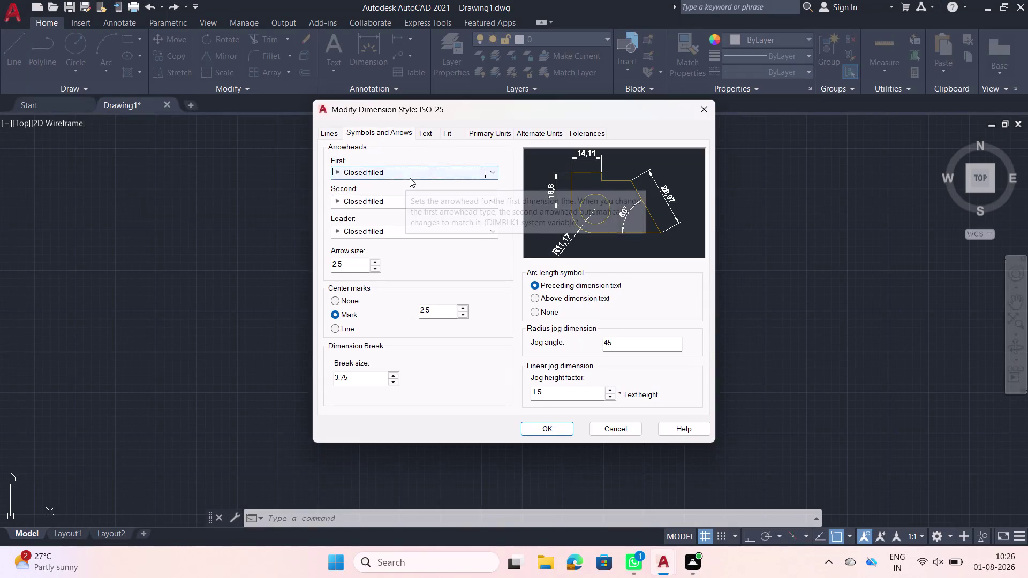
Set the ISO-25 linear unit format to Engineering and review its precision options.
click(475, 132)
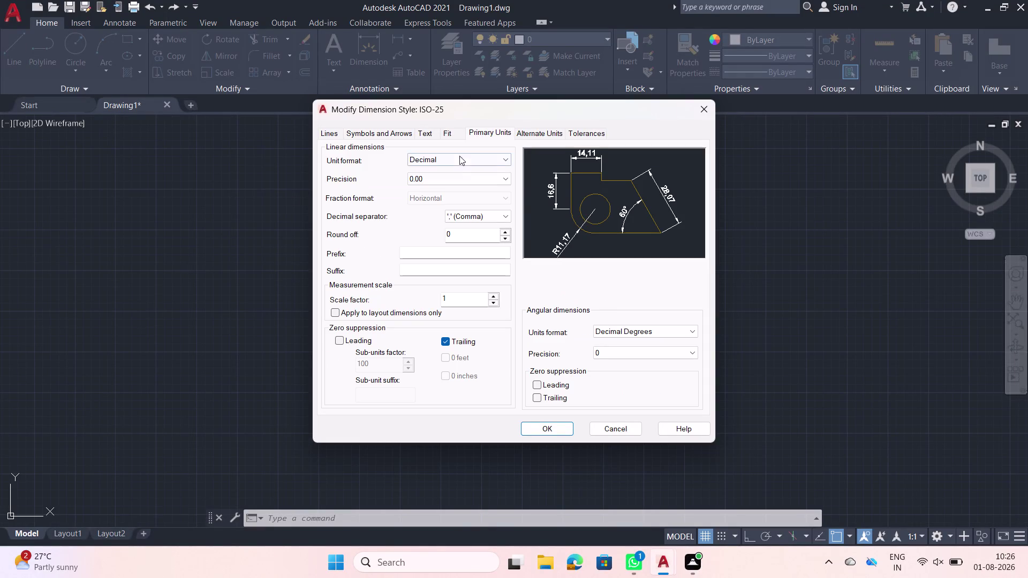
click(463, 159)
click(440, 189)
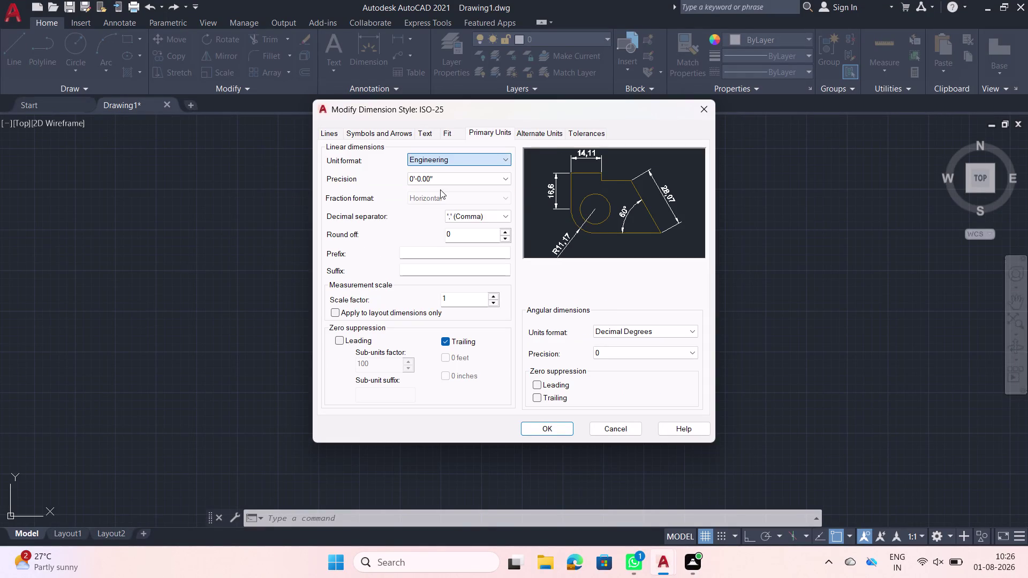
click(458, 180)
click(429, 210)
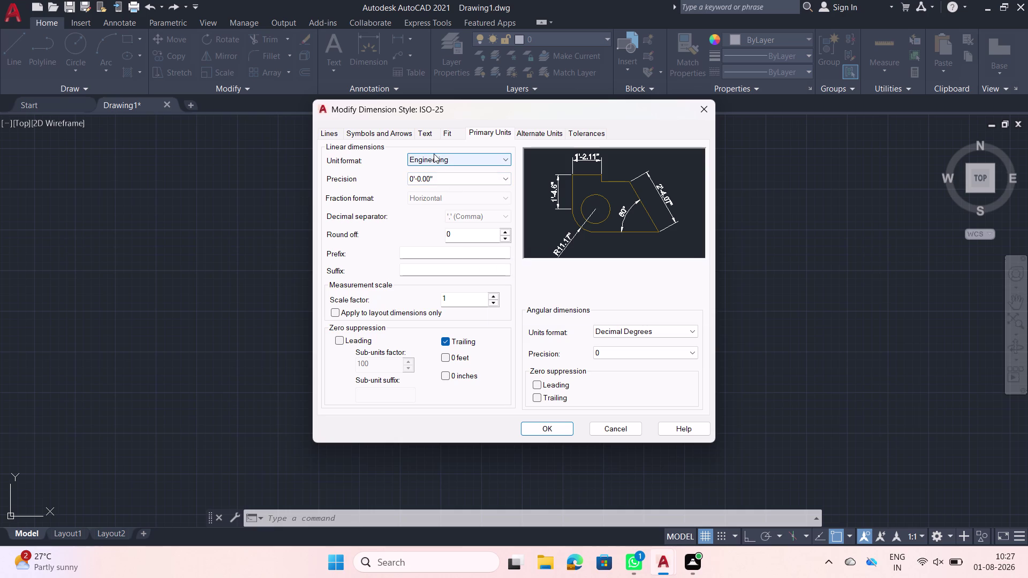
click(419, 133)
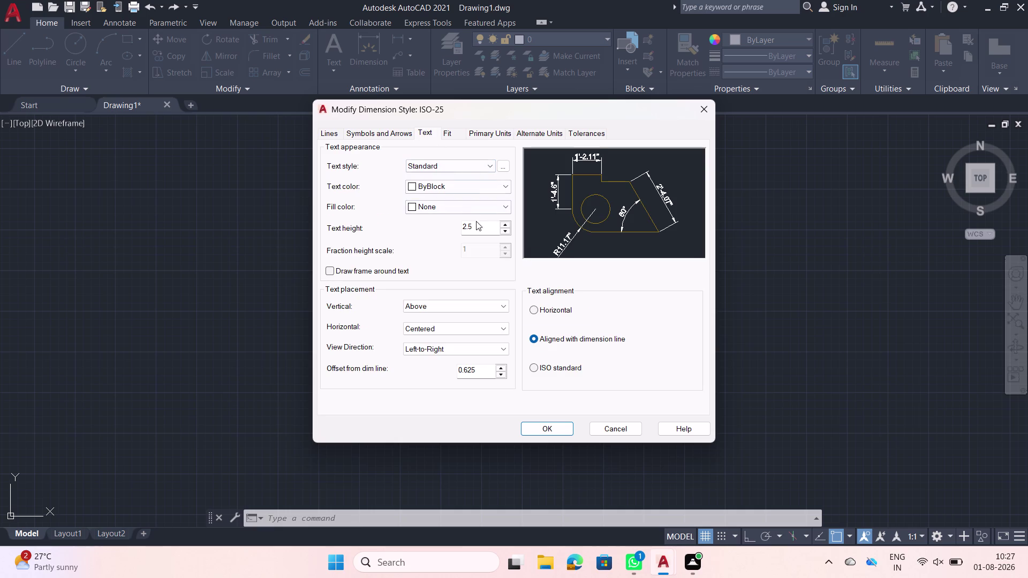
Replace the ISO-25 dimension text height with 5.
click(477, 227)
key(BackSpace)
key(BackSpace)
key(BackSpace)
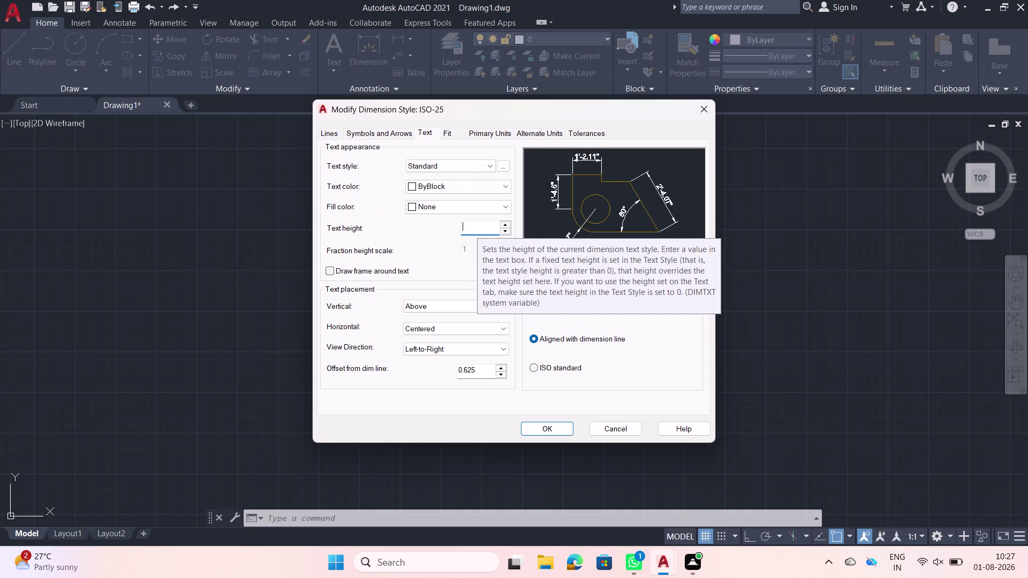
key(5)
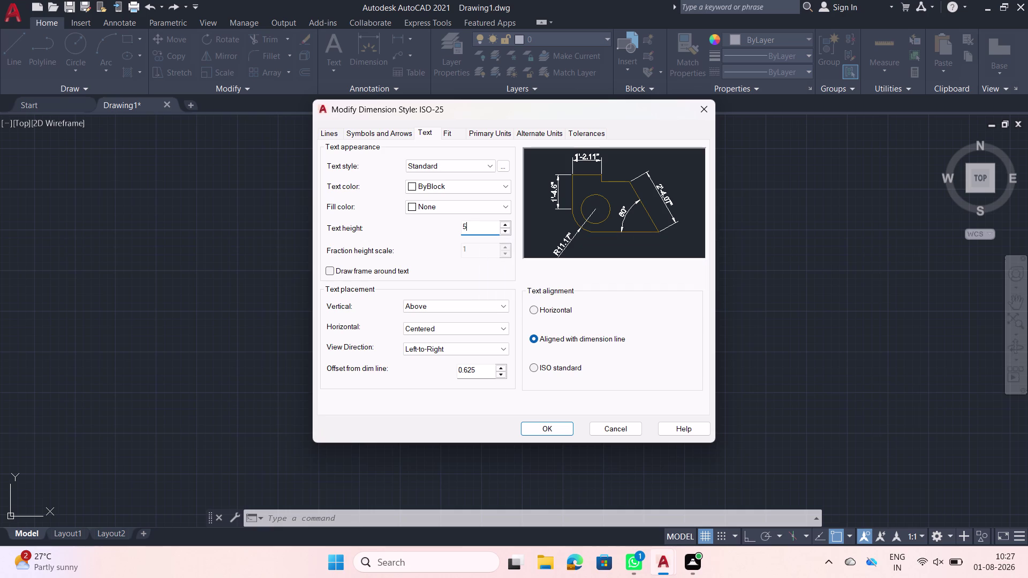
key(apostrophe)
key(BackSpace)
key(shift+quotedbl)
Move between the dimension style tabs and try to confirm the changes with OK.
click(380, 128)
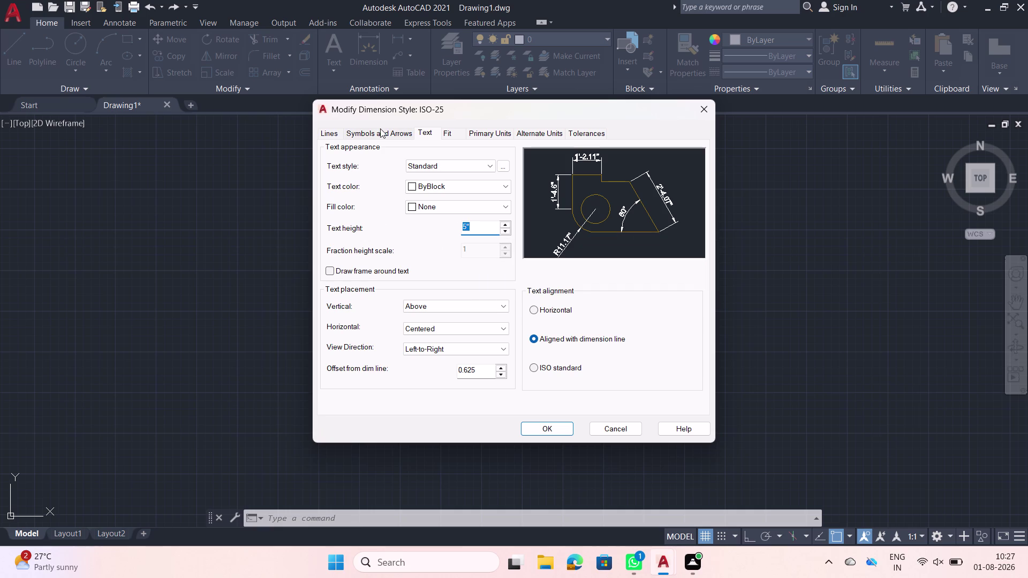
click(375, 130)
click(368, 136)
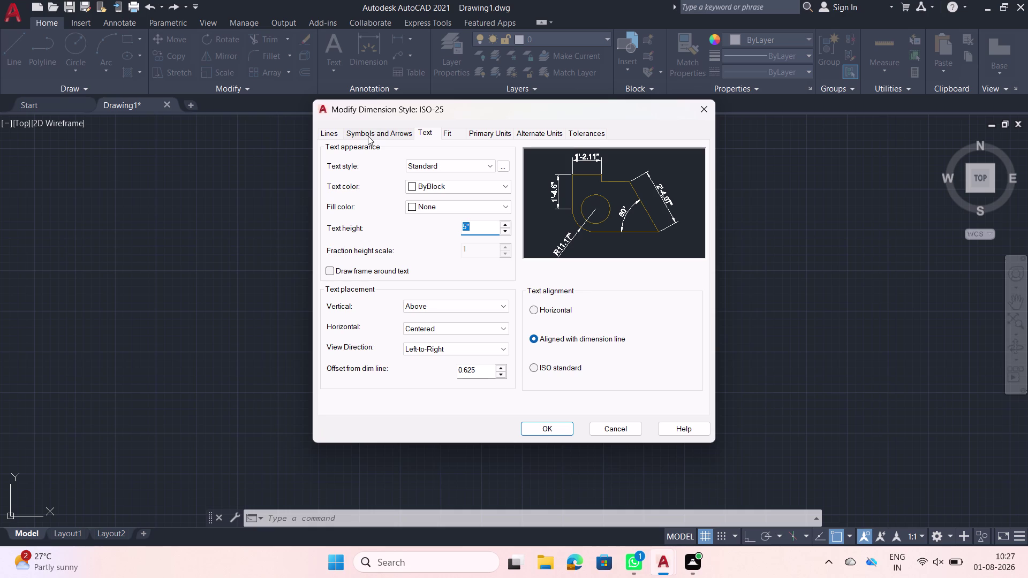
click(363, 133)
click(362, 132)
click(540, 424)
click(539, 425)
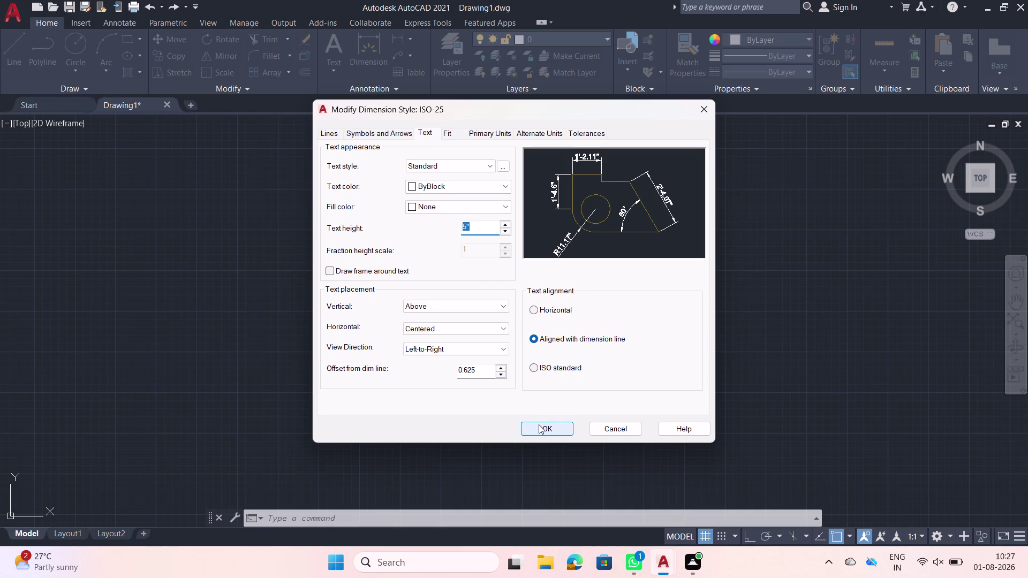
click(545, 425)
click(563, 430)
click(544, 432)
click(542, 424)
double_click(542, 425)
drag(542, 424, 510, 340)
Touch up the text height value and save the ISO-25 style changes.
click(475, 223)
key(BackSpace)
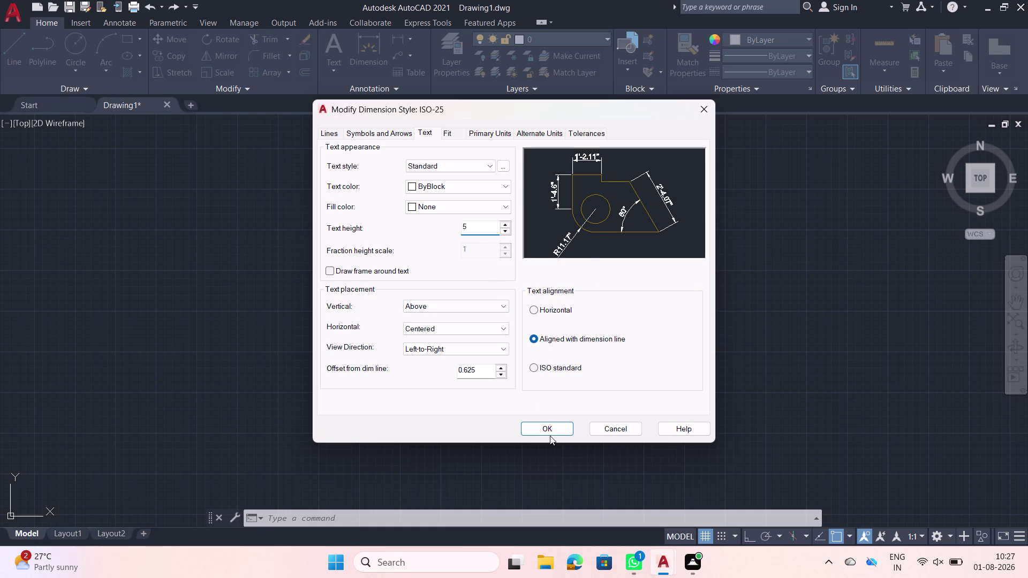
click(551, 430)
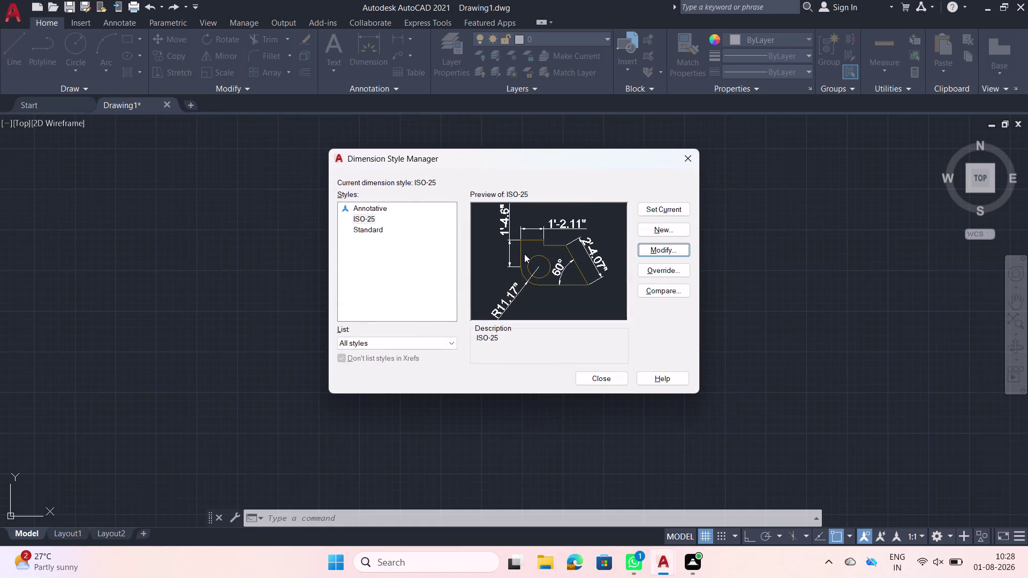
Reopen ISO-25 for editing and set its arrow size to 5.
click(642, 250)
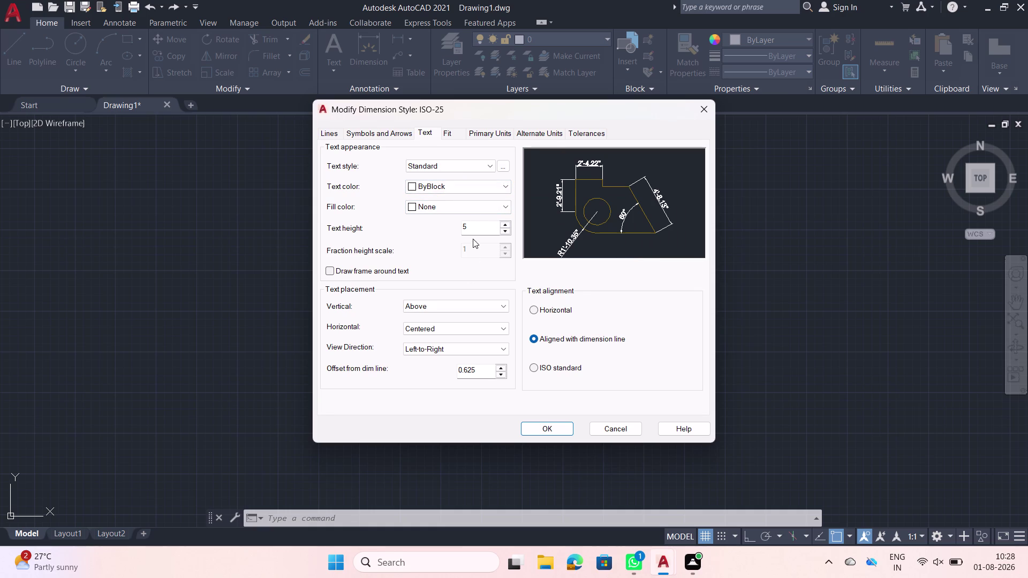
click(393, 132)
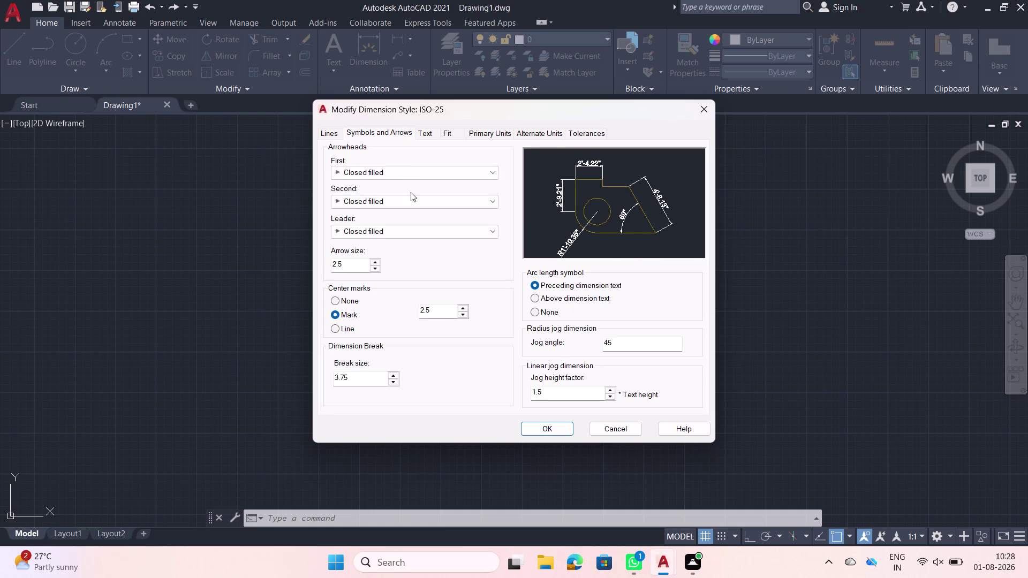
click(343, 264)
key(BackSpace)
key(BackSpace)
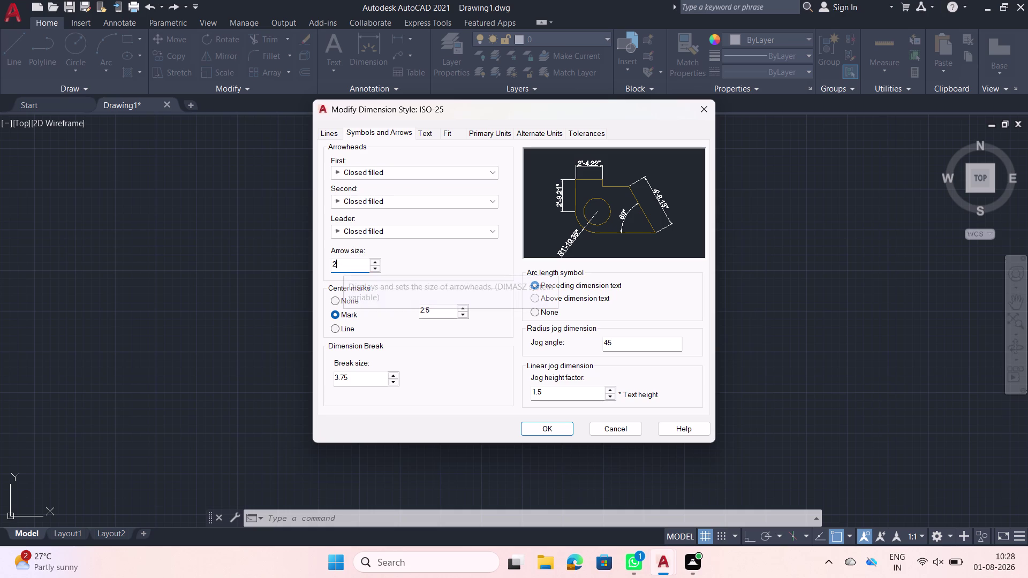
key(BackSpace)
key(5)
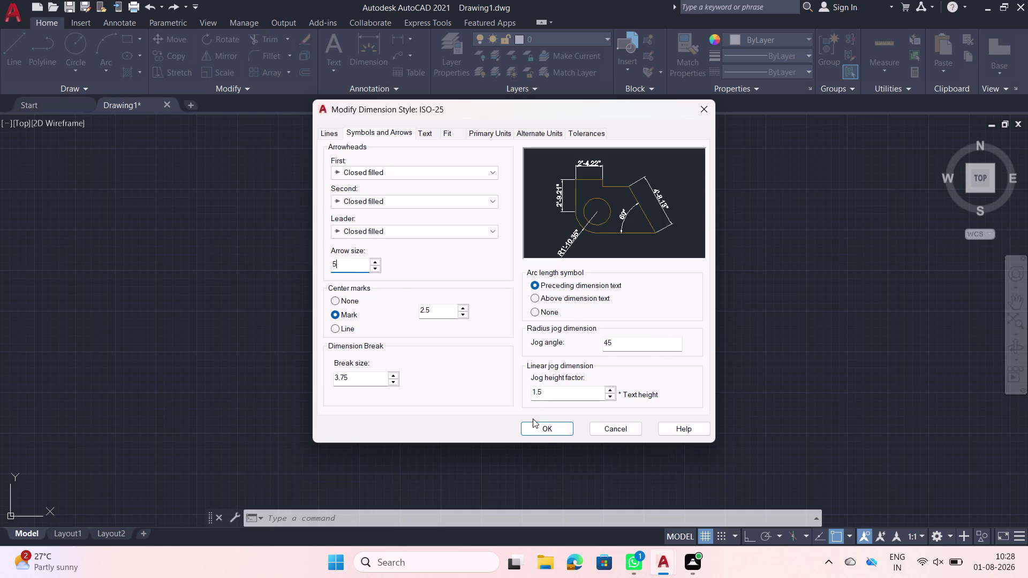
Save the arrow change, make ISO-25 current, and close the style manager.
click(546, 430)
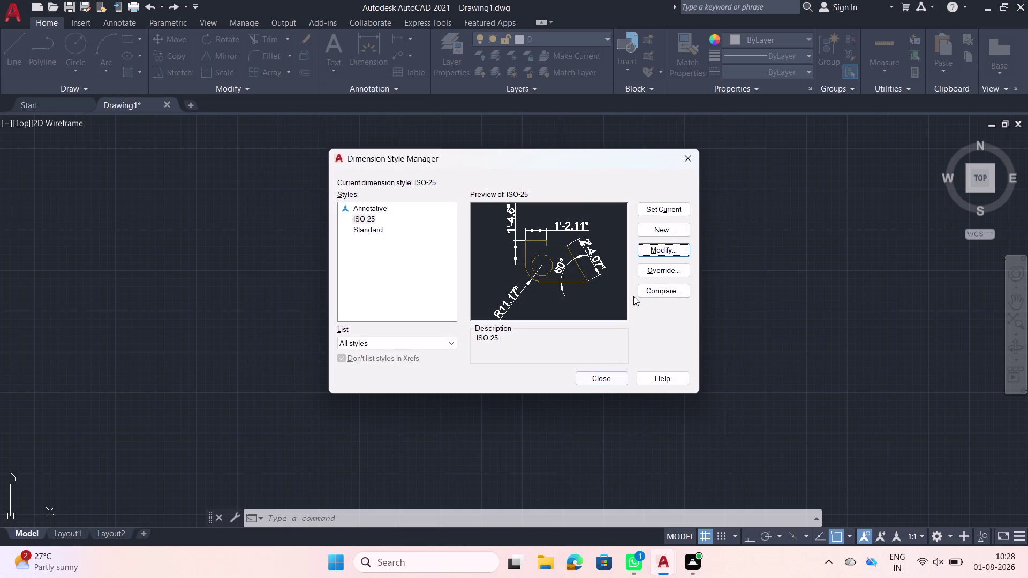
click(659, 210)
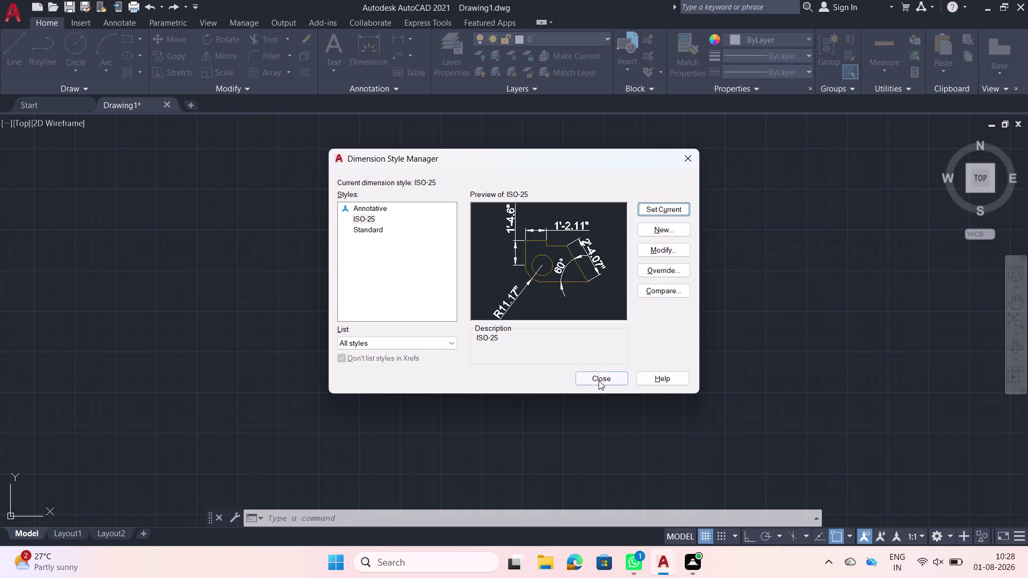
click(598, 381)
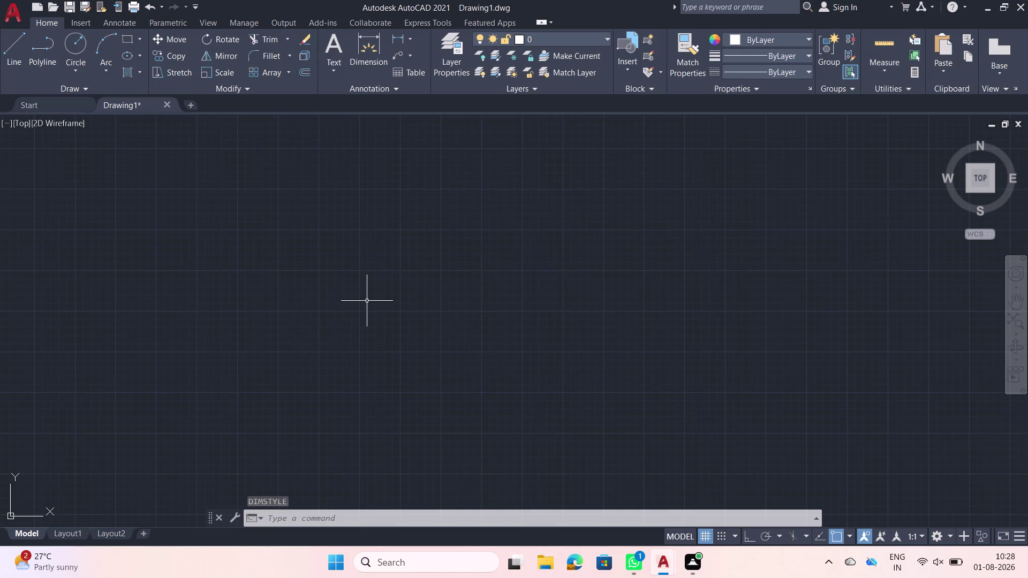
Start a rectangle from a picked corner and try 30' and 40' as its dimensions.
text(rec)
key(space)
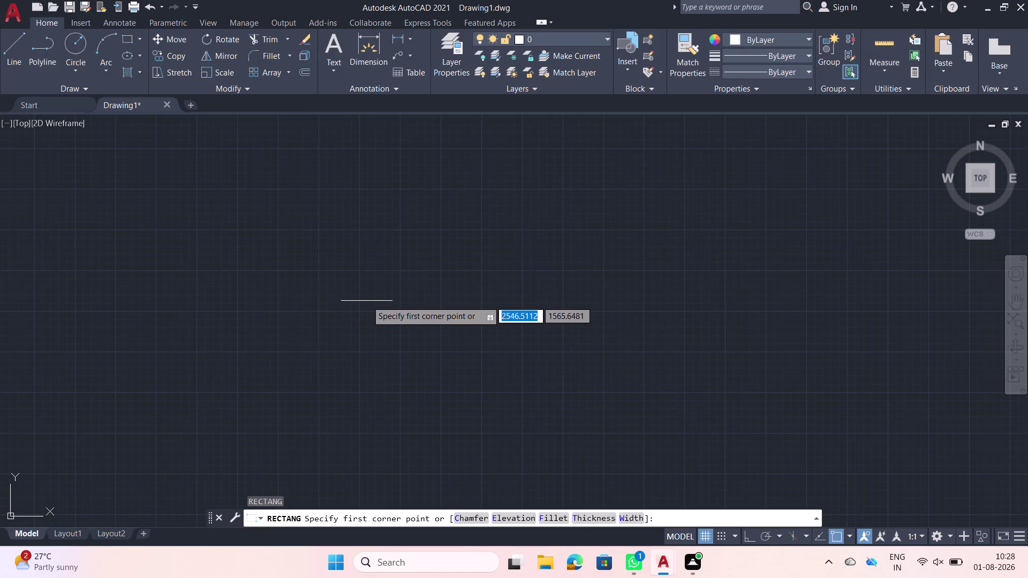
click(356, 214)
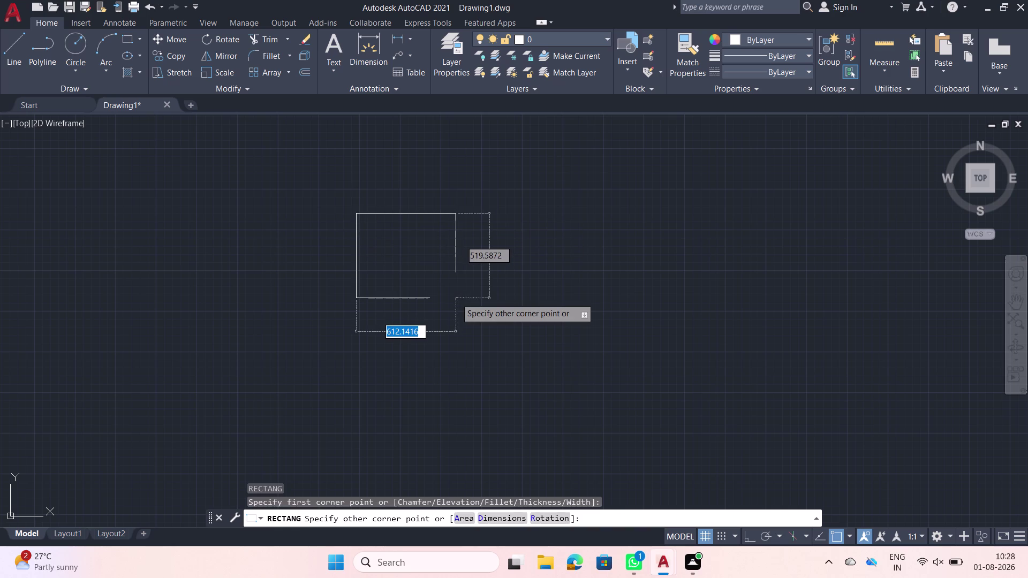
text(d)
key(space)
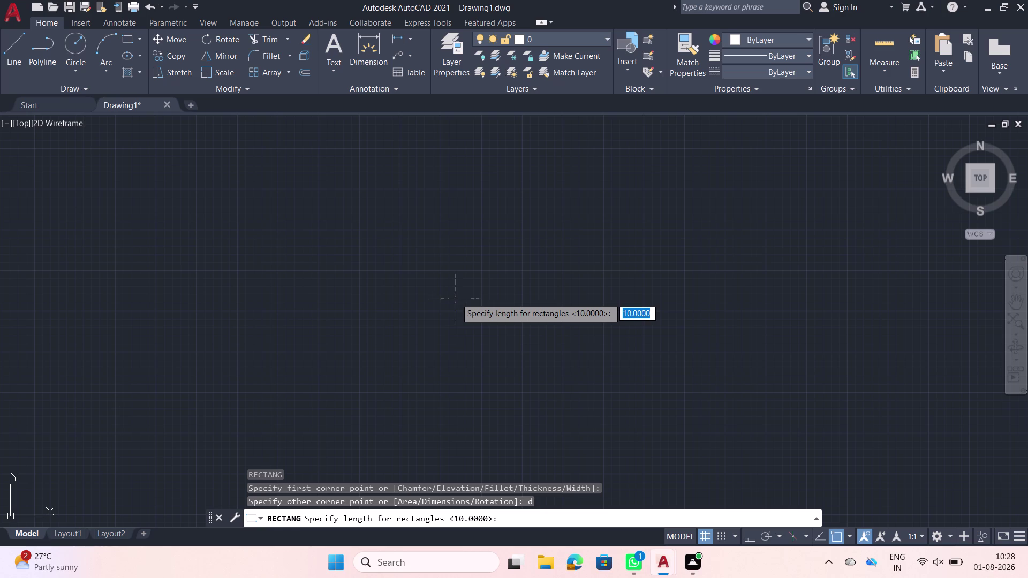
text(30')
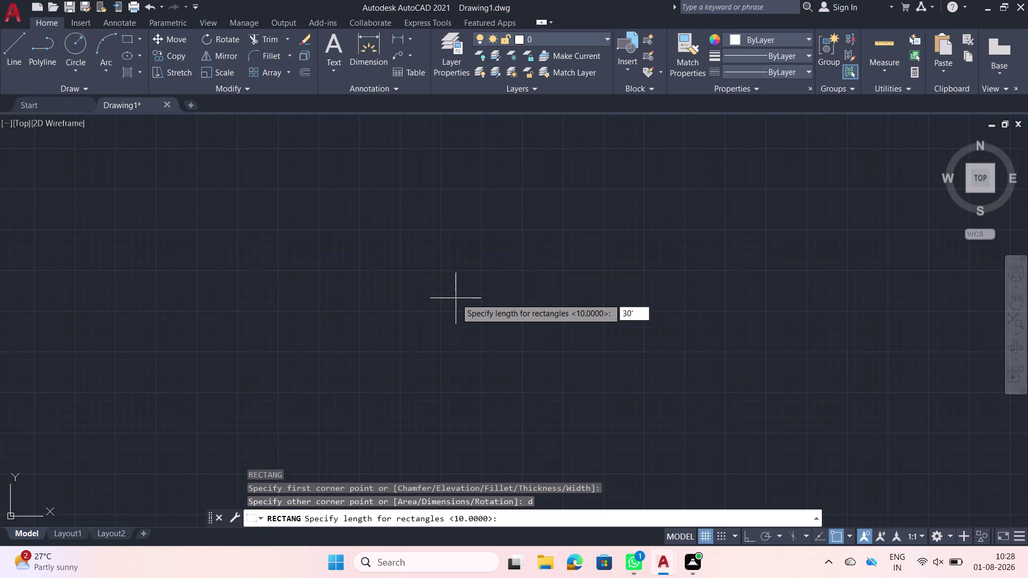
key(Return)
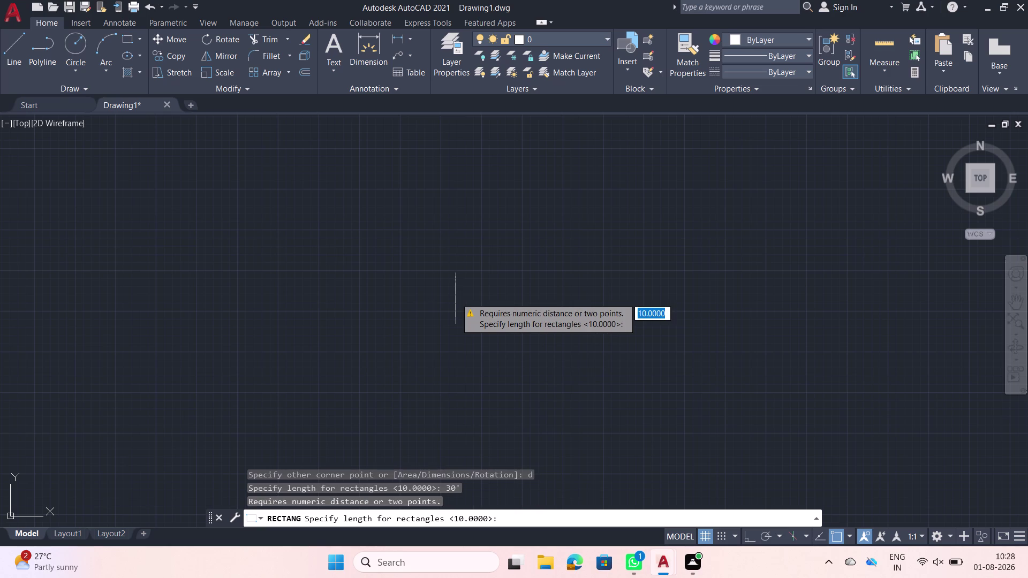
text(40')
key(Return)
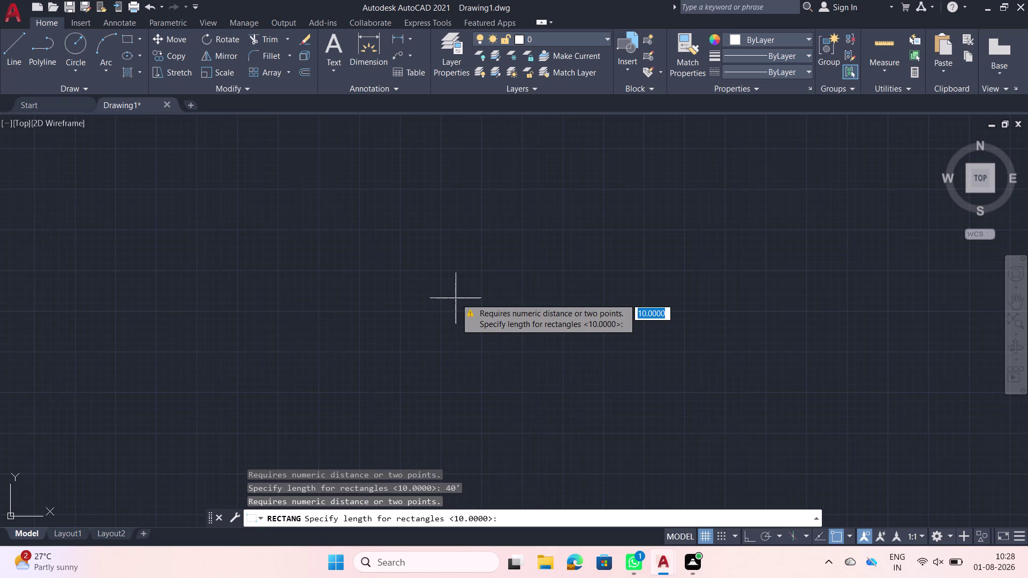
Retry 30' and 40' as distances from a picked point, then cancel the rectangle.
click(392, 223)
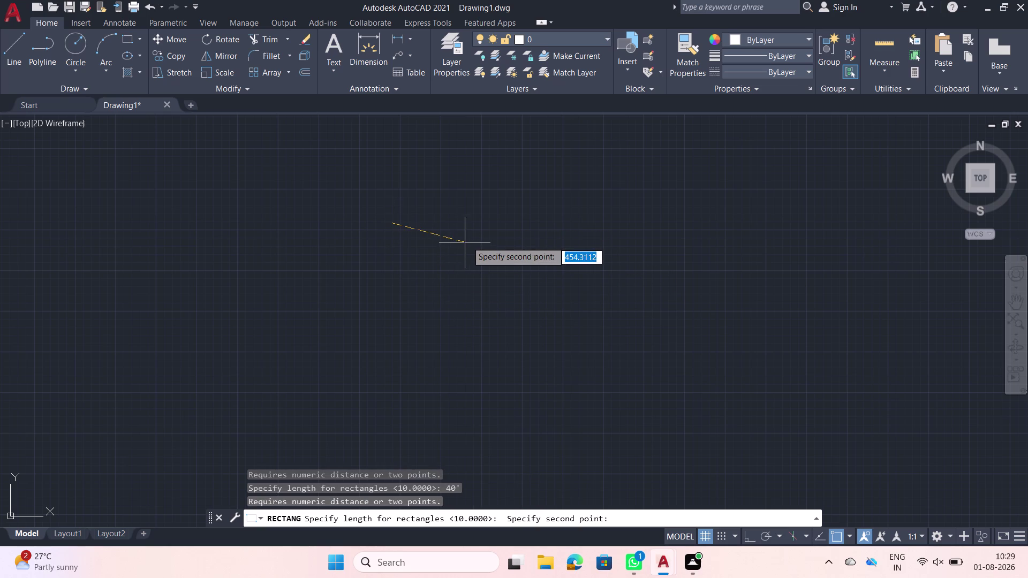
text(30')
key(Return)
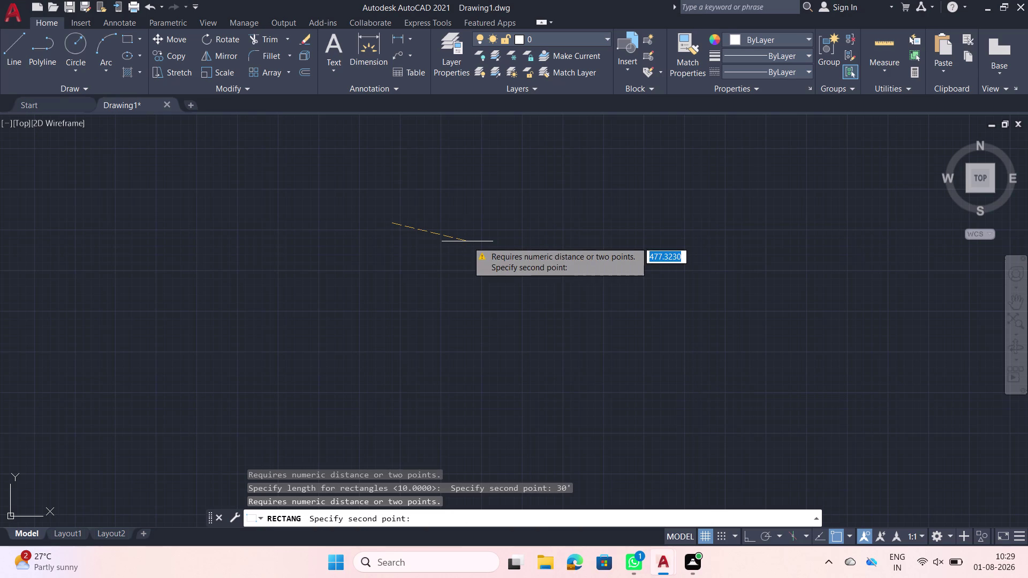
text(40')
key(Return)
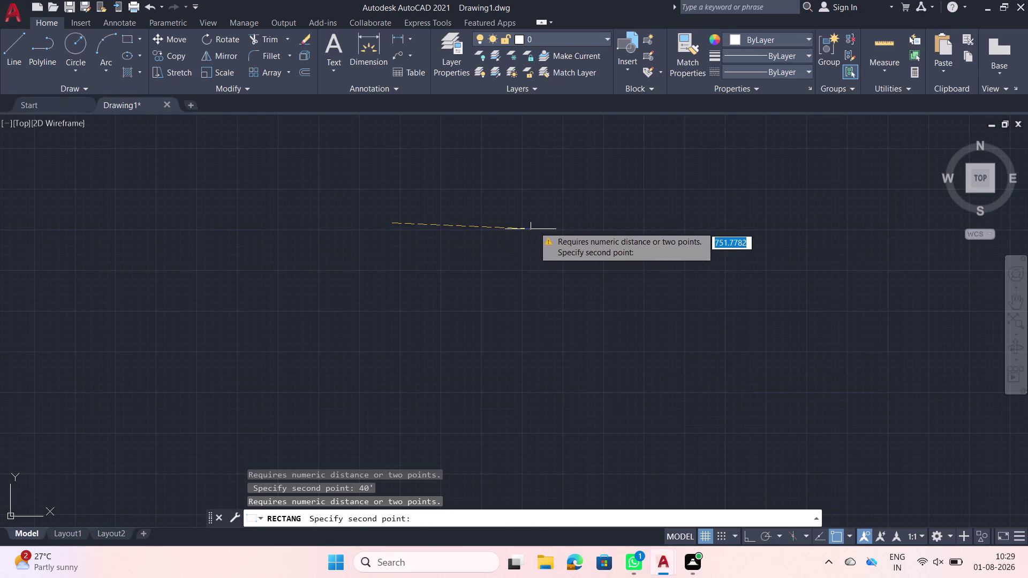
key(Escape)
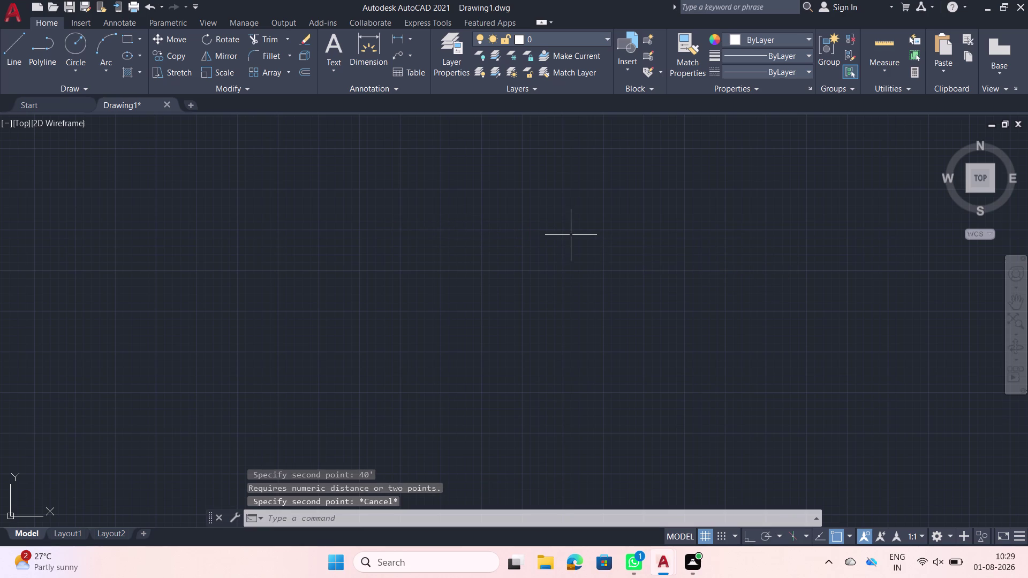
Restart the rectangle (REC) and place a new first corner.
text(rec)
key(space)
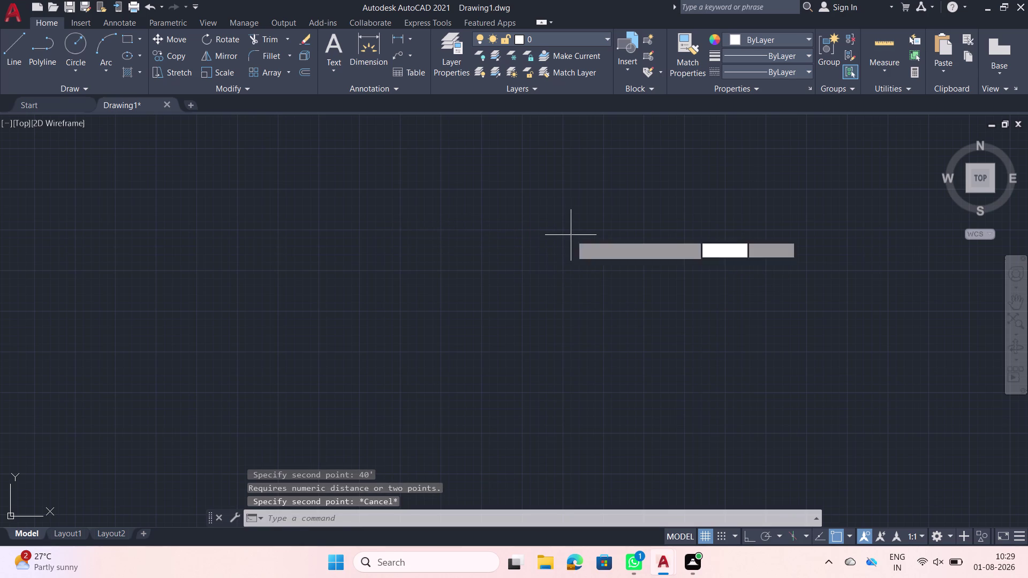
click(373, 187)
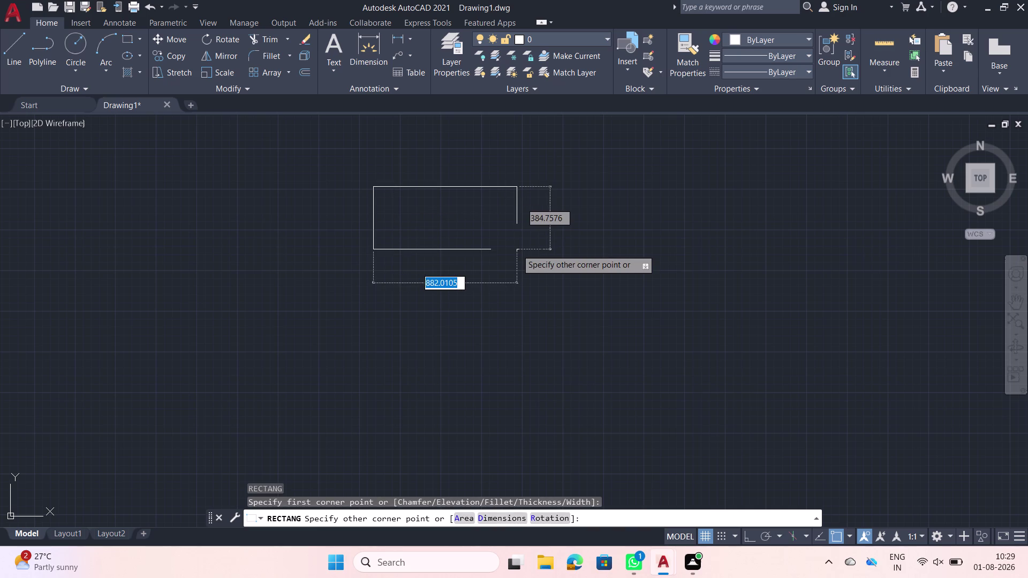
text(d)
key(space)
text(3)
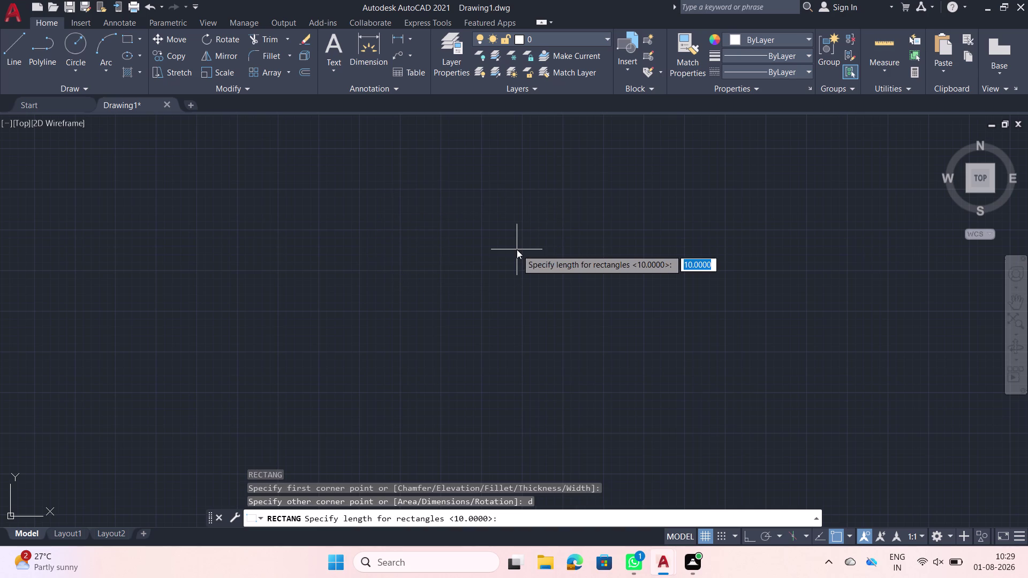
text(0')
key(Return)
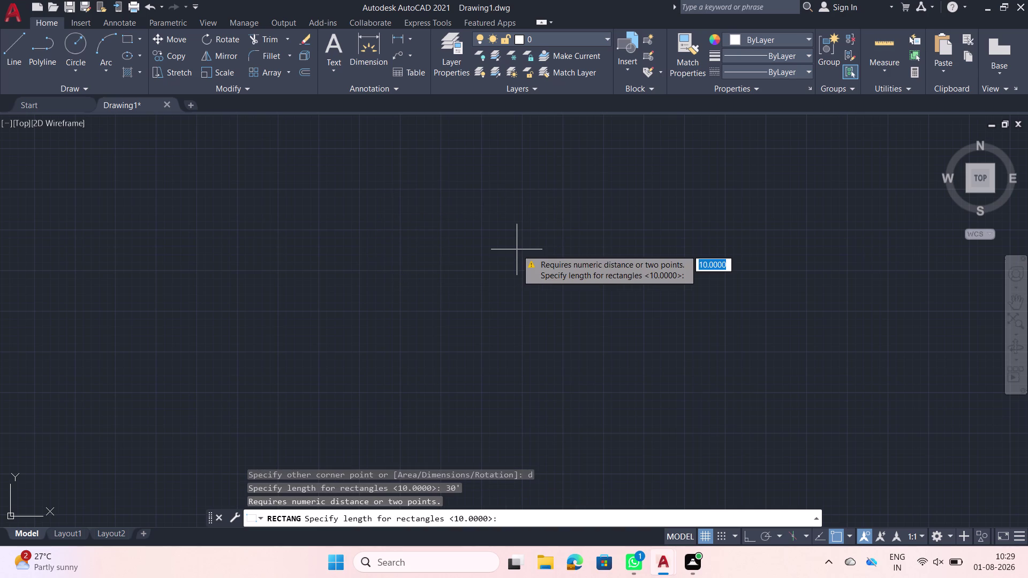
text(40')
key(Return)
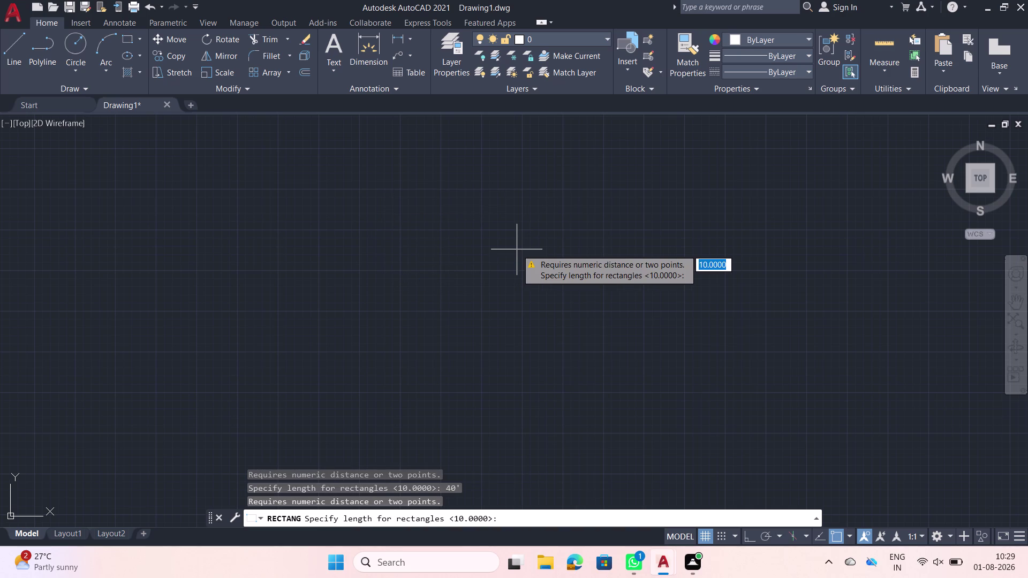
click(457, 226)
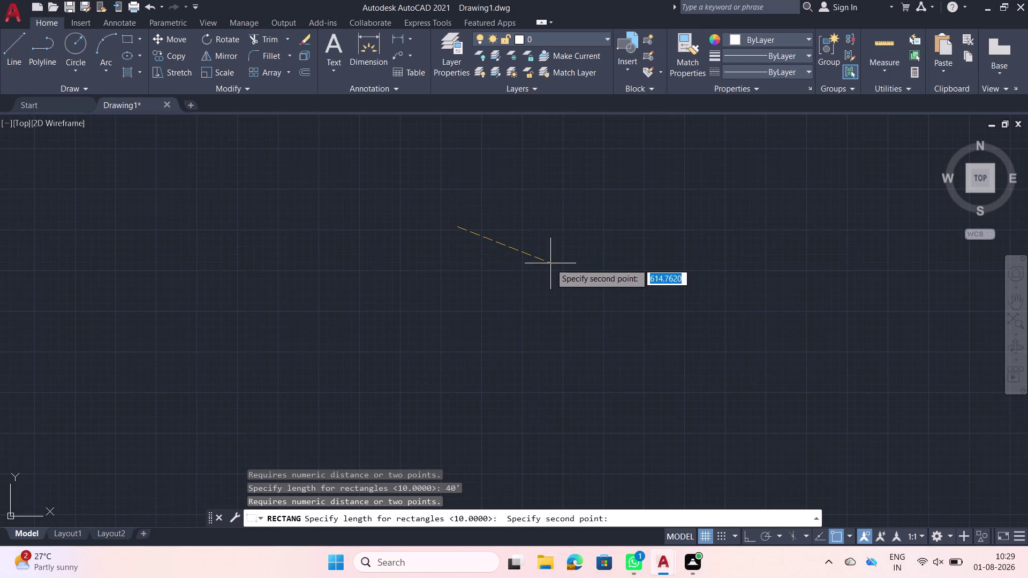
click(525, 323)
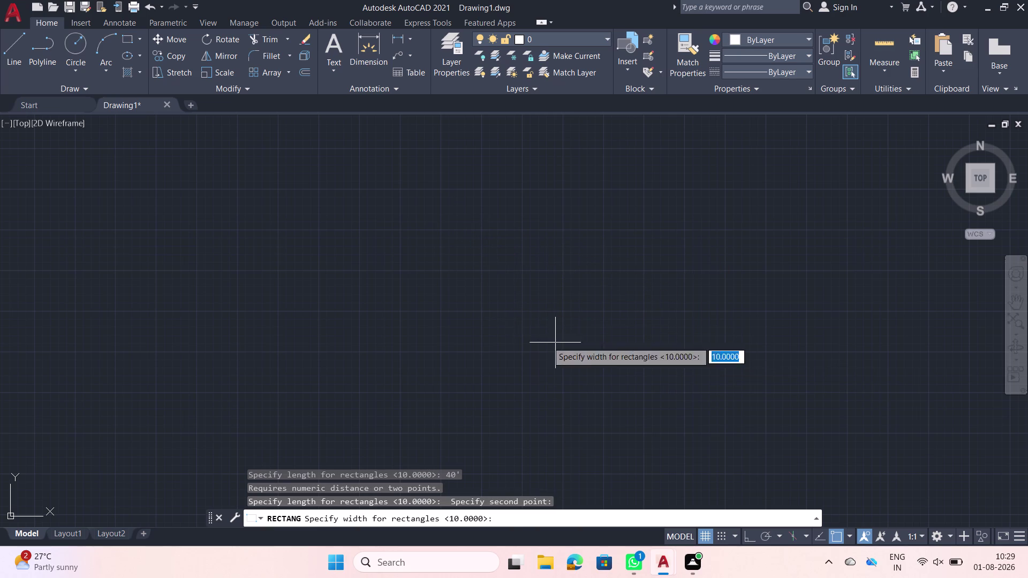
key(Escape)
text(re)
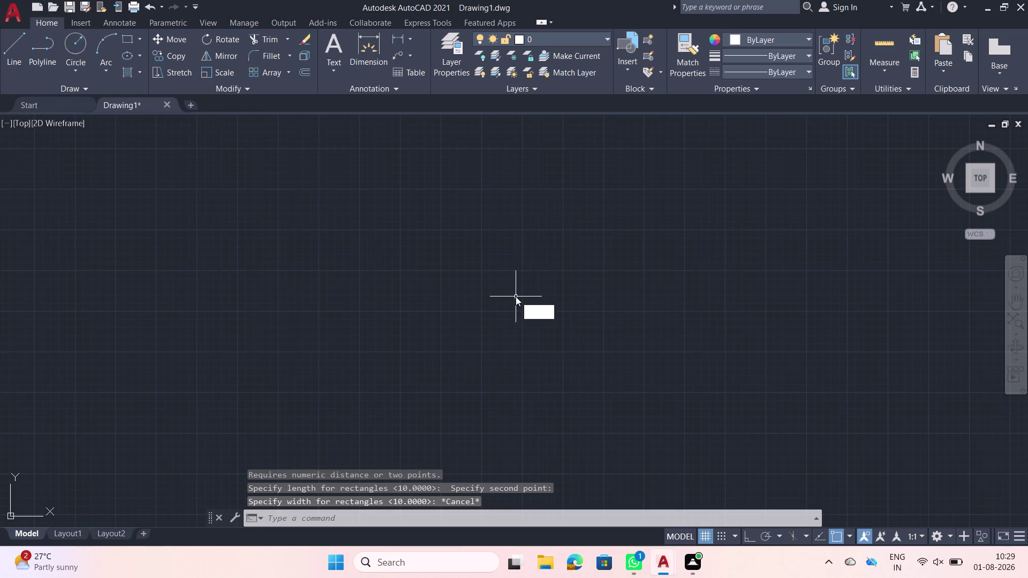
text(c)
Start a rectangle from a picked corner and enter a 30' length with the Dimensions option.
key(space)
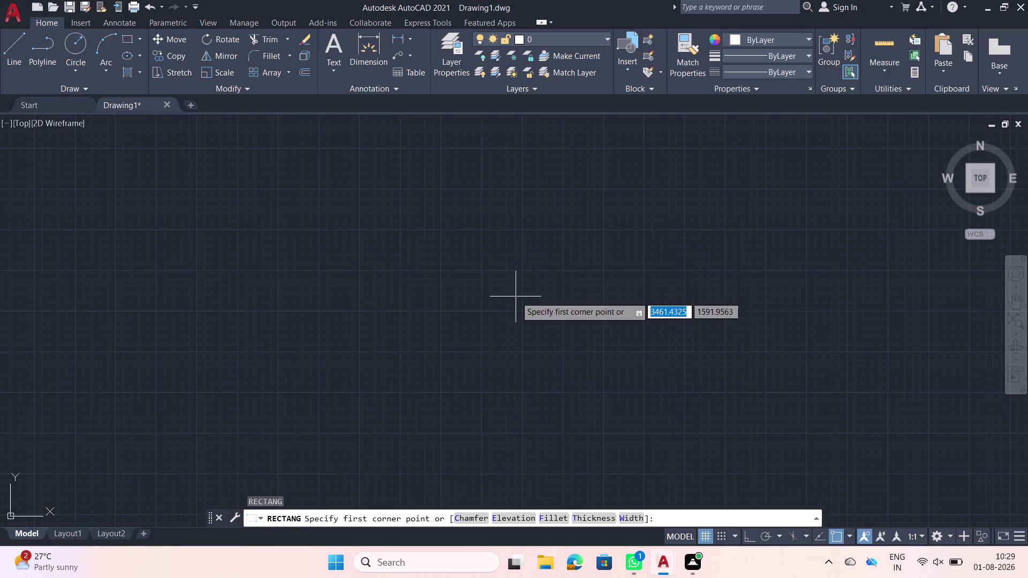
click(397, 218)
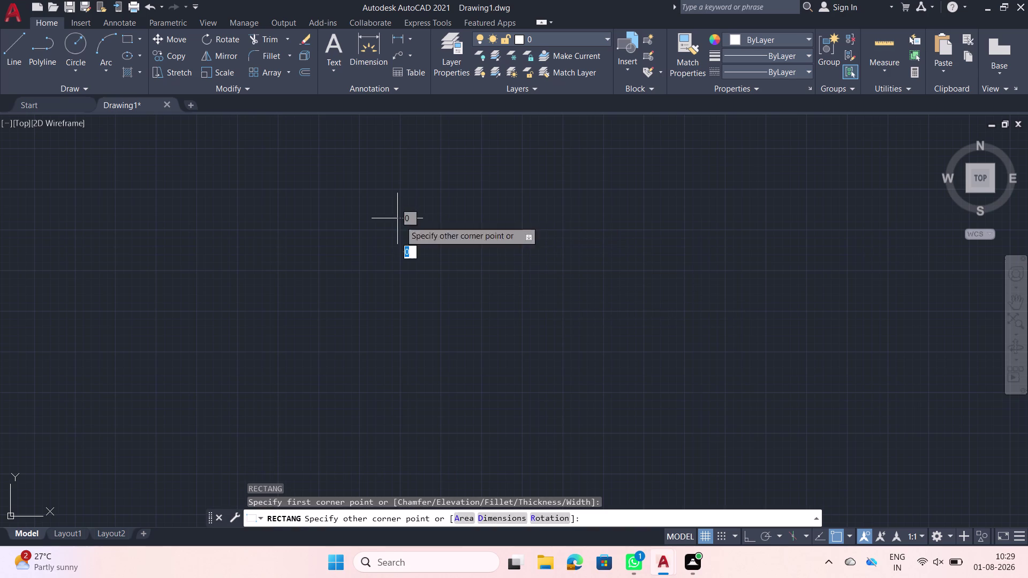
text(d)
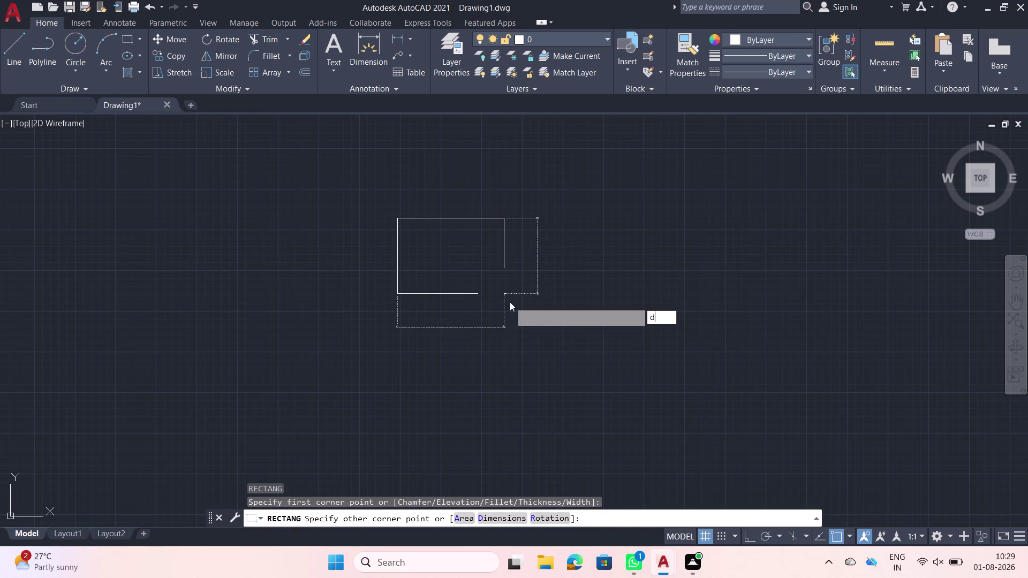
key(space)
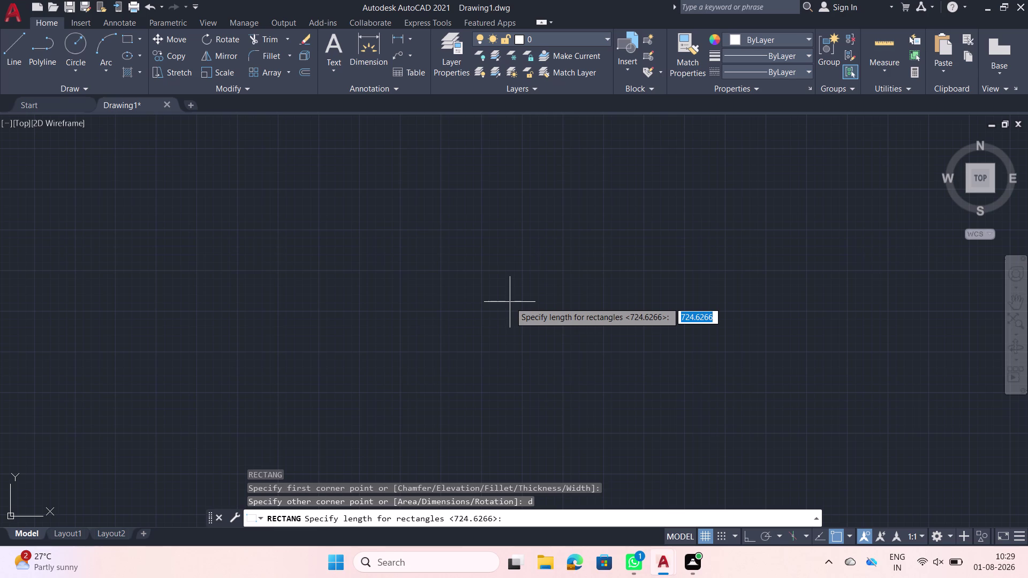
text(30')
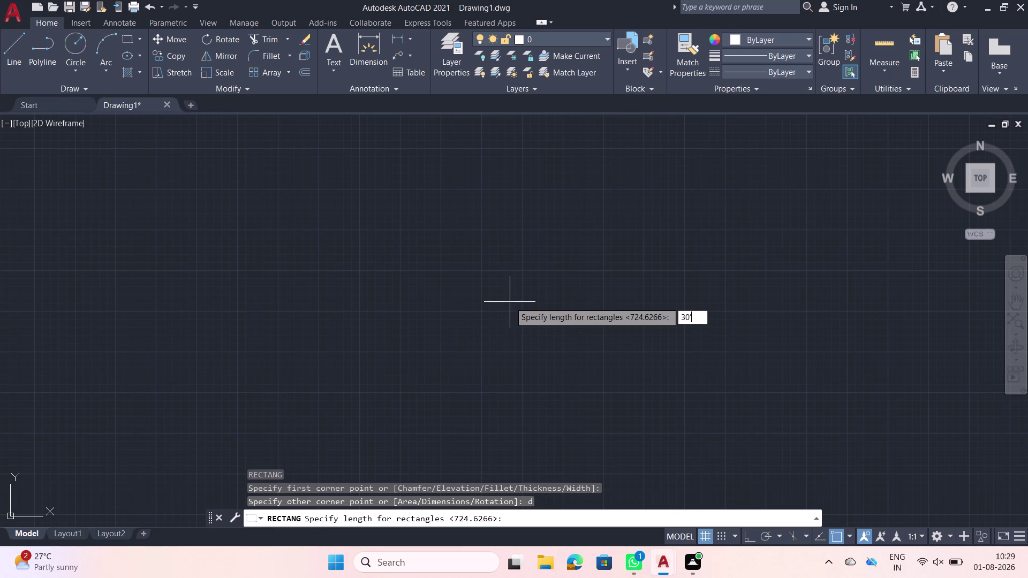
key(Return)
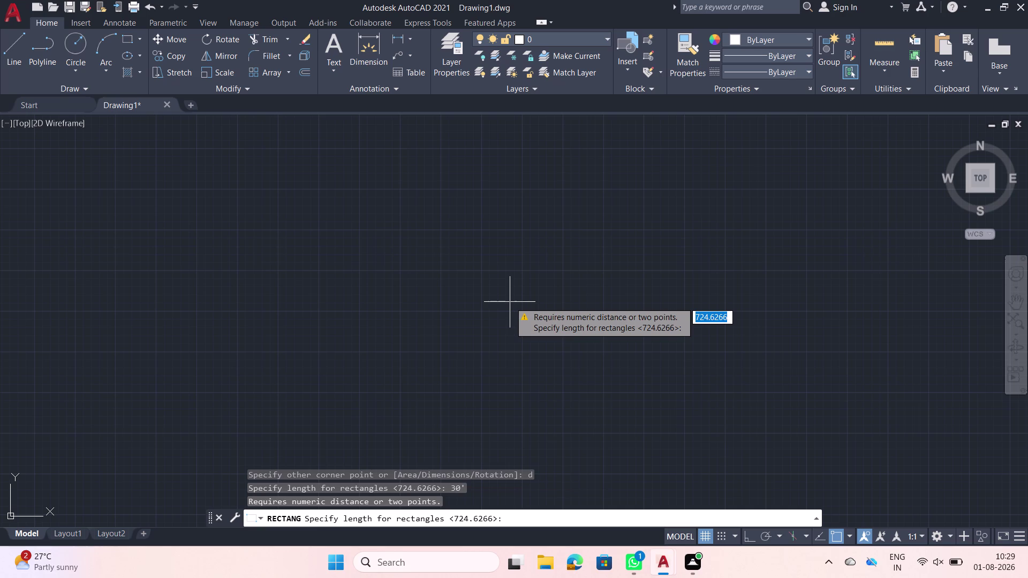
Cancel the rectangle and open the Dimension Style Manager with D.
key(Escape)
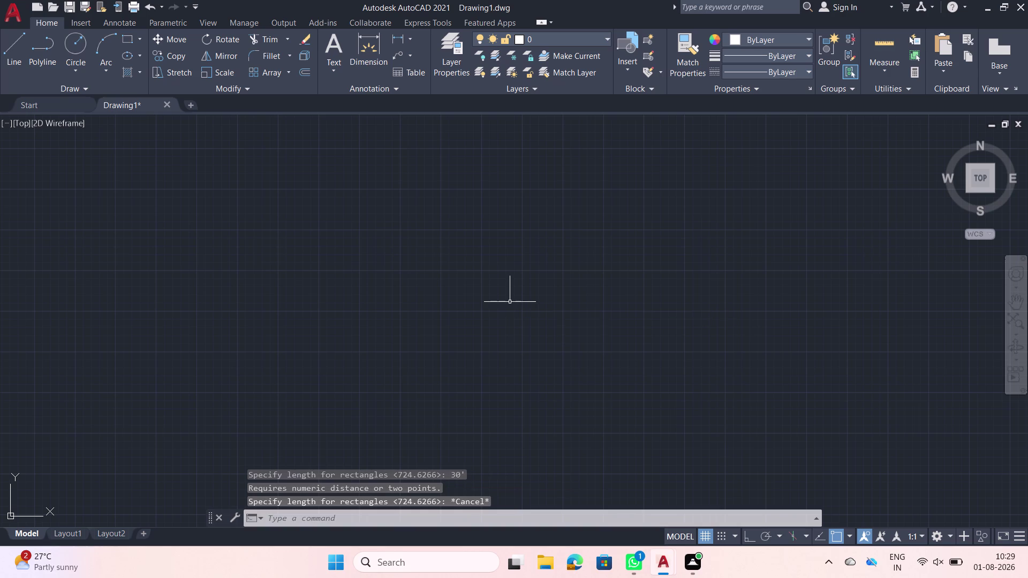
text(d)
key(space)
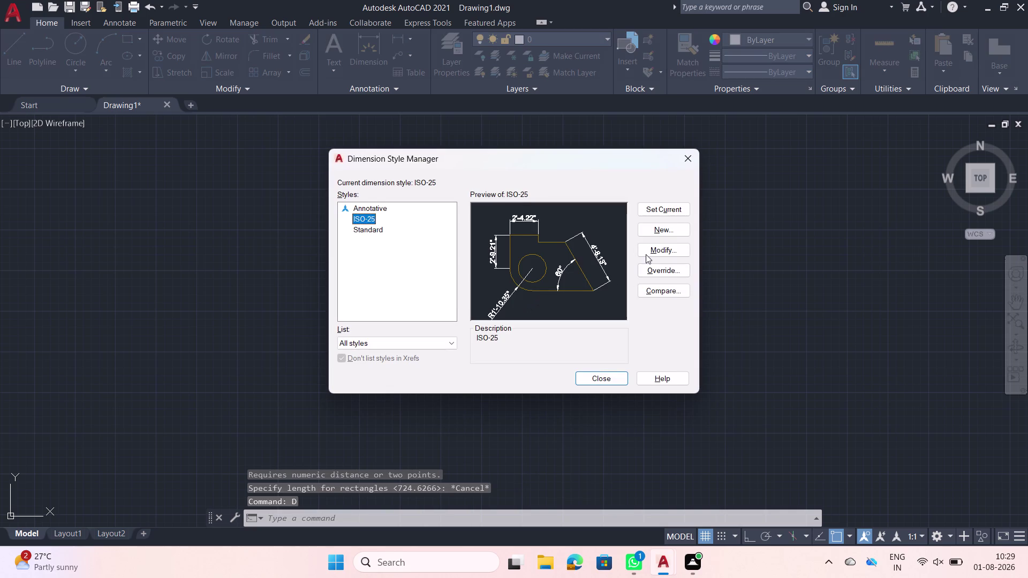
Review ISO-25's Primary Units, Alternate Units and Symbols and Arrows settings, set it current, and close.
click(648, 252)
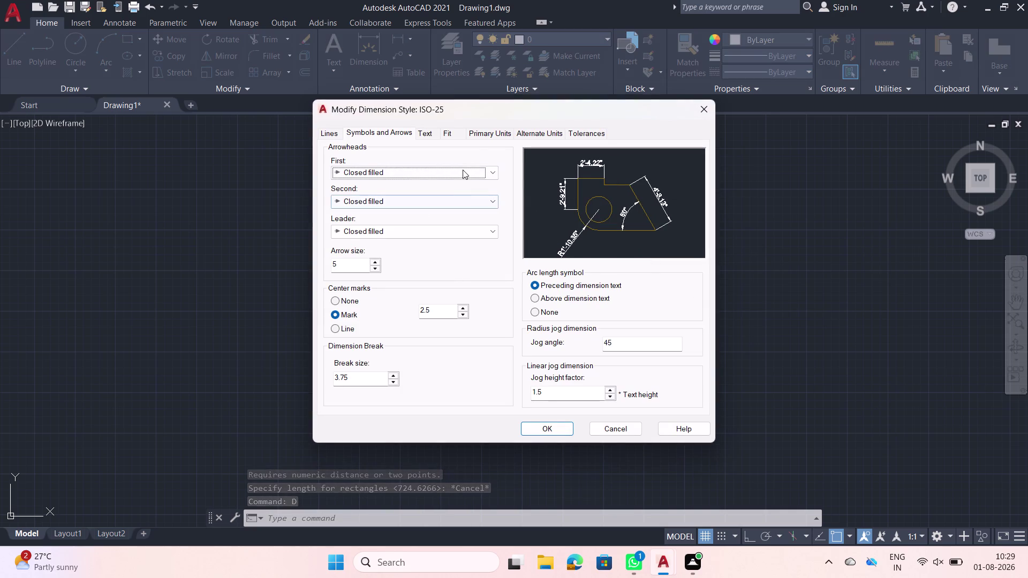
click(495, 132)
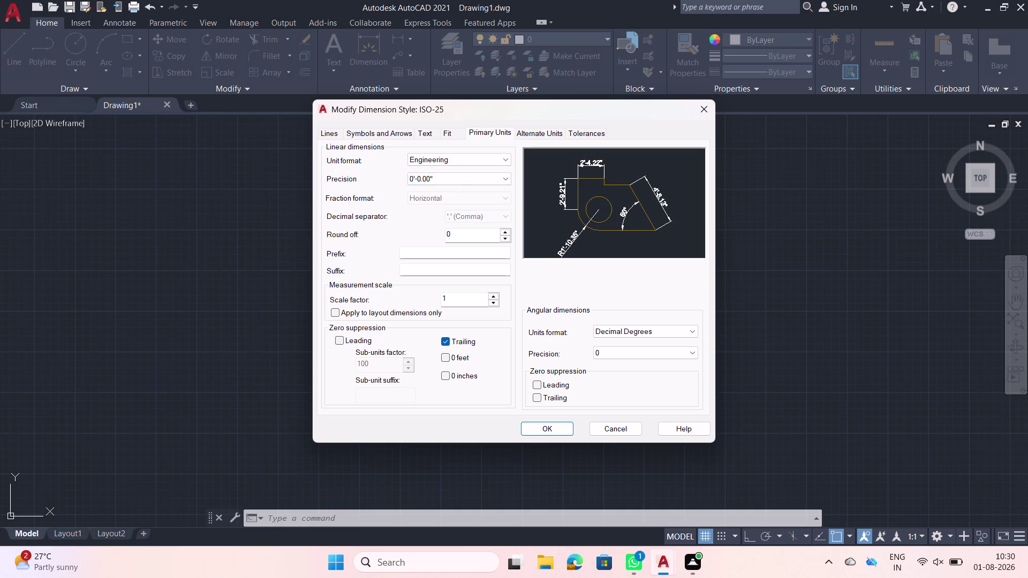
click(530, 133)
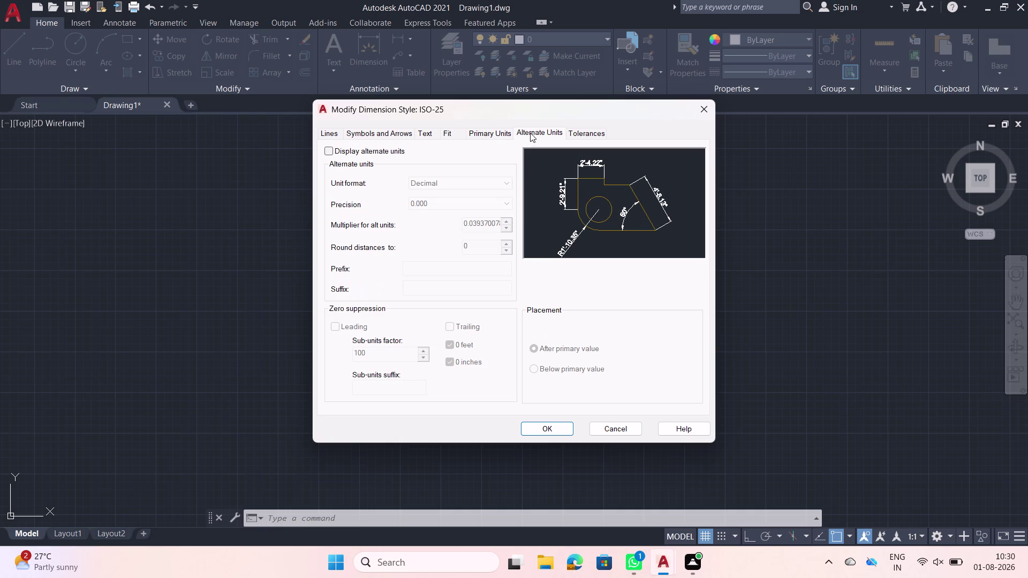
click(379, 135)
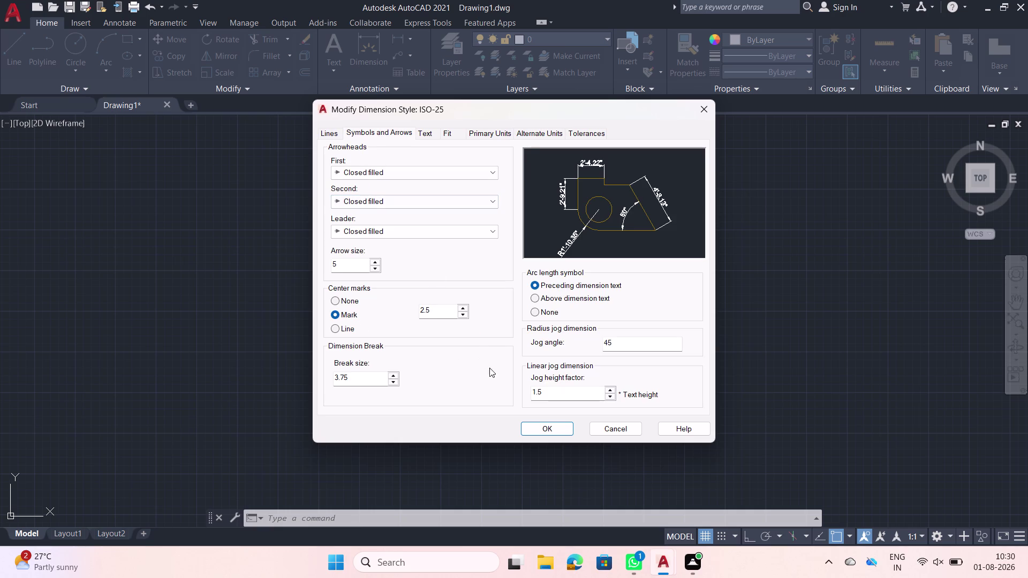
click(538, 423)
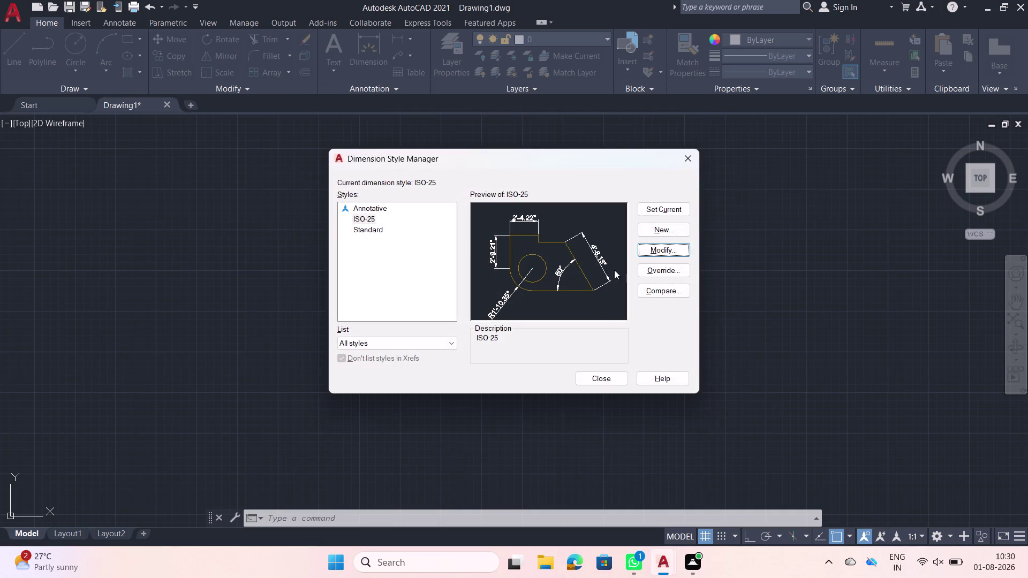
click(656, 209)
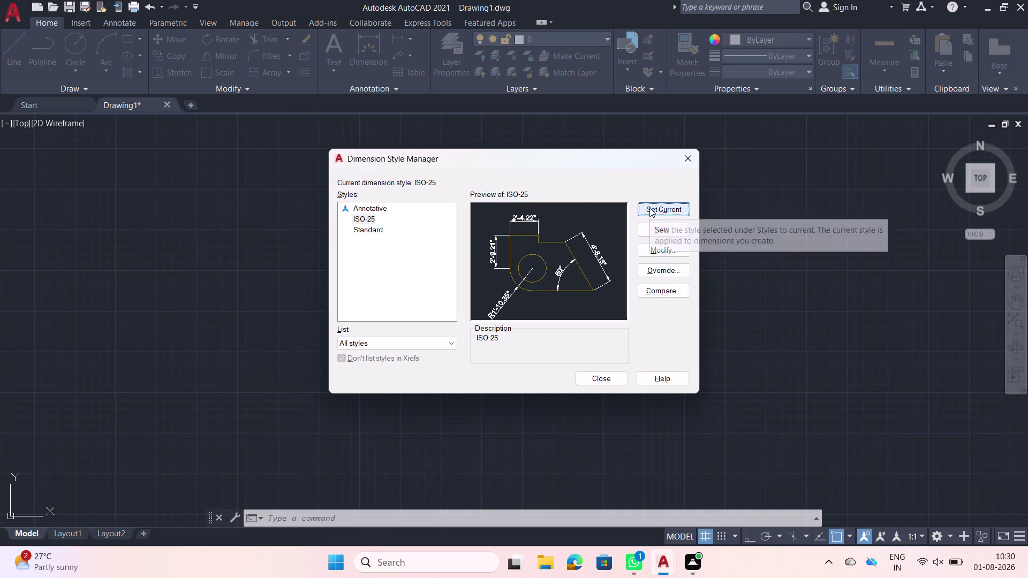
click(649, 208)
click(607, 381)
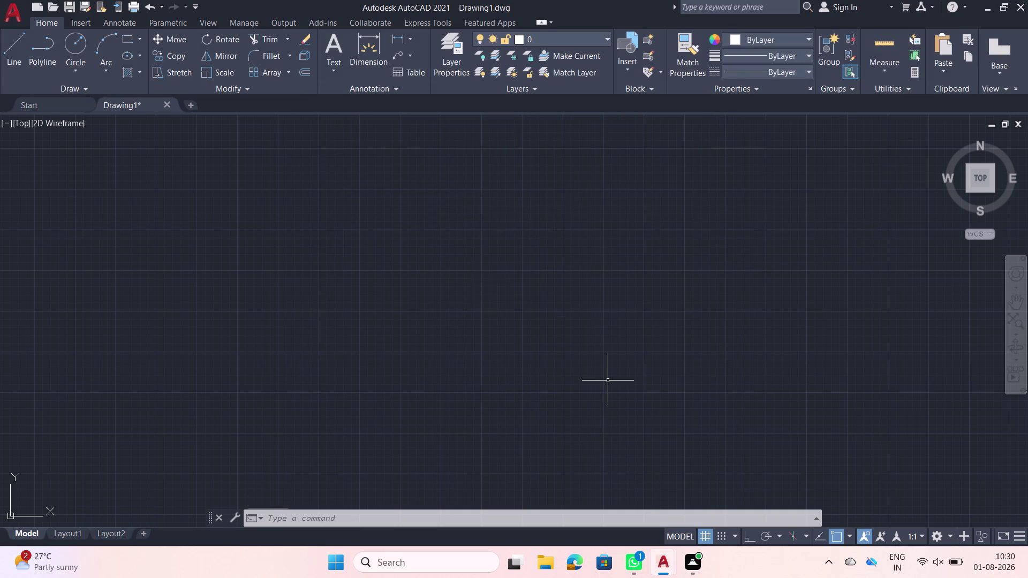
Set the drawing units (UN) to Engineering length with 0'-0.00" precision.
text(un)
key(space)
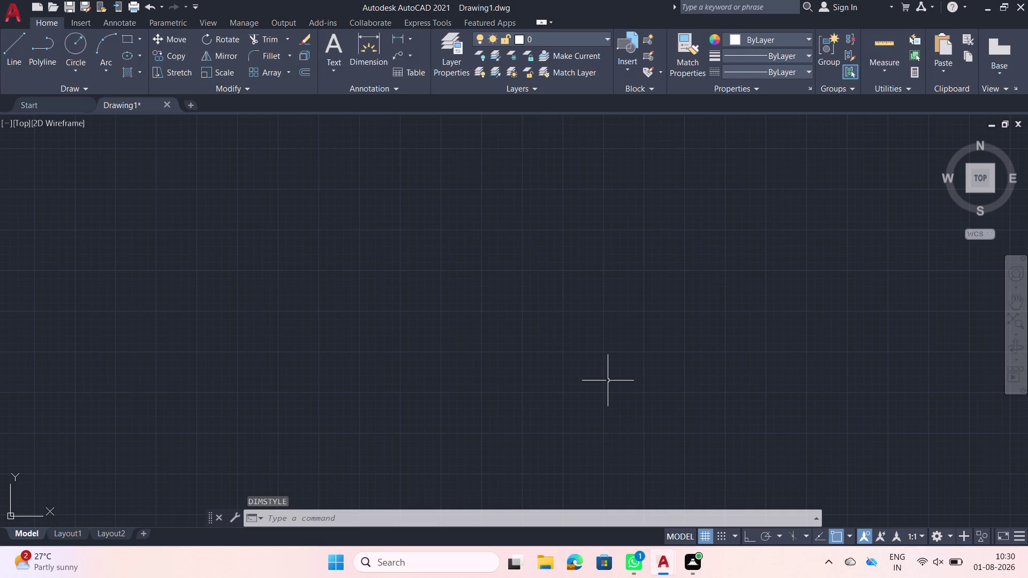
click(477, 188)
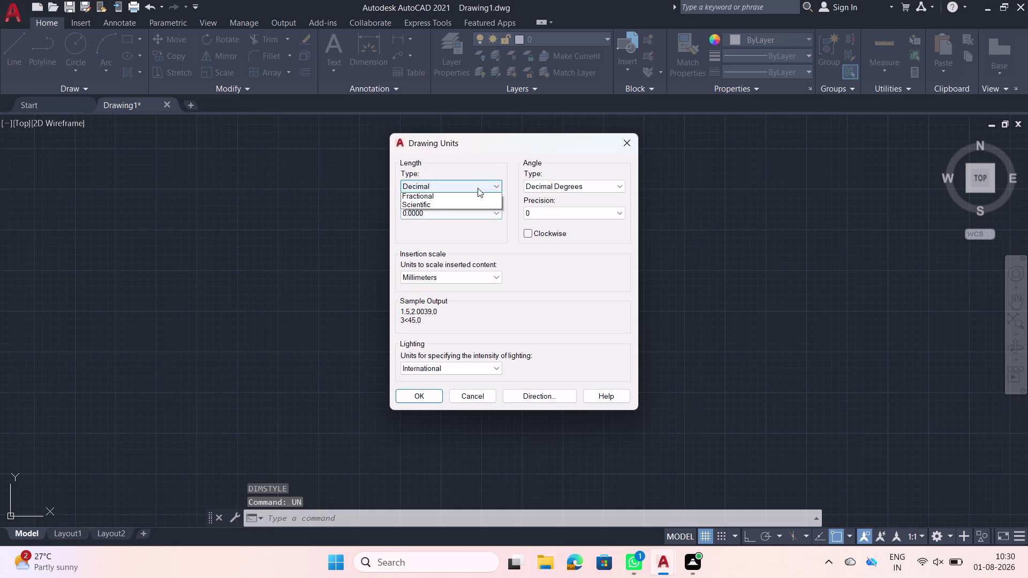
click(439, 216)
click(439, 216)
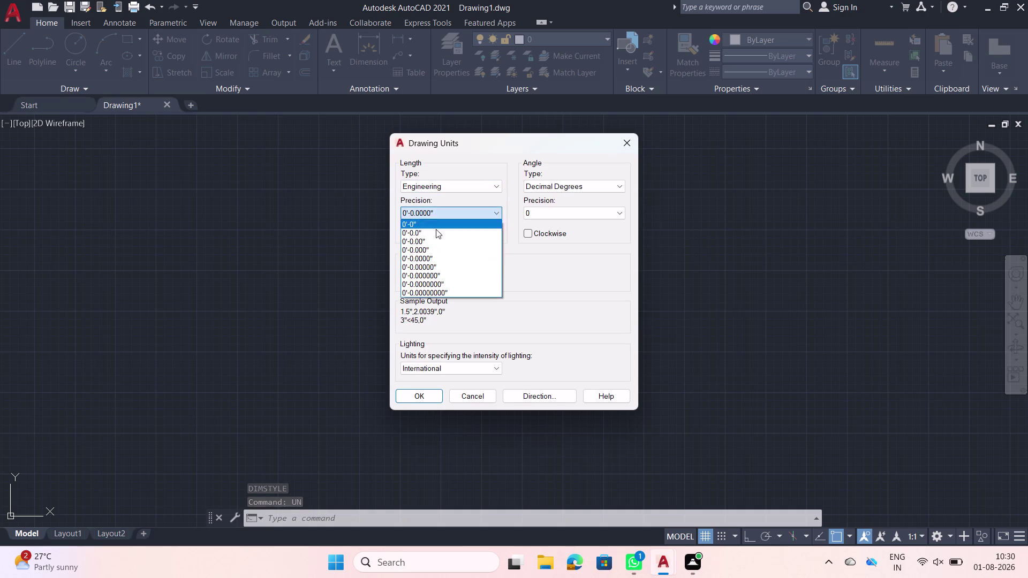
click(425, 243)
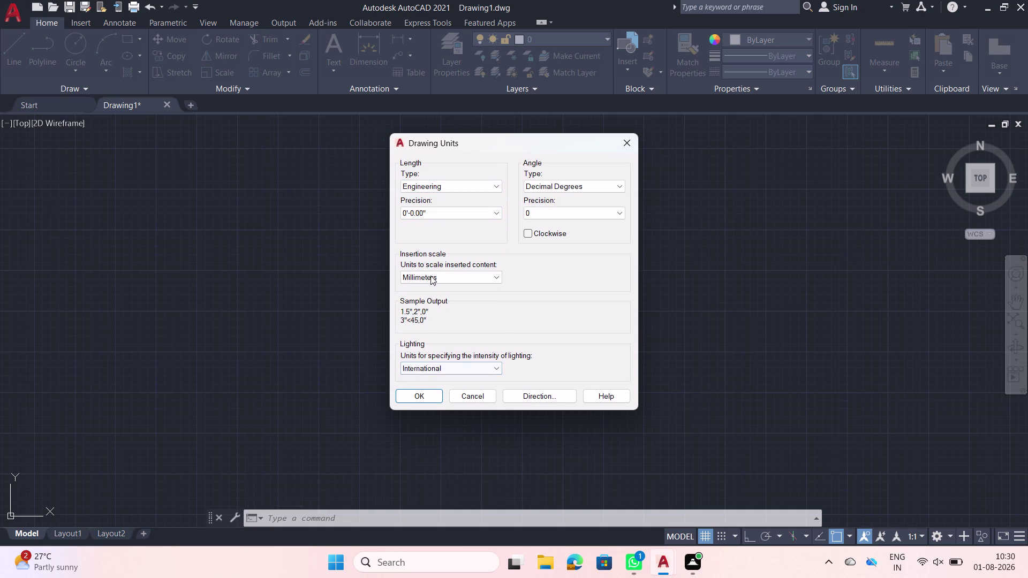
click(433, 271)
click(415, 295)
click(409, 398)
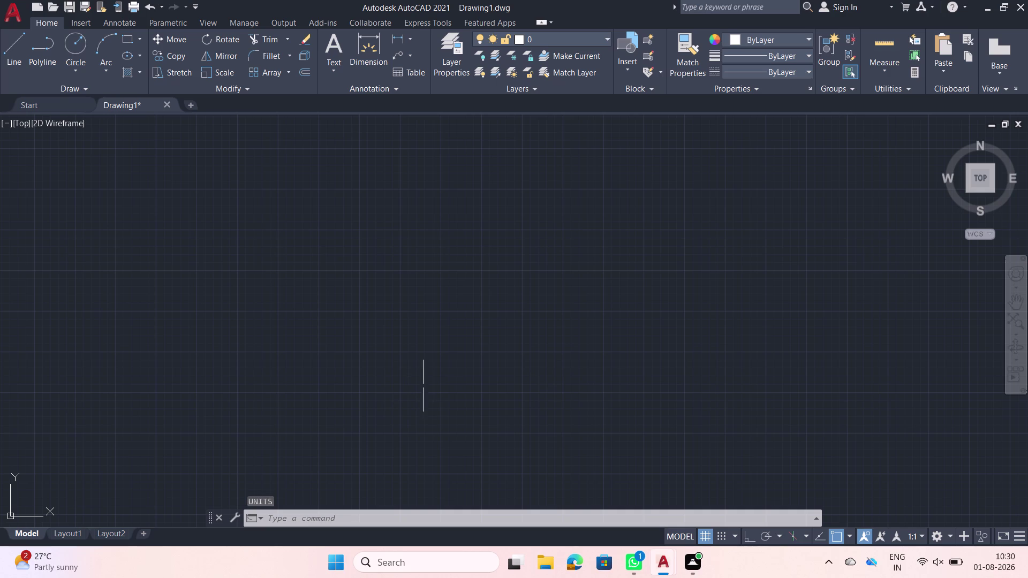
Start a rectangle from a picked first corner using the Dimensions option.
key(r)
key(e)
text(c)
key(space)
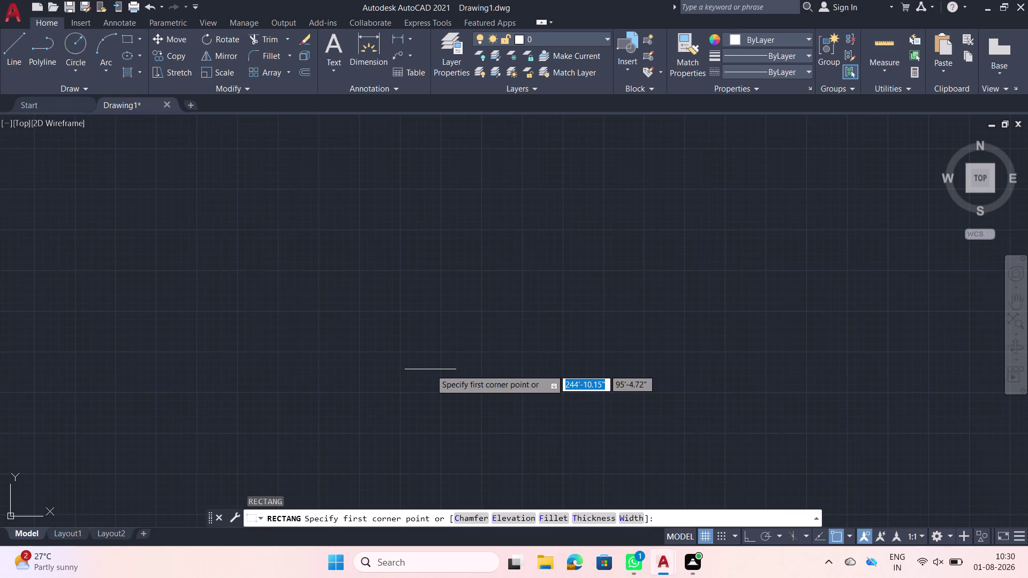
click(353, 249)
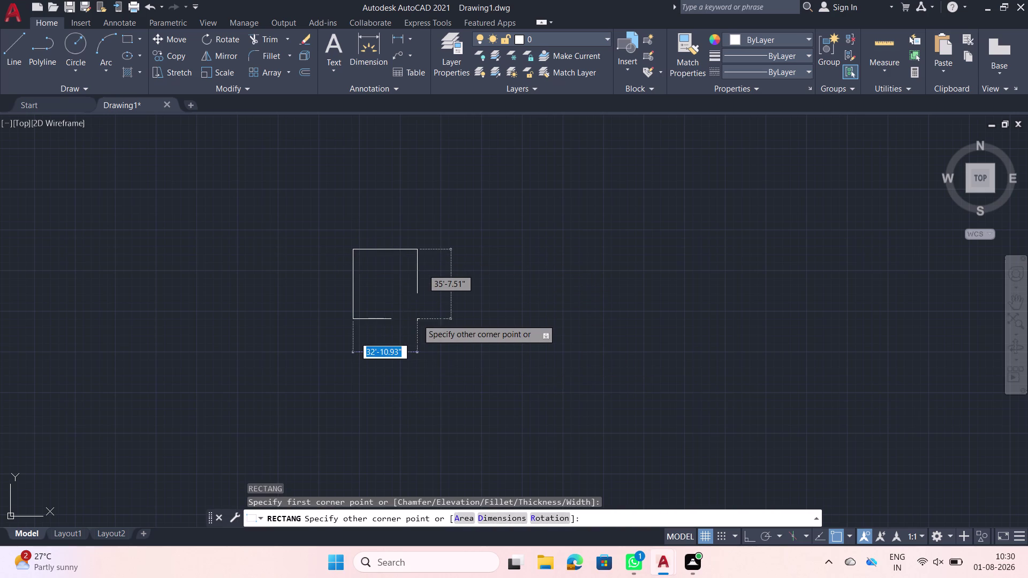
text(d)
key(space)
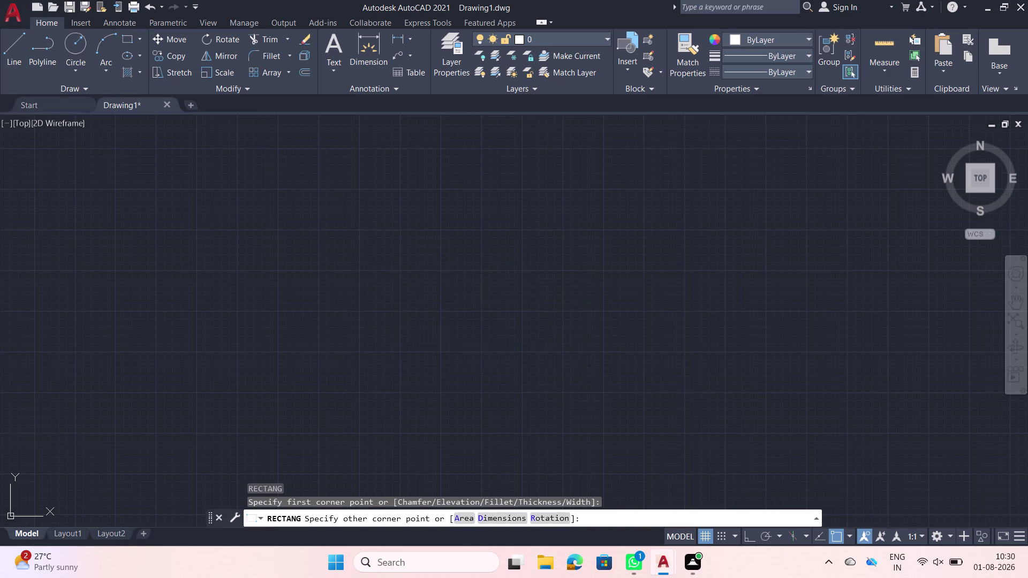
Make the rectangle 30' long and 40' wide, place it, and frame it in view.
text(30')
key(Return)
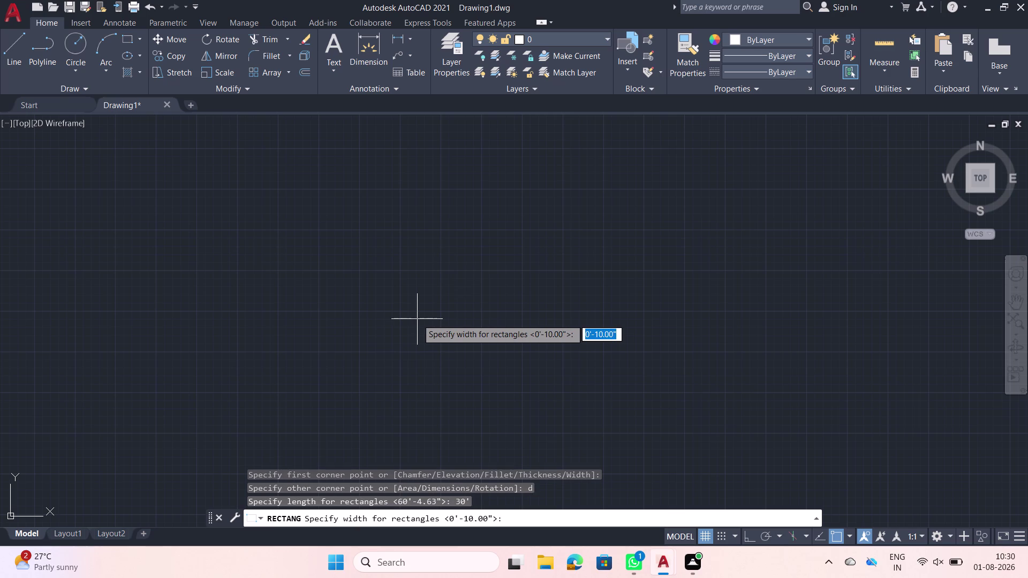
text(40')
key(Return)
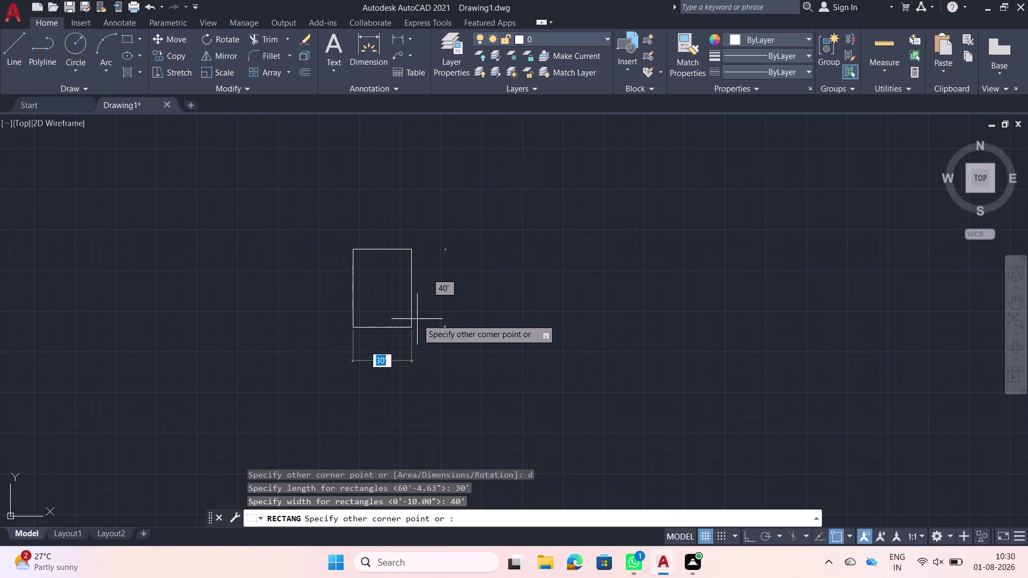
click(465, 382)
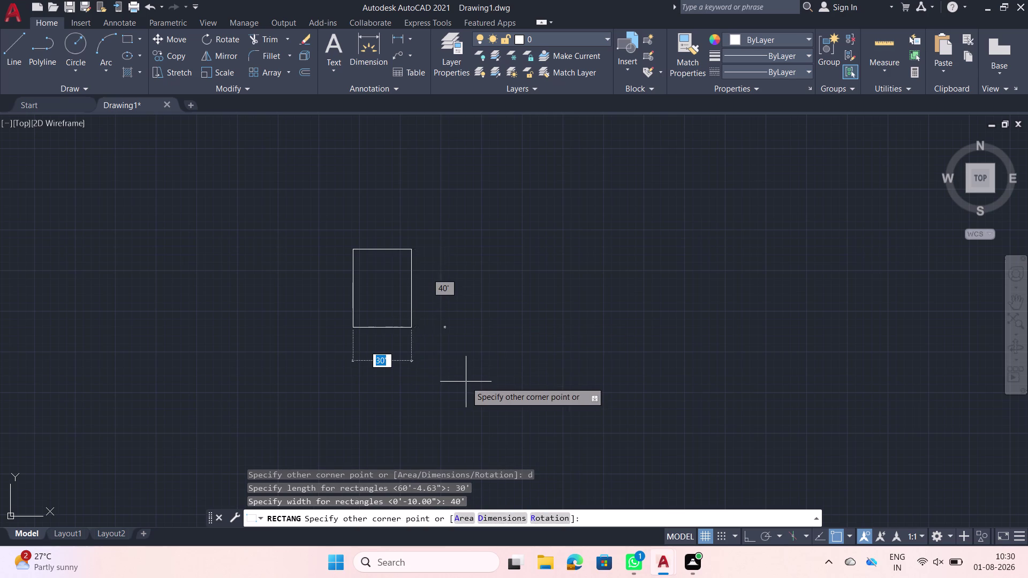
scroll(up, 3)
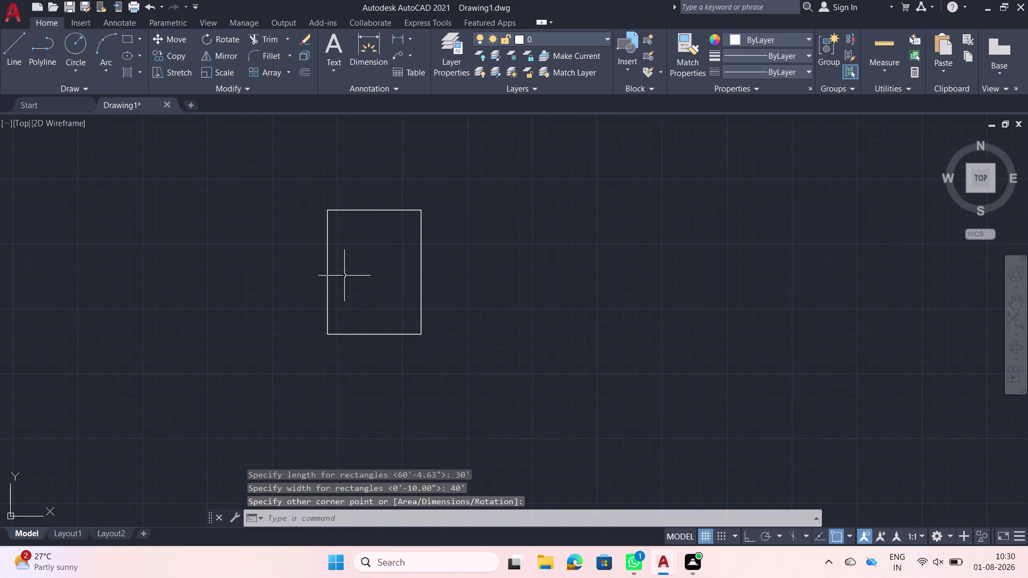
middle_drag(349, 275, 397, 320)
scroll(up, 3)
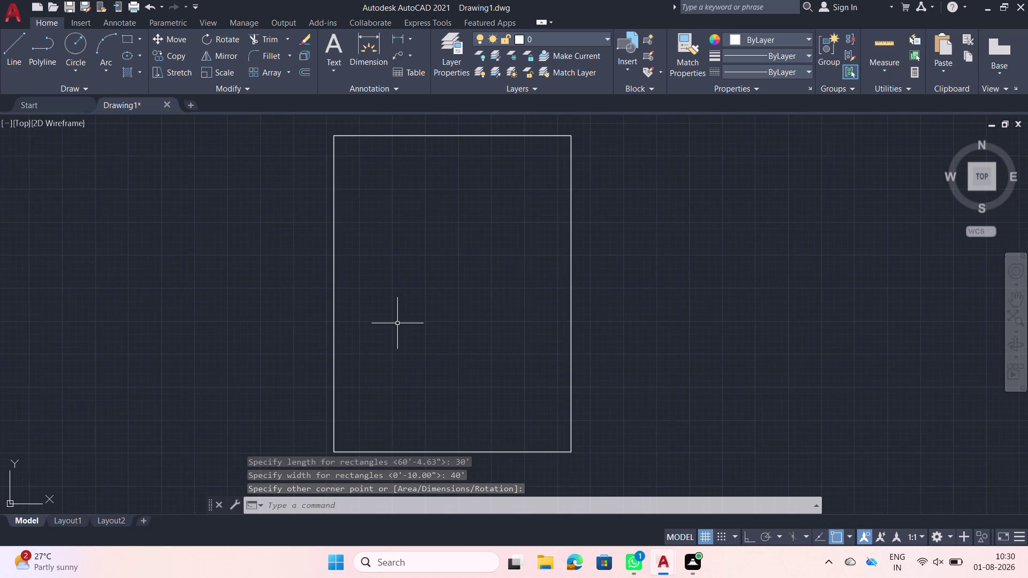
scroll(up, 3)
scroll(down, 3)
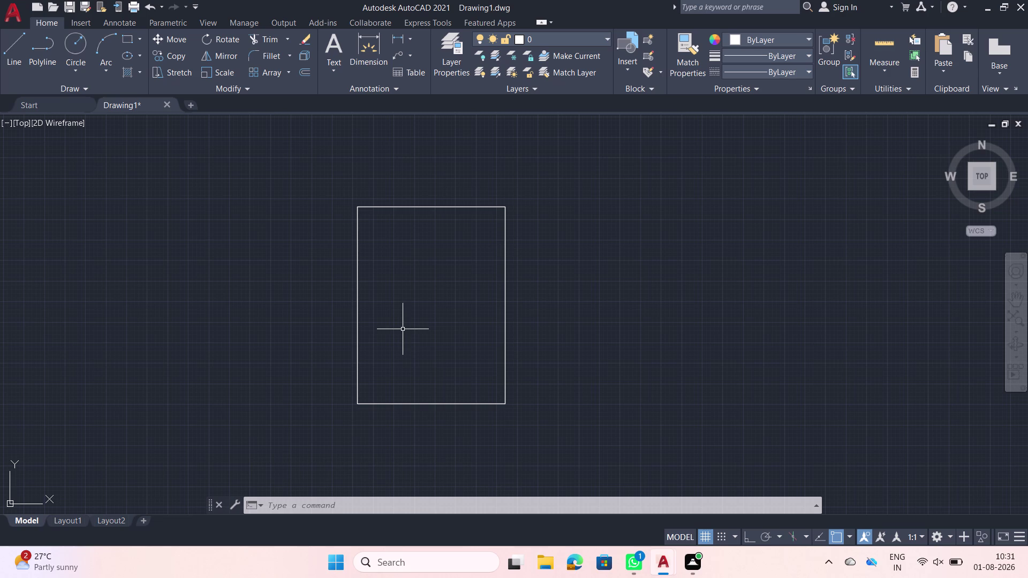
Select the rectangle and explode it into separate lines.
click(415, 330)
click(328, 290)
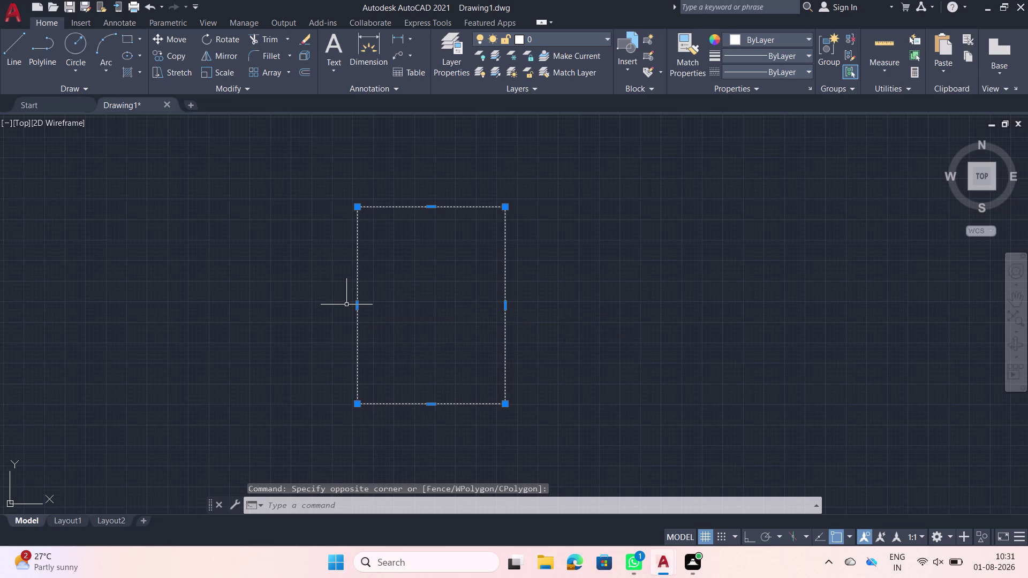
text(ex)
text(pl)
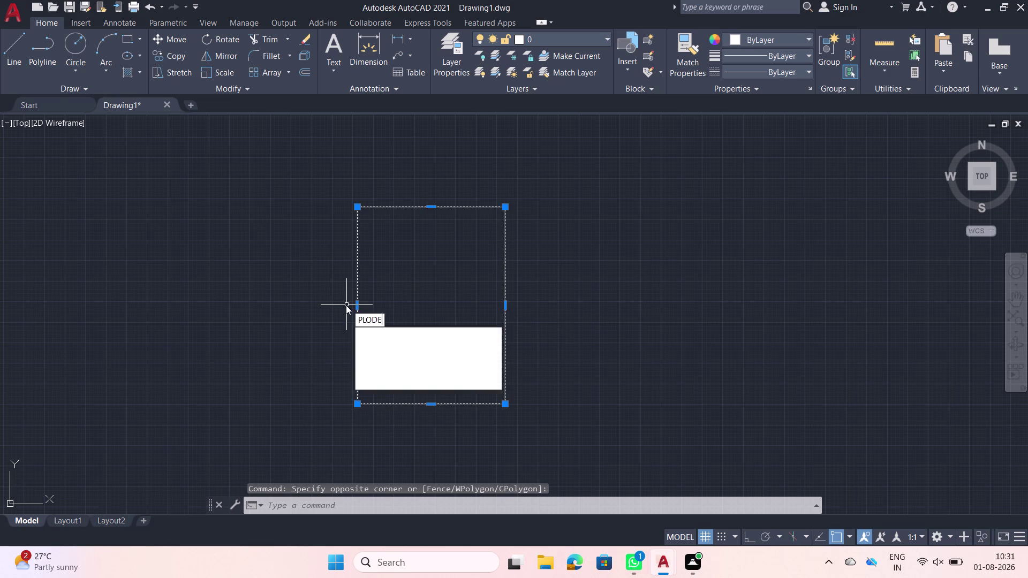
click(381, 334)
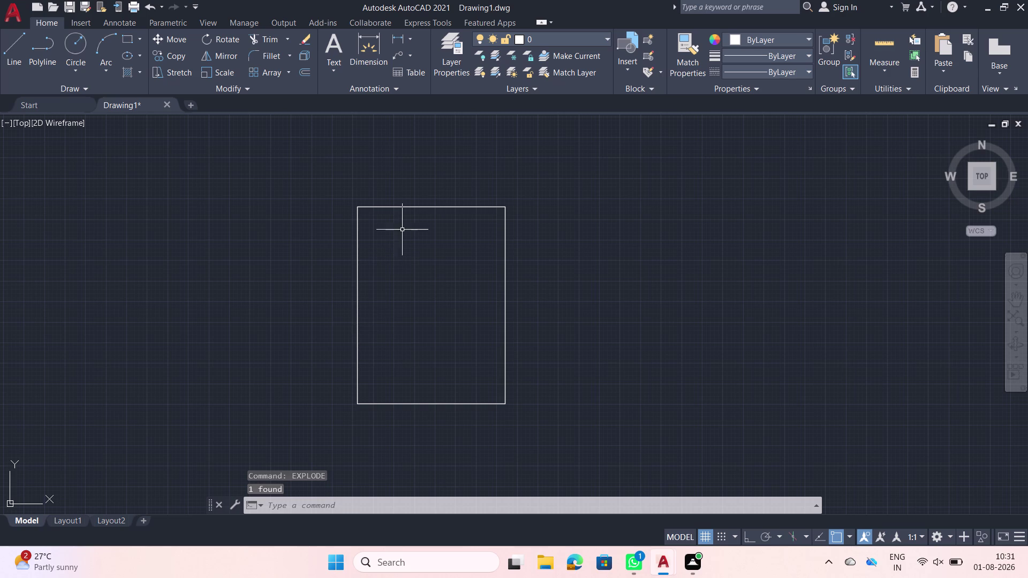
Select the rectangle's top edge line for offsetting.
click(402, 229)
click(386, 204)
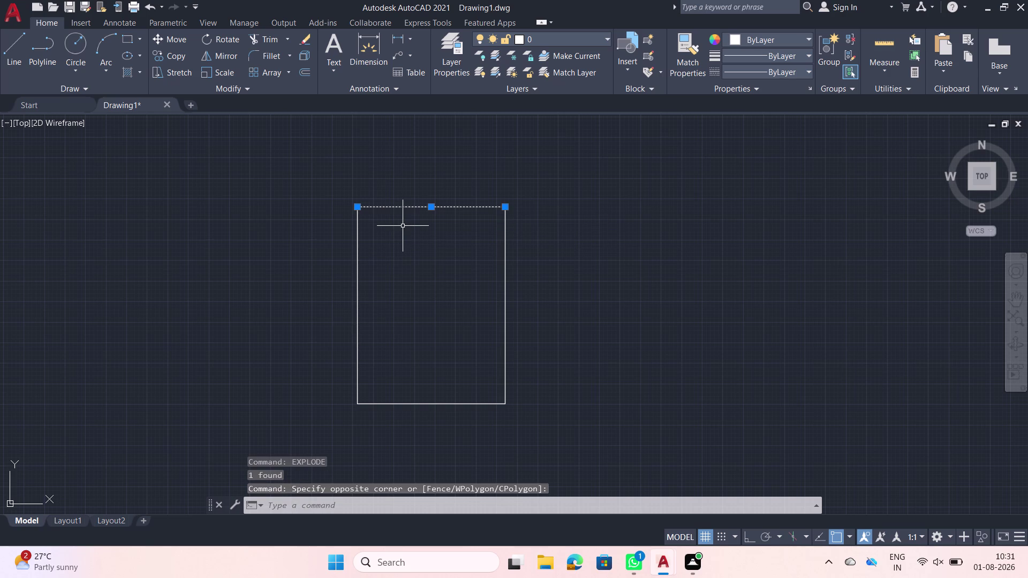
key(o)
text(ff)
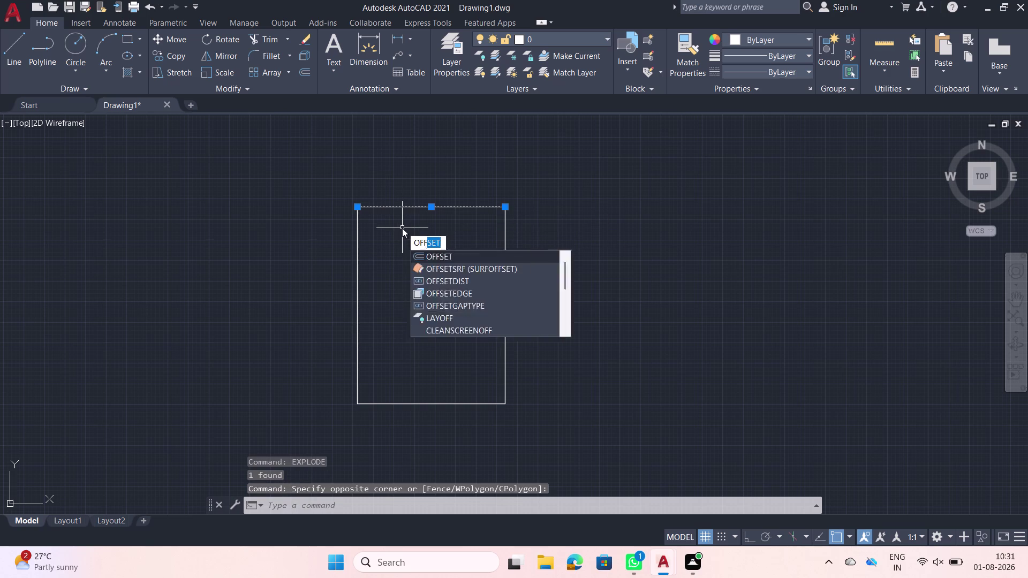
key(space)
Enter 2'8" as the offset distance, correcting the mistyped 2.8 value.
click(402, 208)
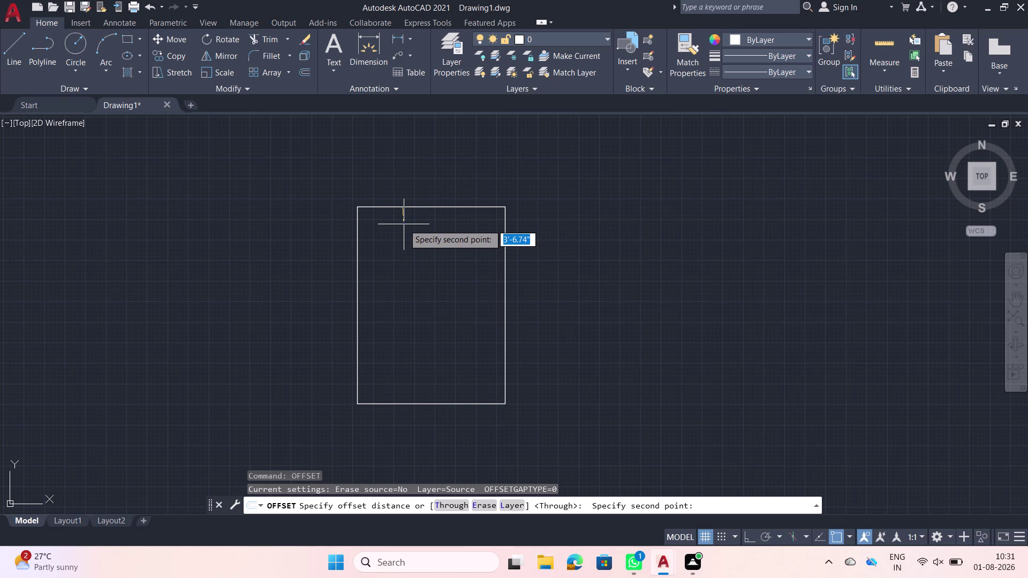
text(2.8)
key(apostrophe)
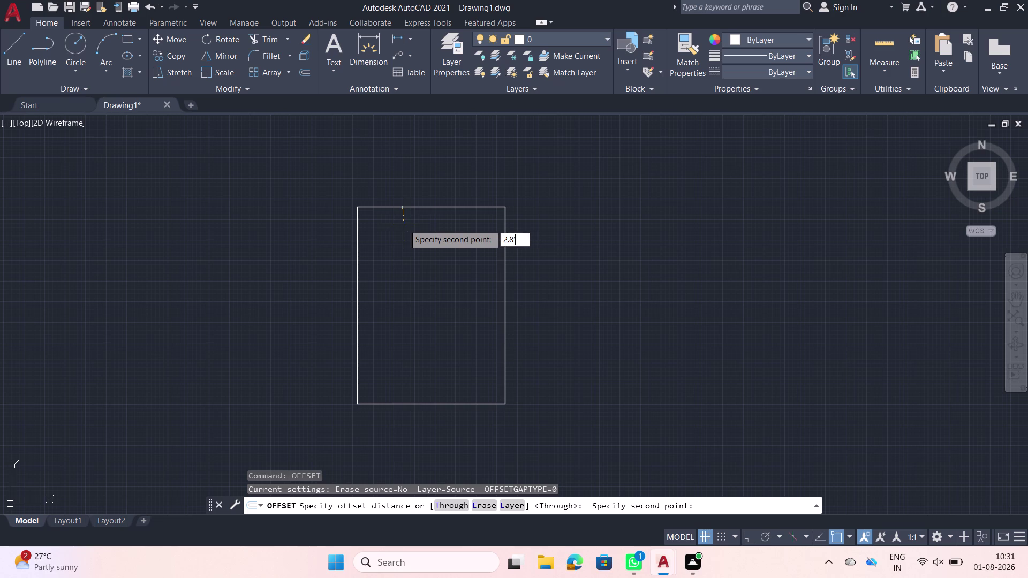
key(BackSpace)
key(BackSpace)
key(BackSpace)
text(')
text(8")
key(Return)
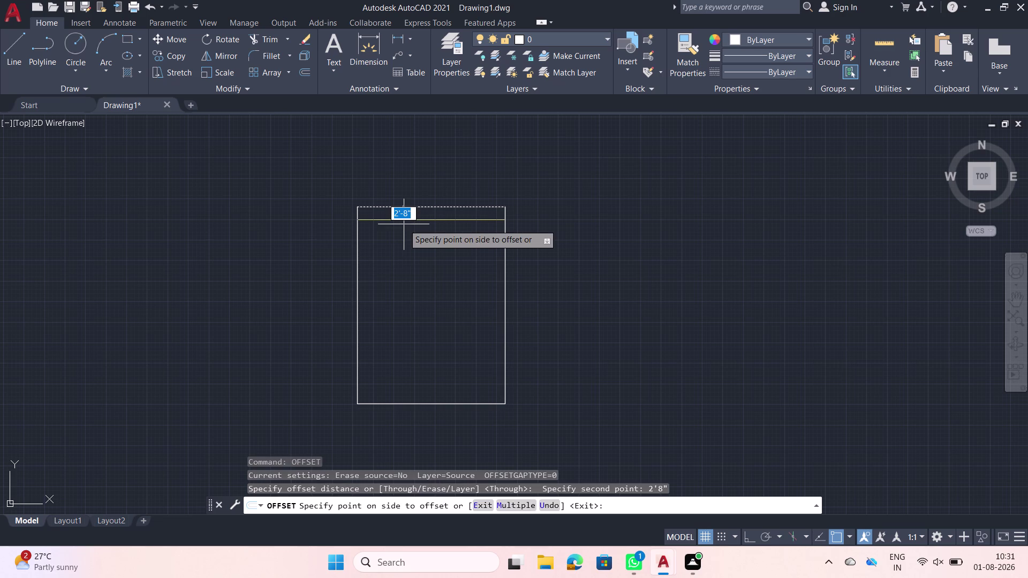
Place the 2'8" offset copy inside the top edge.
click(403, 224)
scroll(up, 3)
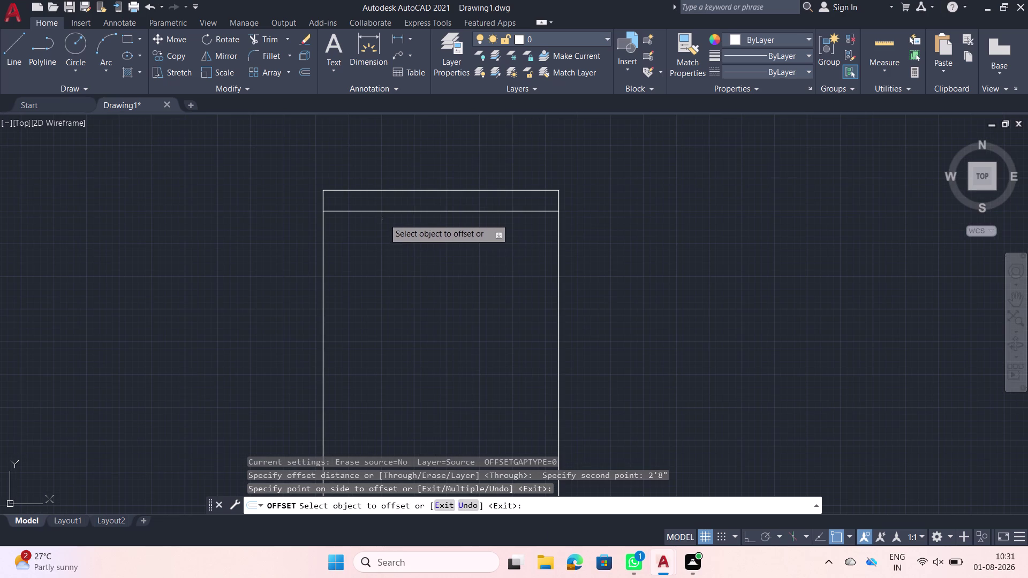
scroll(up, 3)
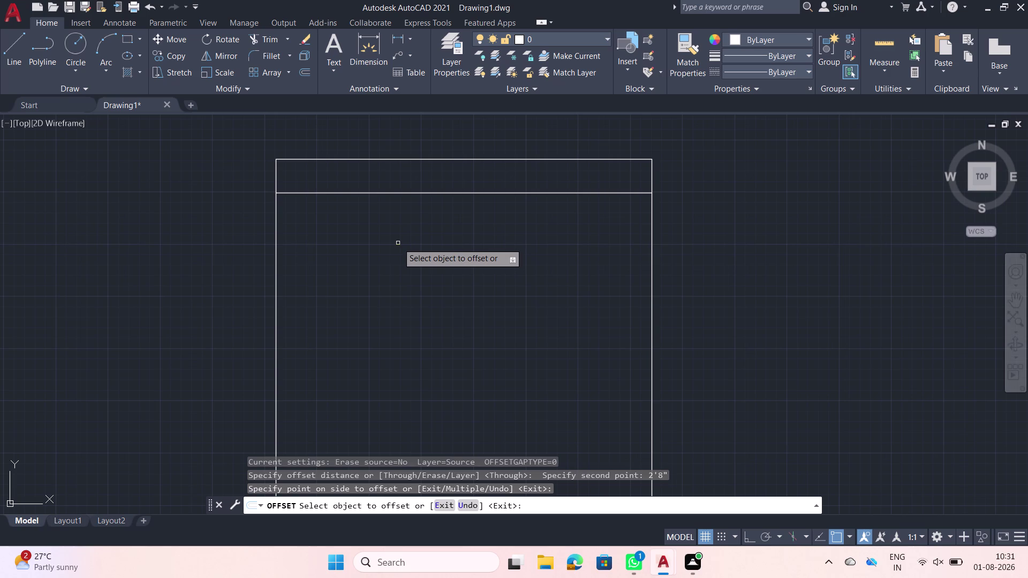
Offset the left outer edge 3'6" inward.
click(277, 296)
text(3')
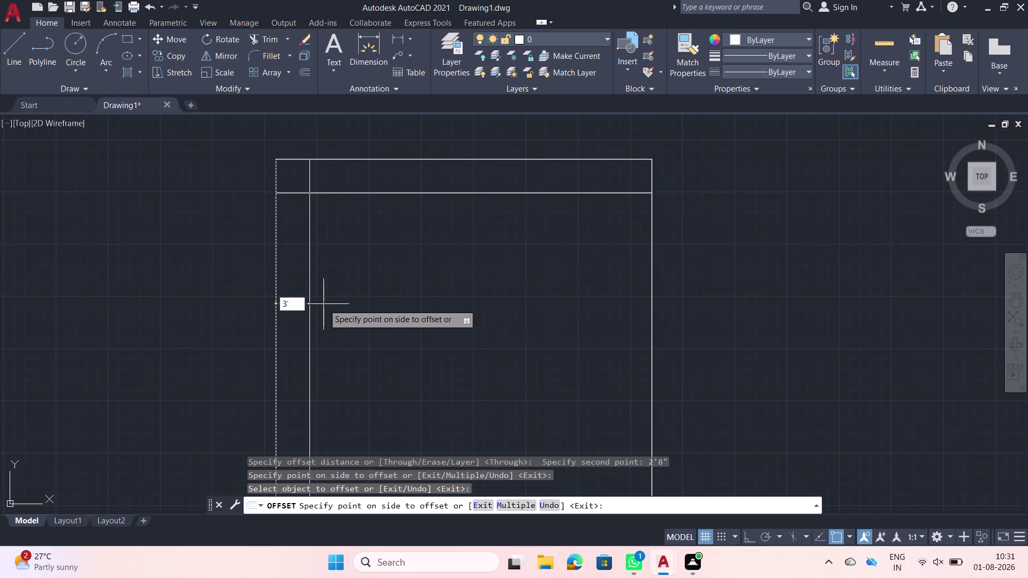
text(6")
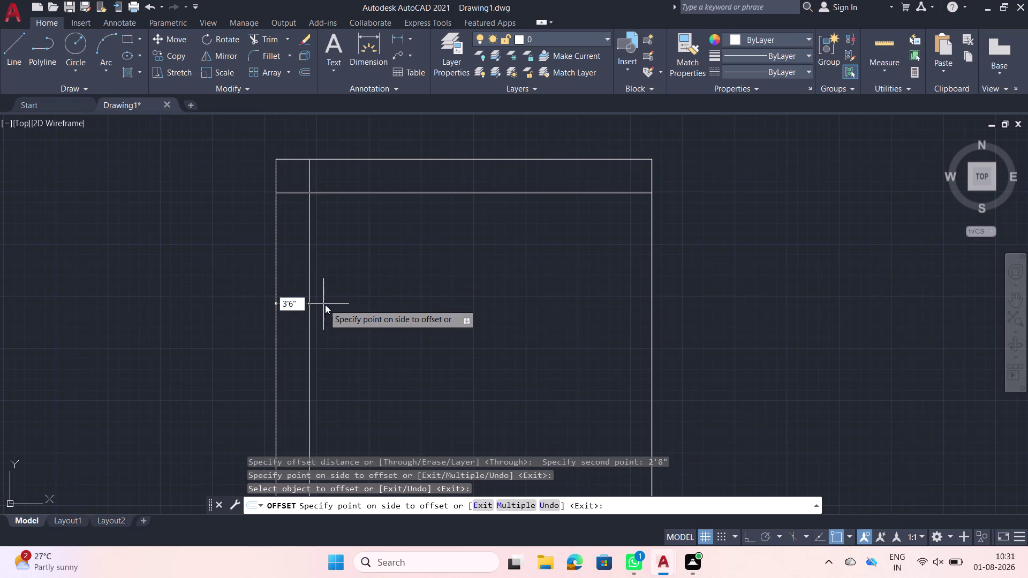
click(324, 304)
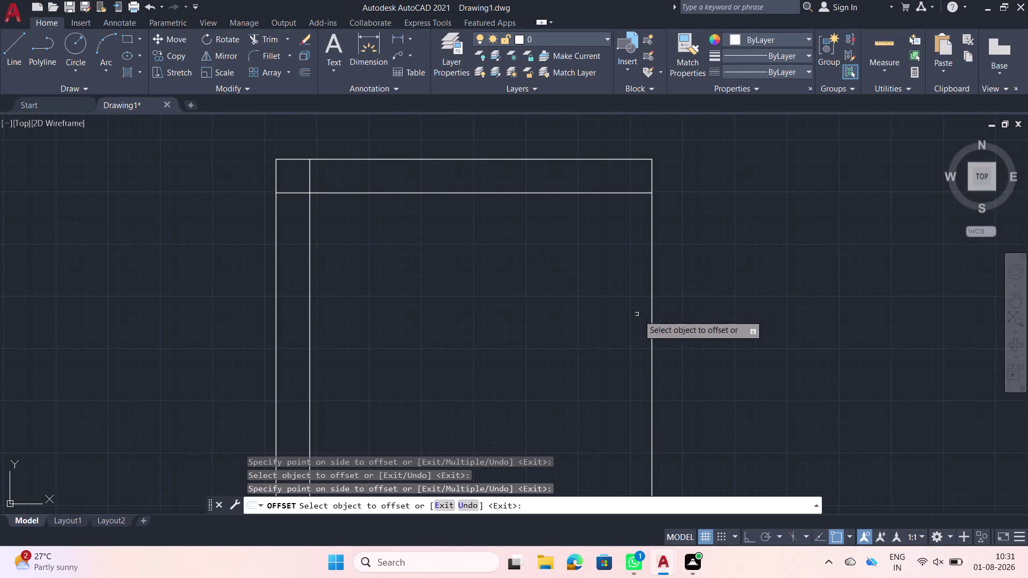
Offset the right outer edge 1'9" inward.
click(652, 318)
text(1)
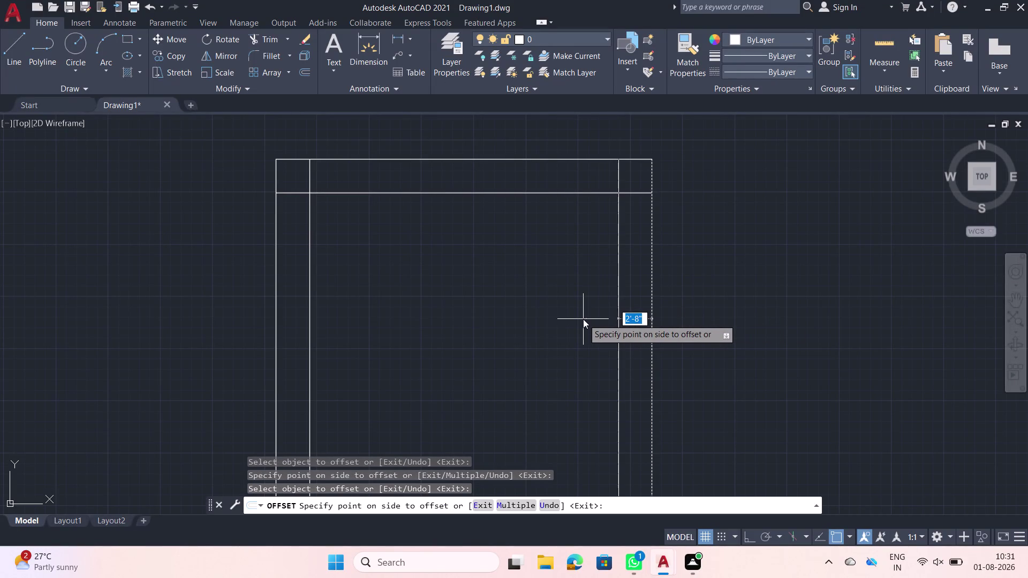
text('9")
key(Return)
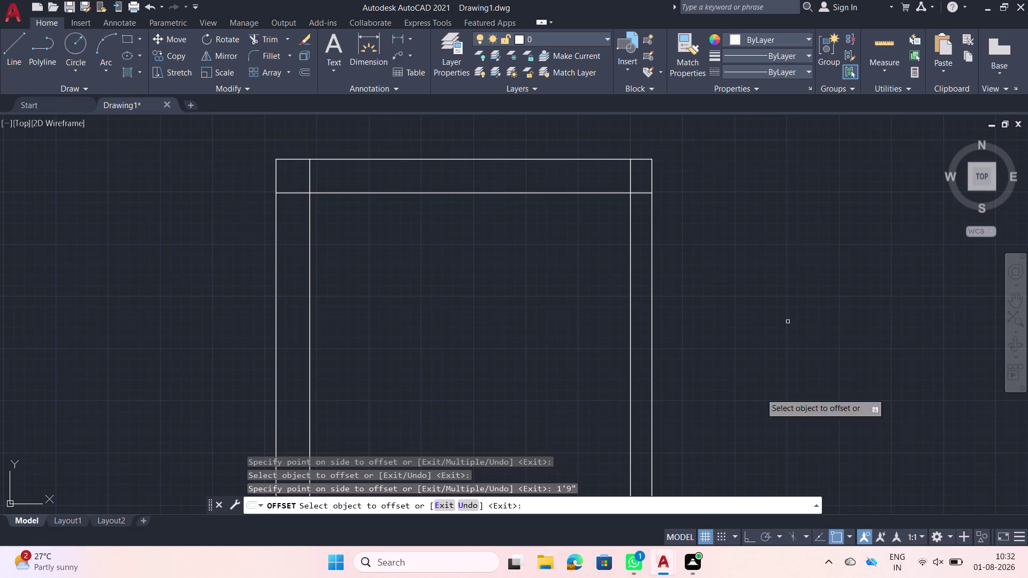
Offset the inner top wall line 2'2", then offset that new line 2 inches.
click(484, 193)
text(2')
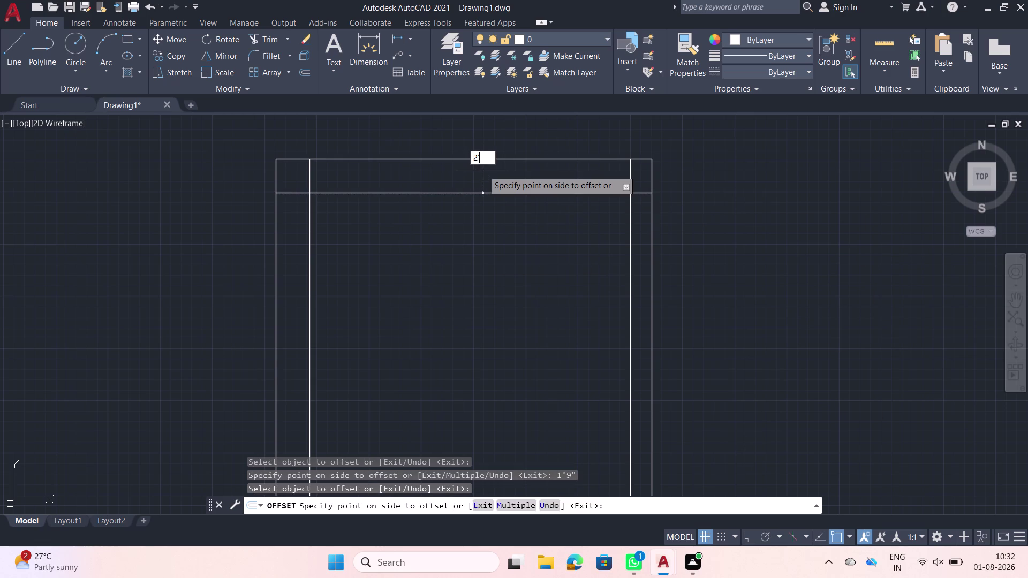
text(2")
key(Return)
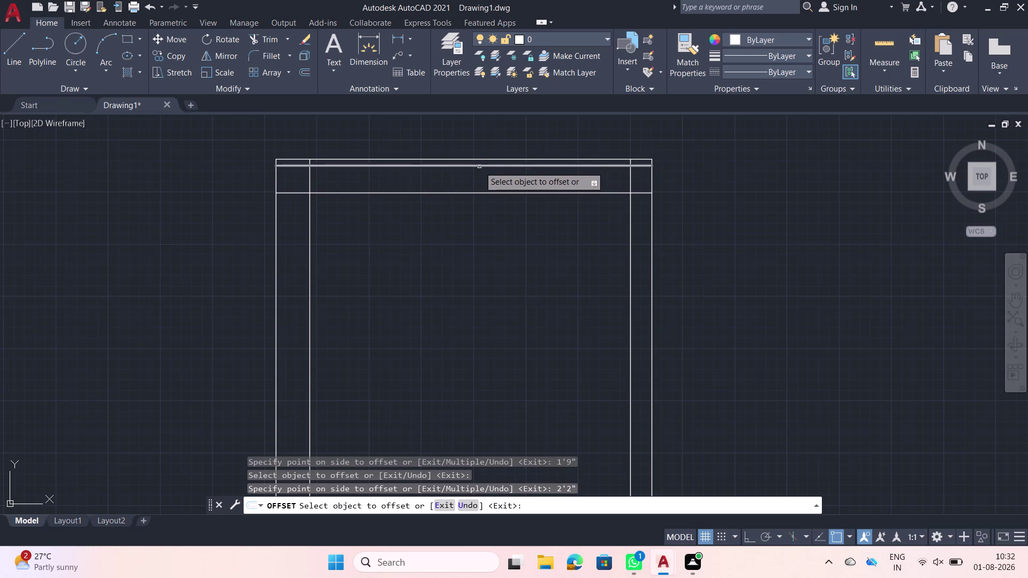
click(479, 167)
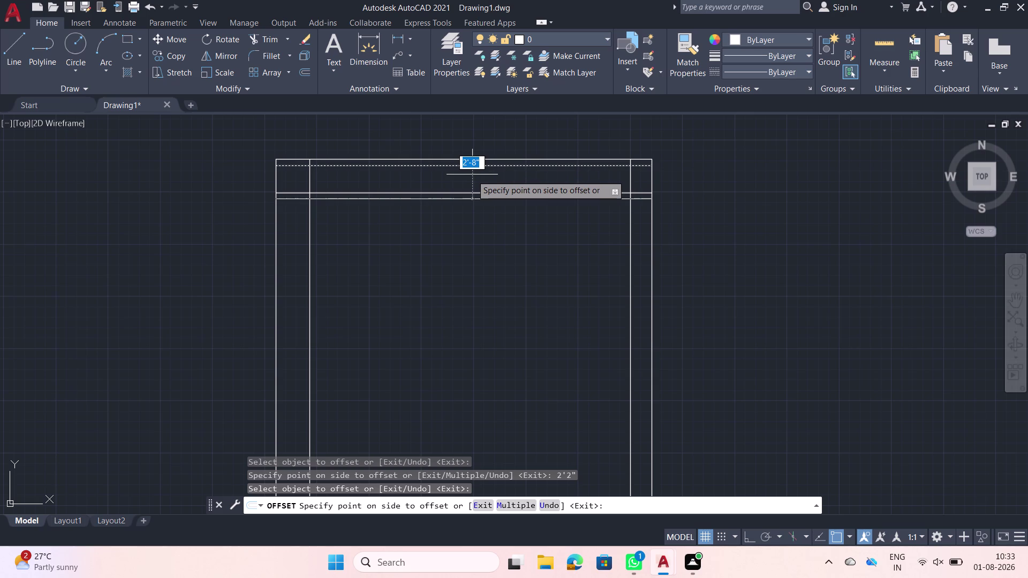
key(2)
key(Return)
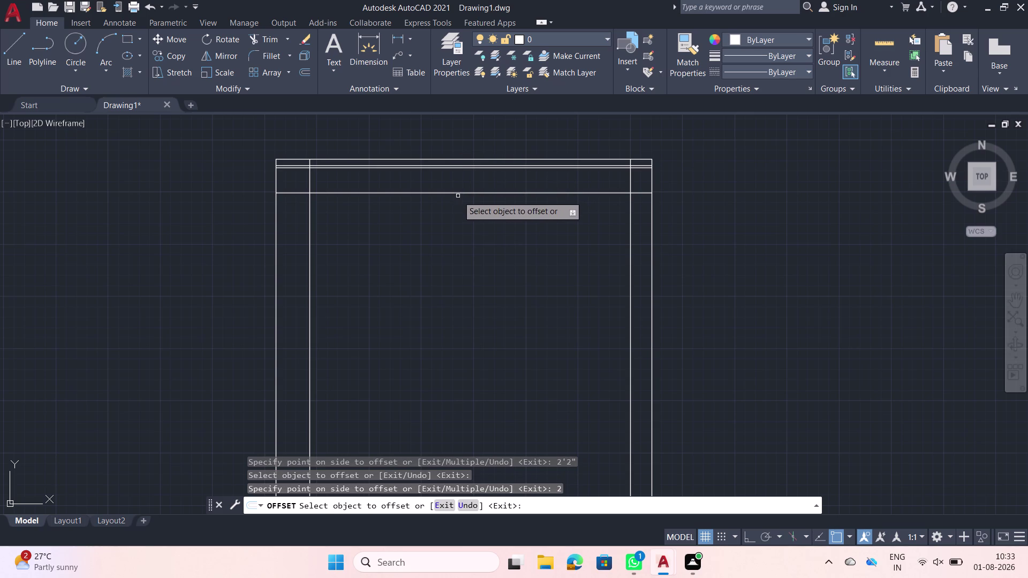
Offset the inner left line 3' and another left wall line 3'6".
click(309, 237)
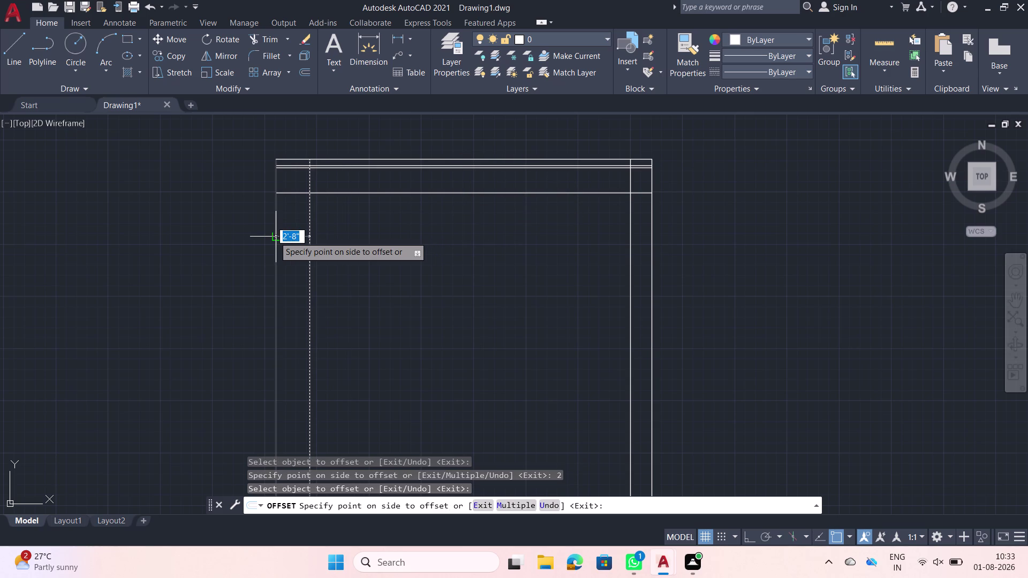
text(3')
key(Return)
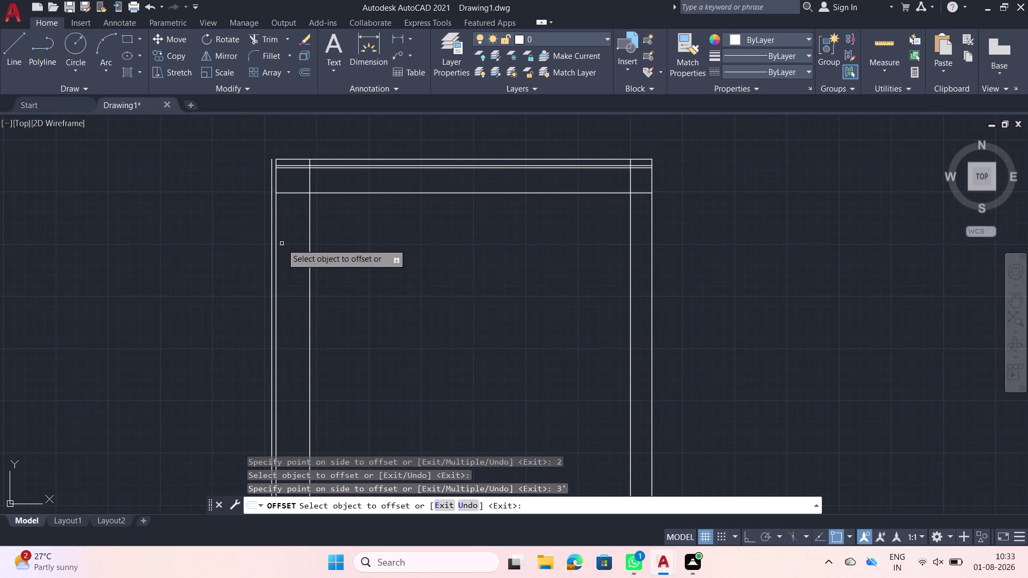
click(277, 281)
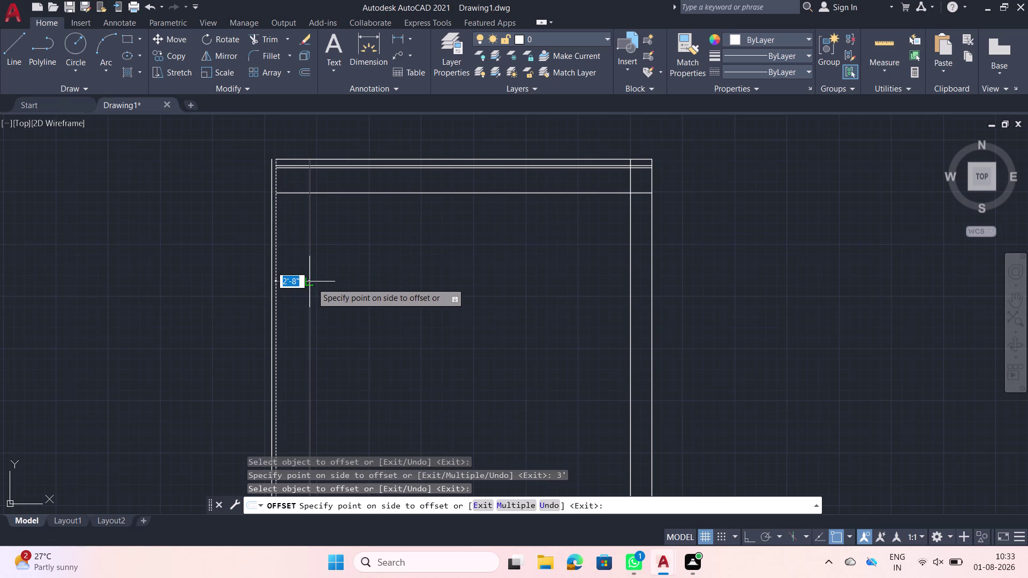
text(3'6")
key(Return)
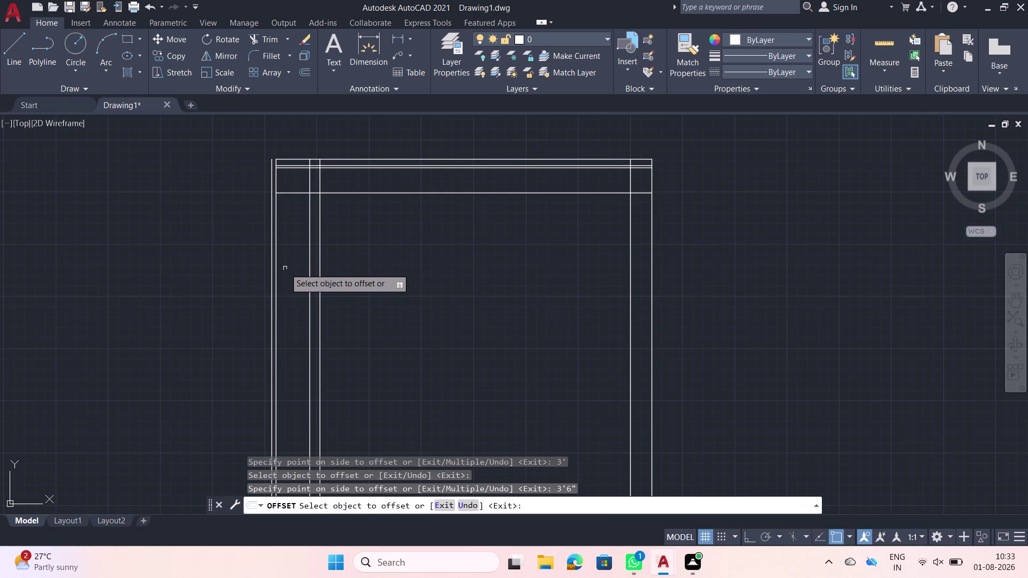
Offset the newest left line 3' and the outer left line 2 inches.
click(320, 281)
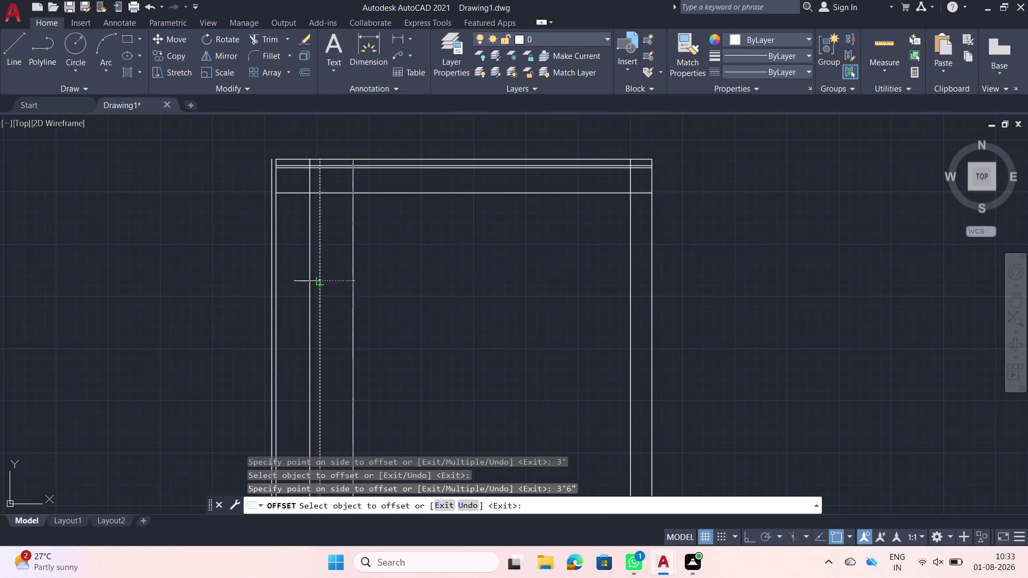
key(3)
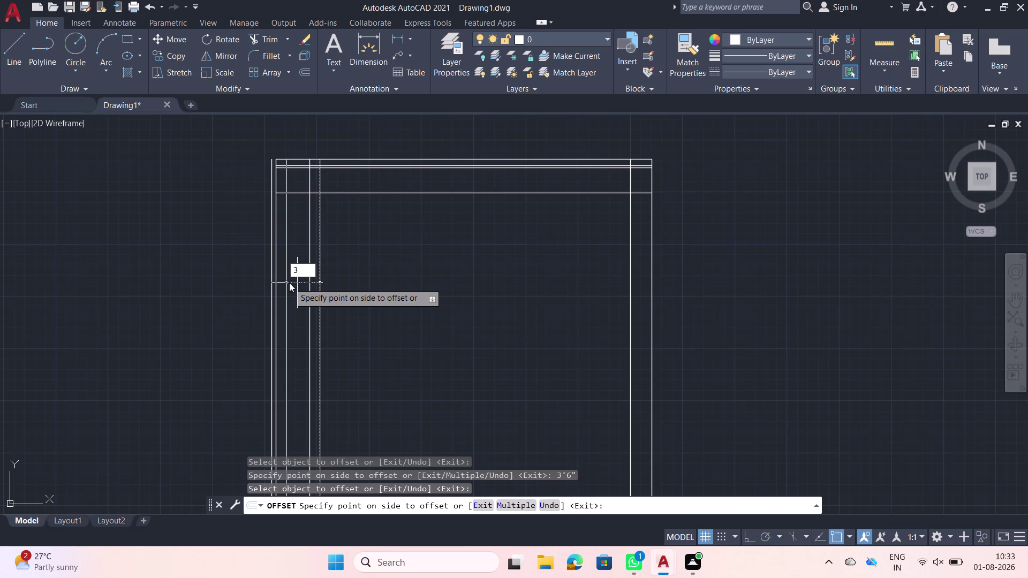
key(apostrophe)
key(Return)
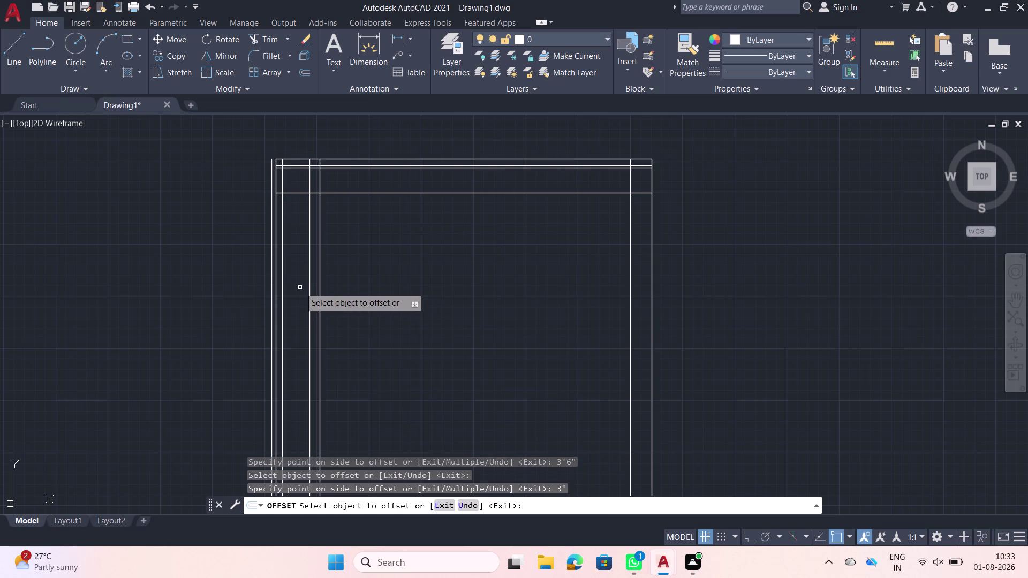
click(282, 300)
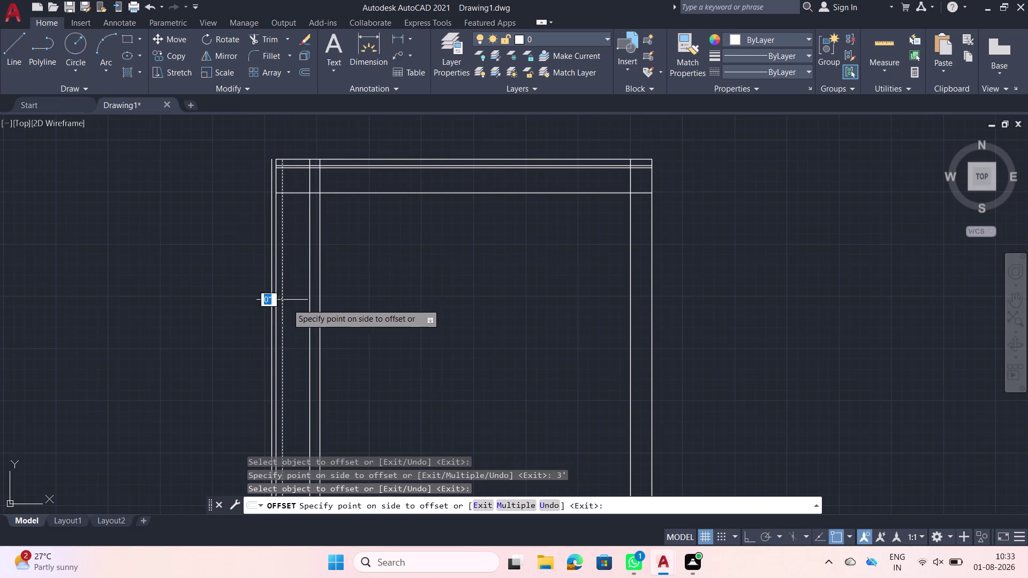
key(2)
key(Return)
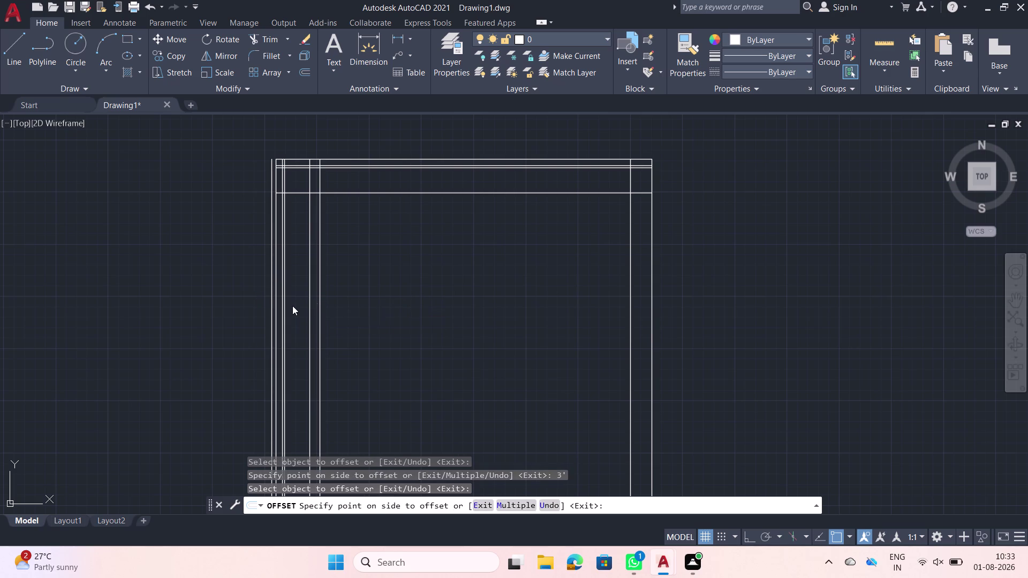
scroll(up, 3)
Cancel offsetting and erase the two stray offset lines beside the left wall.
key(Escape)
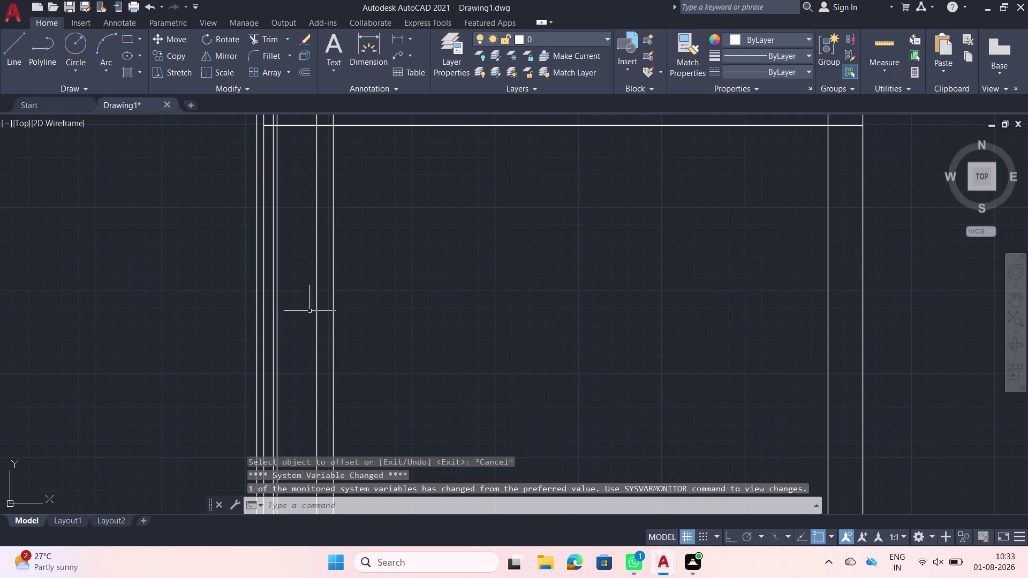
scroll(down, 3)
scroll(down, 3)
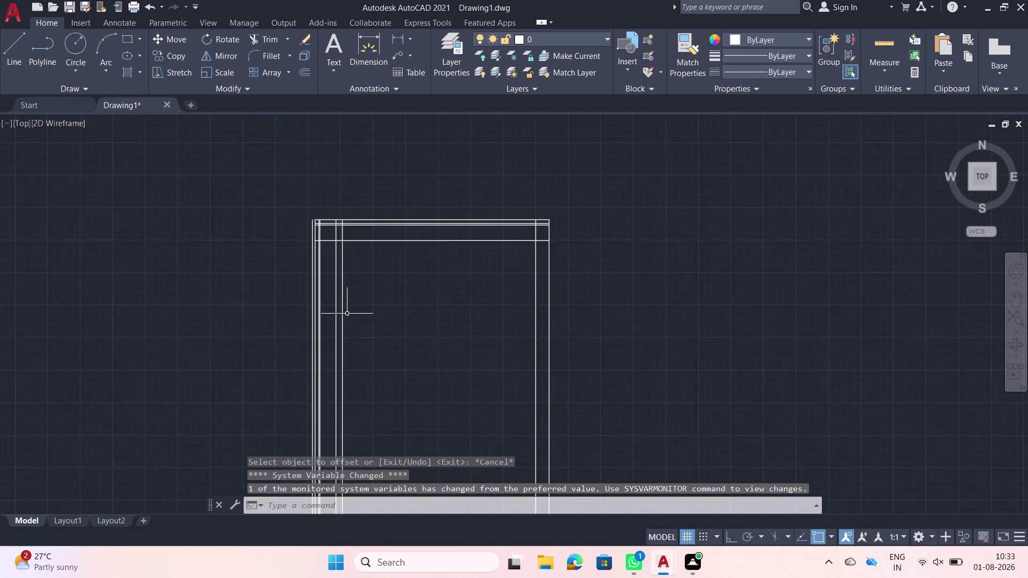
scroll(up, 3)
scroll(up, 3)
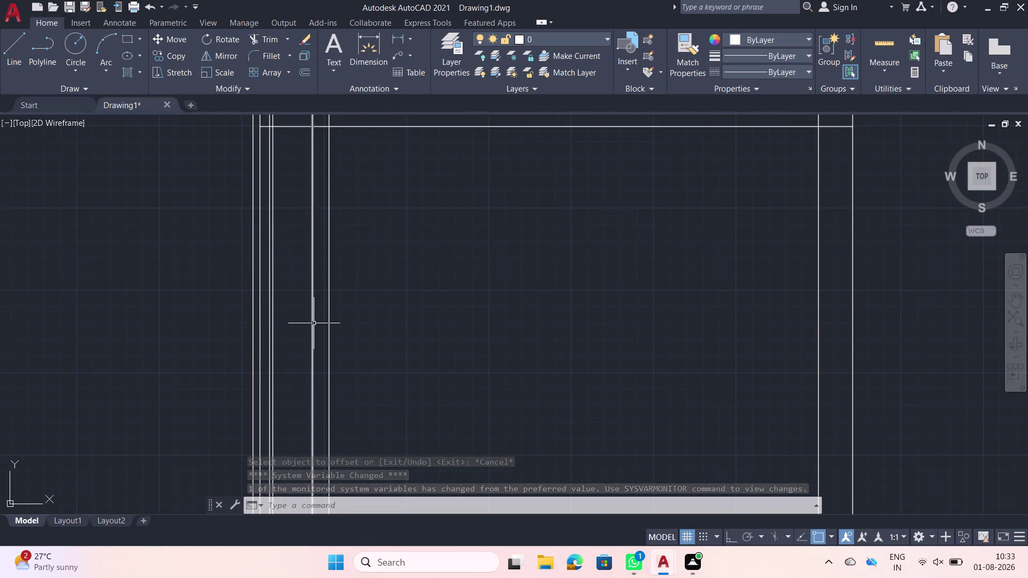
click(314, 324)
key(Delete)
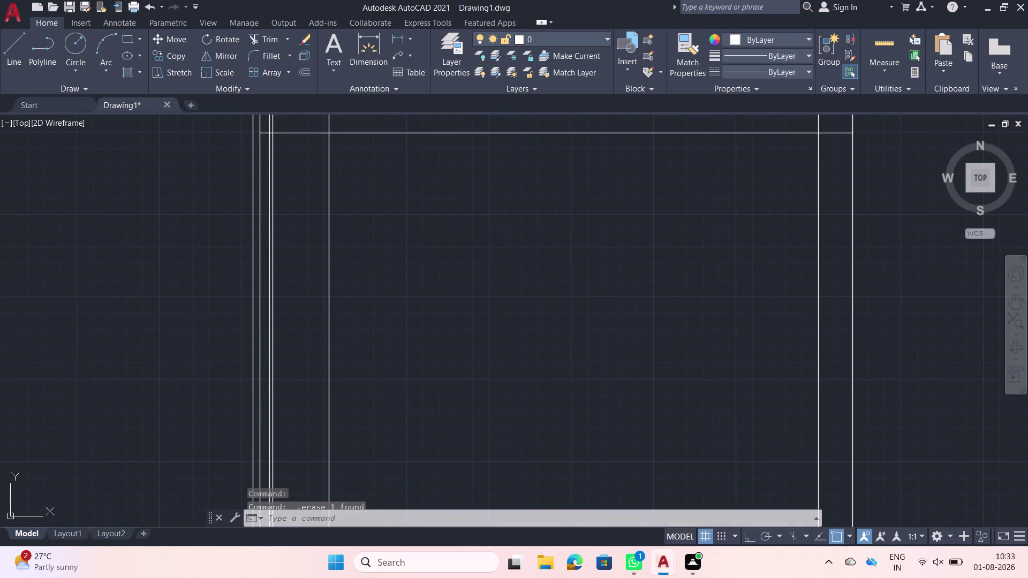
click(253, 308)
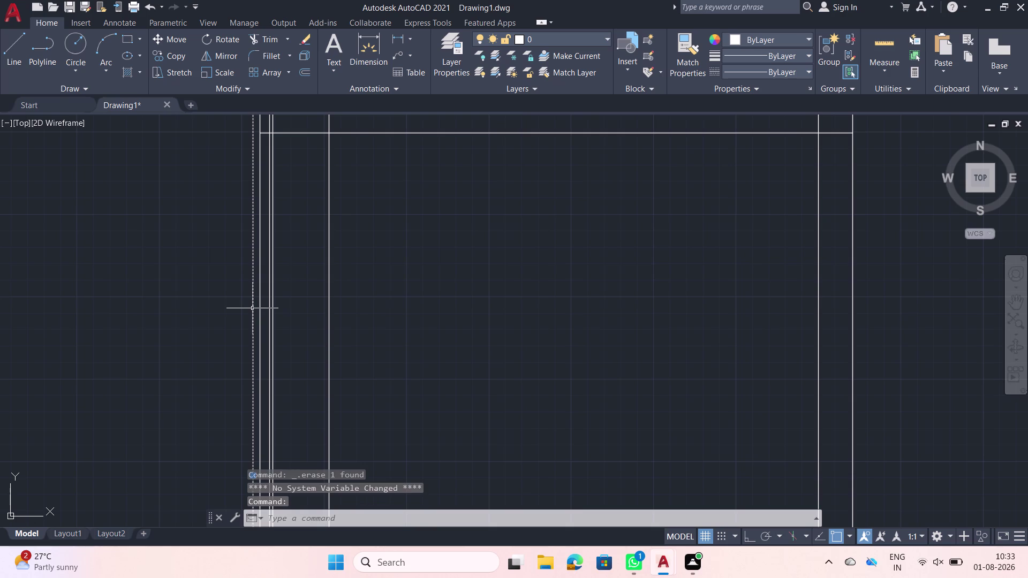
key(Delete)
scroll(up, 3)
middle_drag(294, 287, 294, 353)
scroll(down, 3)
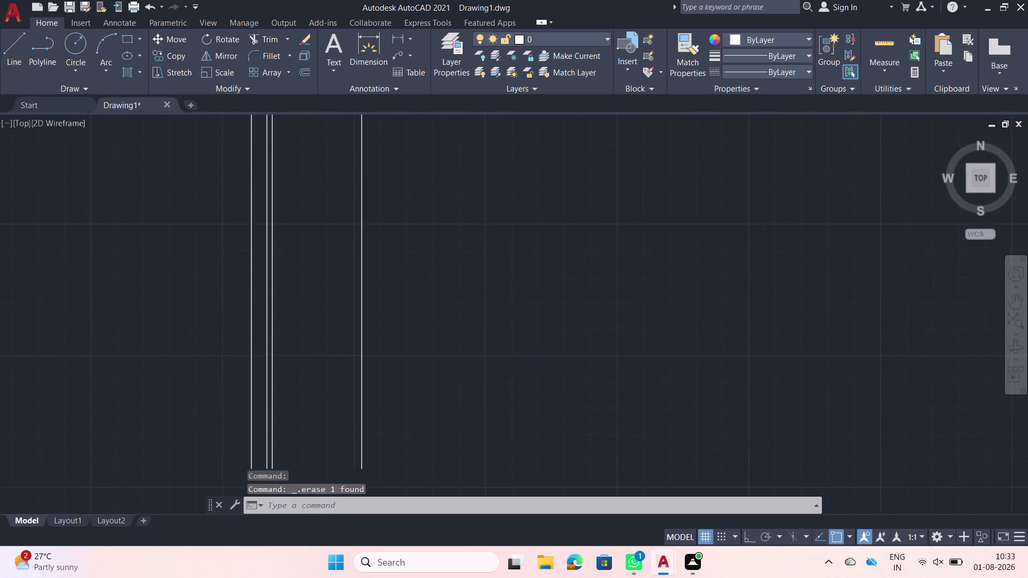
scroll(down, 3)
Start TRIM and fence-trim the crossing lines at the top-left wall junction.
text(tr)
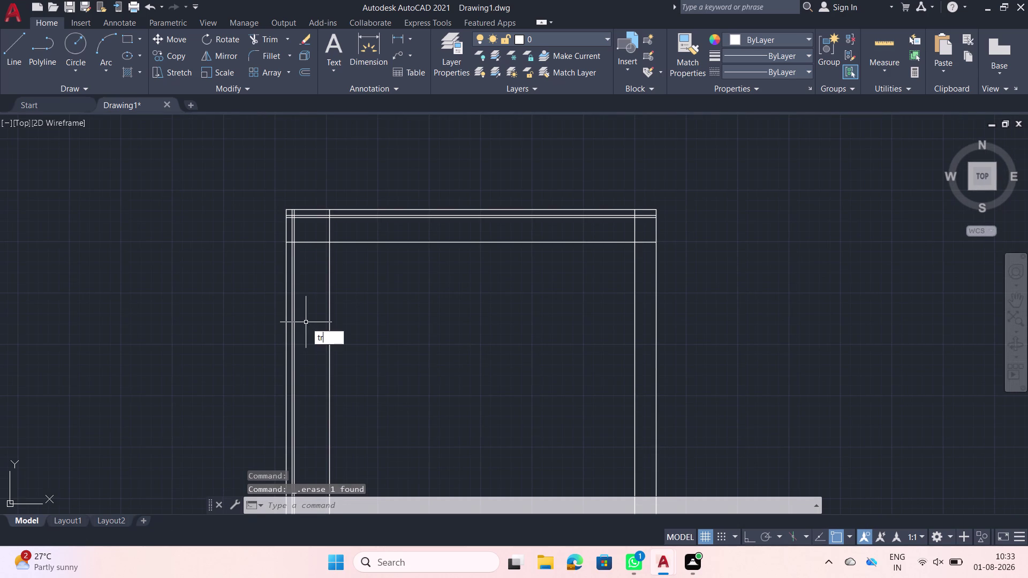
key(space)
scroll(up, 3)
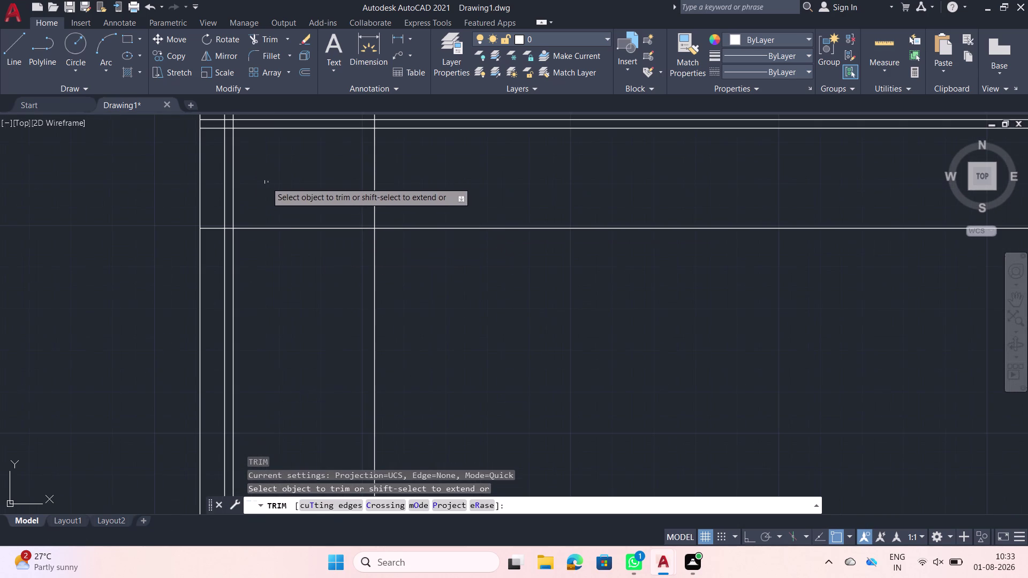
middle_drag(266, 192, 268, 227)
click(276, 224)
click(282, 273)
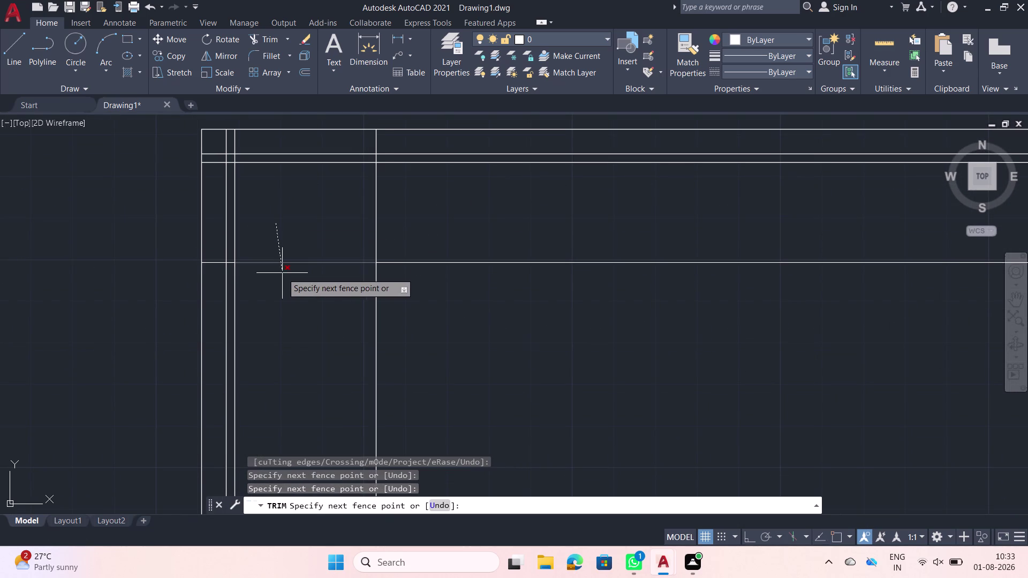
click(312, 242)
click(380, 219)
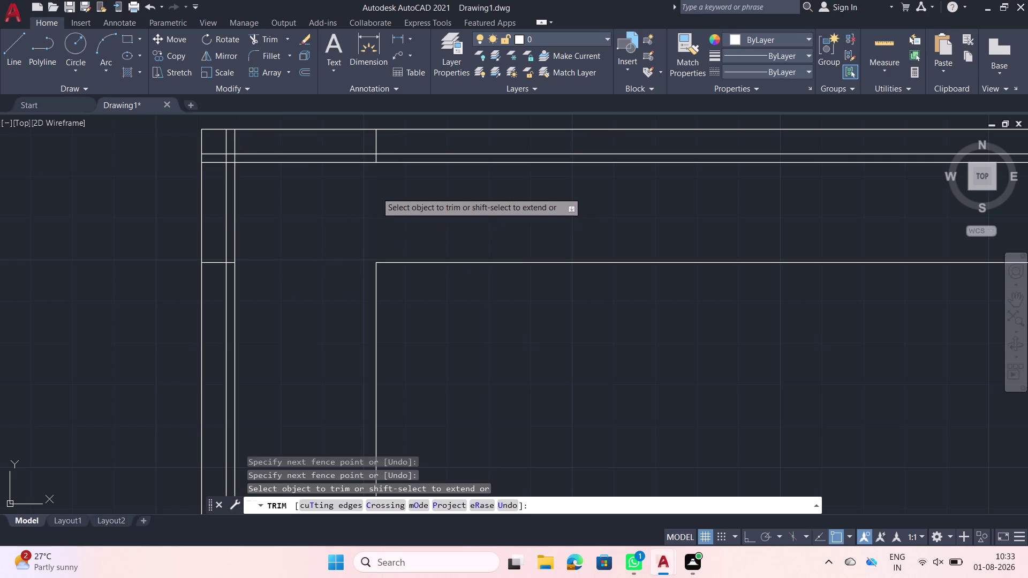
Trim the top-left corner lines and leftover segments inside the left wall.
click(254, 145)
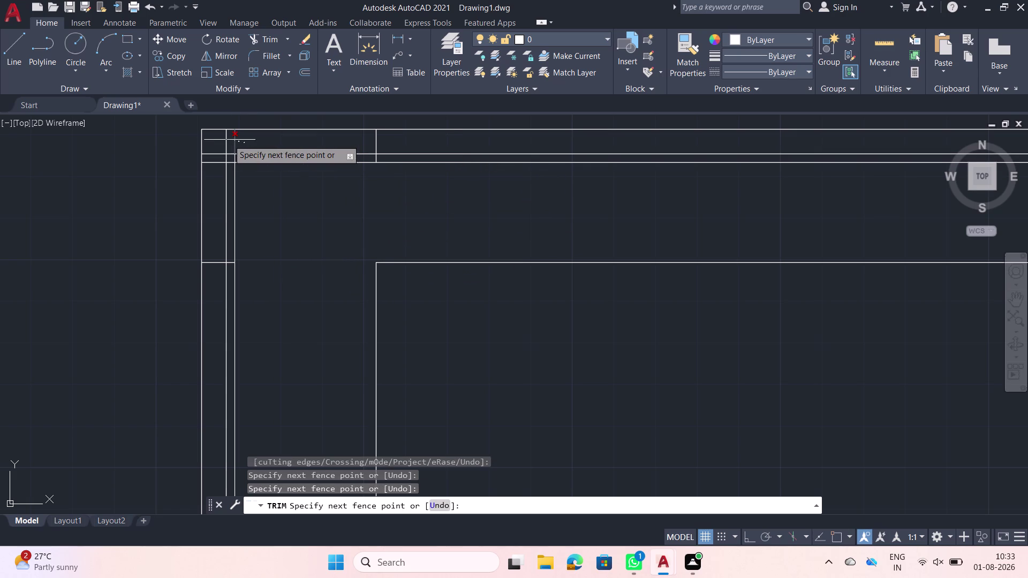
double_click(225, 139)
click(215, 163)
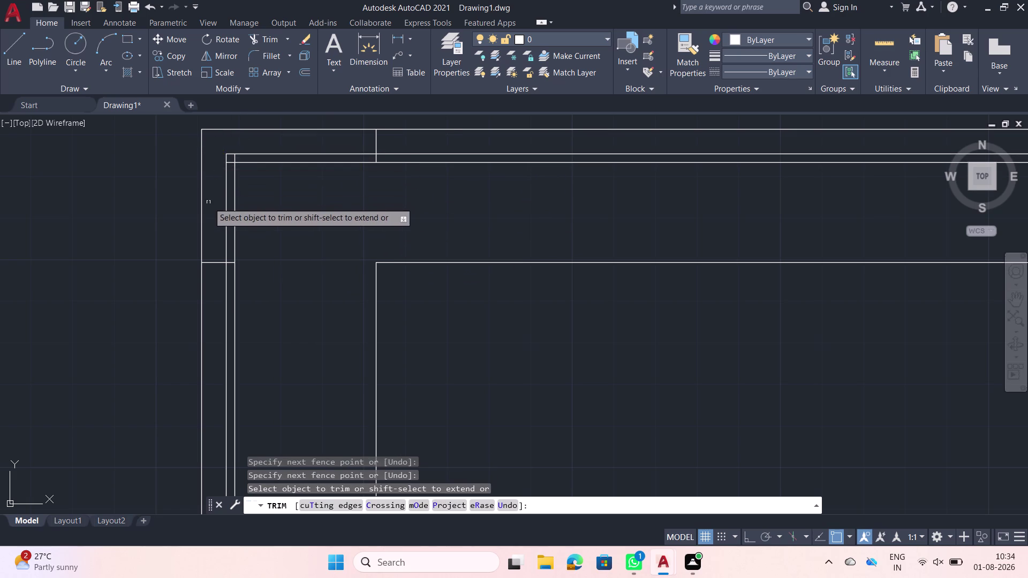
click(212, 251)
click(215, 276)
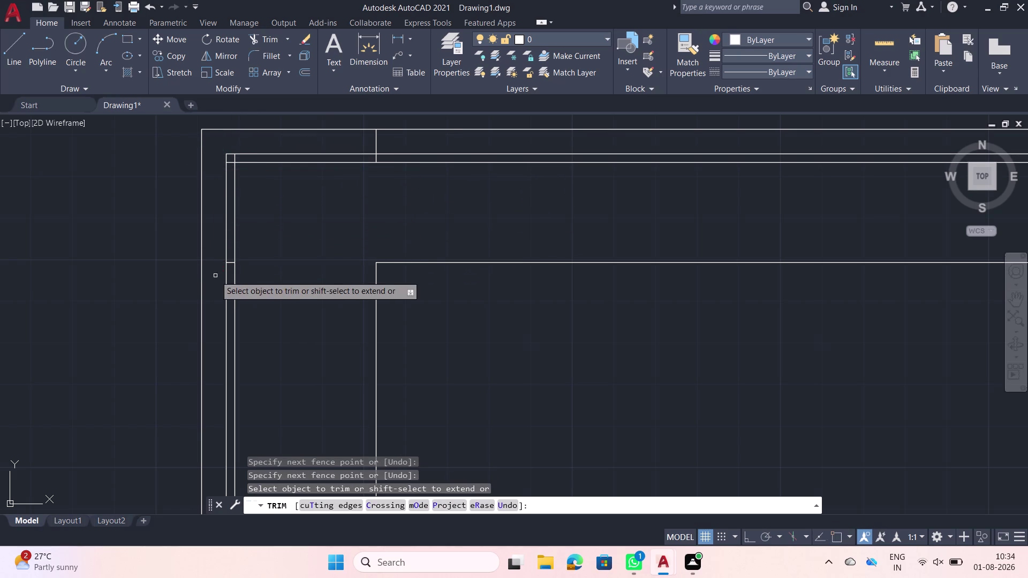
scroll(up, 3)
click(217, 284)
click(208, 304)
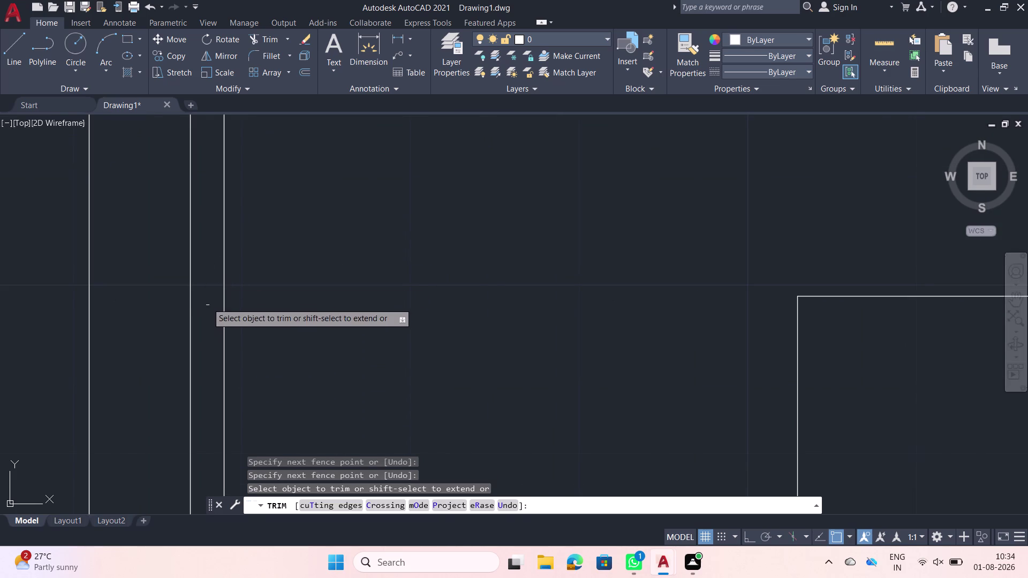
scroll(down, 3)
scroll(down, 3)
Fence-trim the overlapping lines at the partition junction.
middle_drag(284, 216, 279, 244)
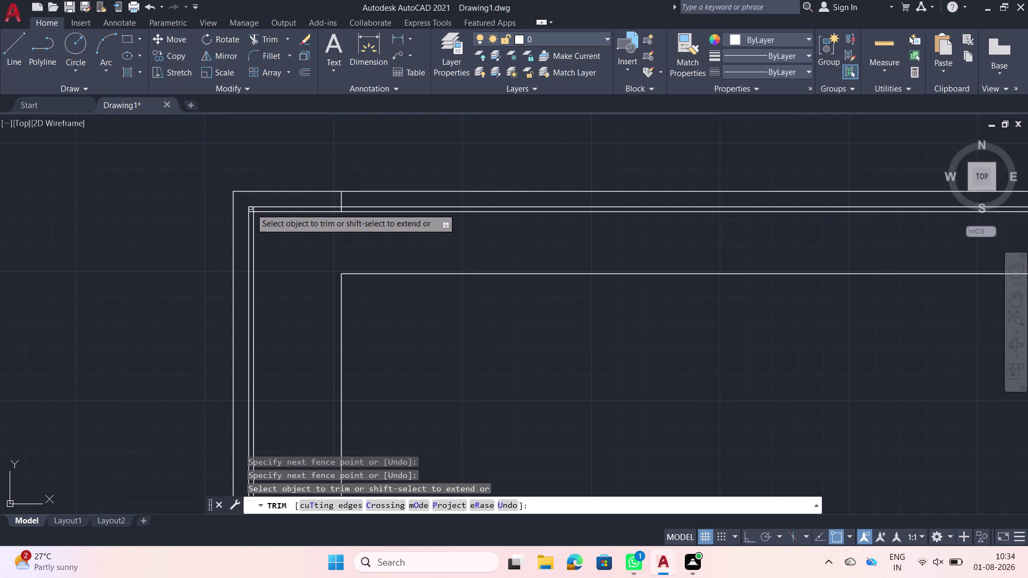
scroll(up, 3)
scroll(up, 3)
click(274, 220)
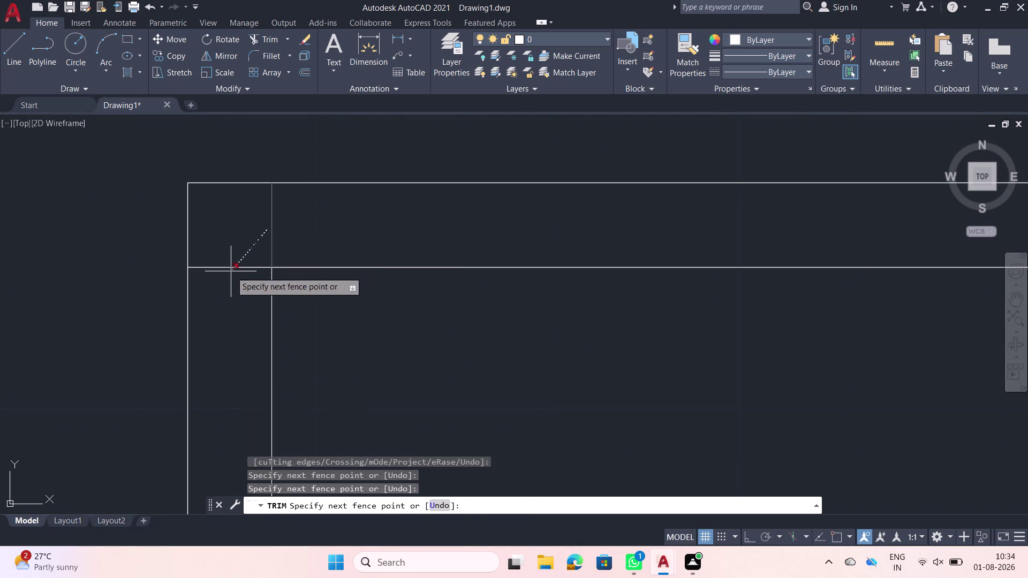
click(230, 271)
scroll(down, 3)
scroll(down, 3)
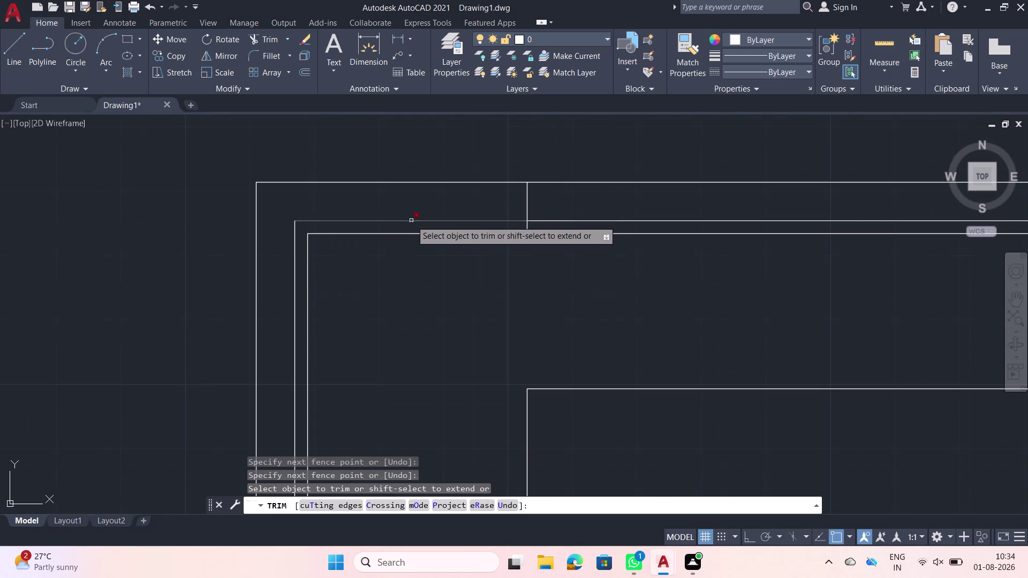
Trim the overlapping top wall lines and their leftover segments.
click(501, 202)
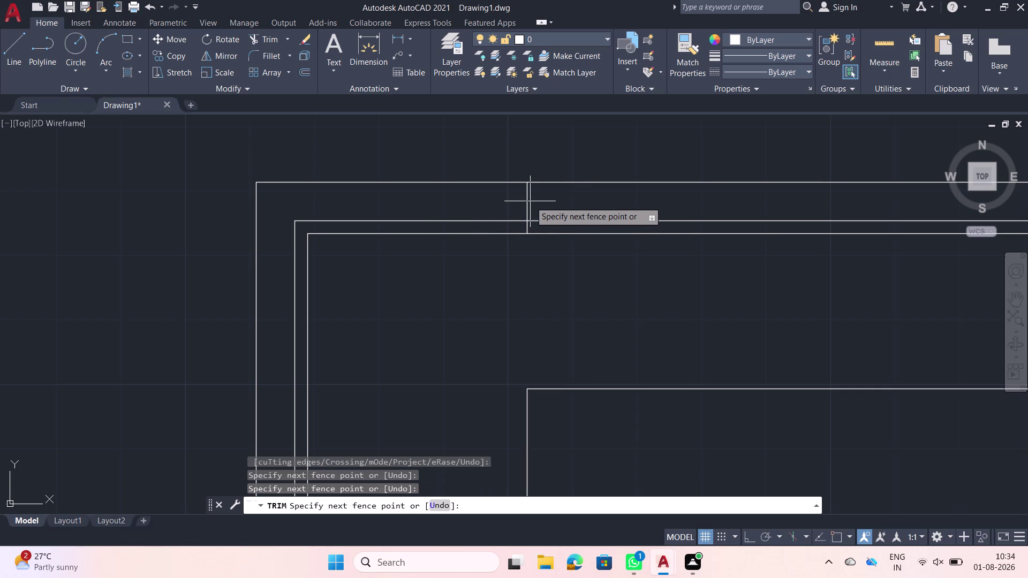
click(533, 201)
scroll(up, 3)
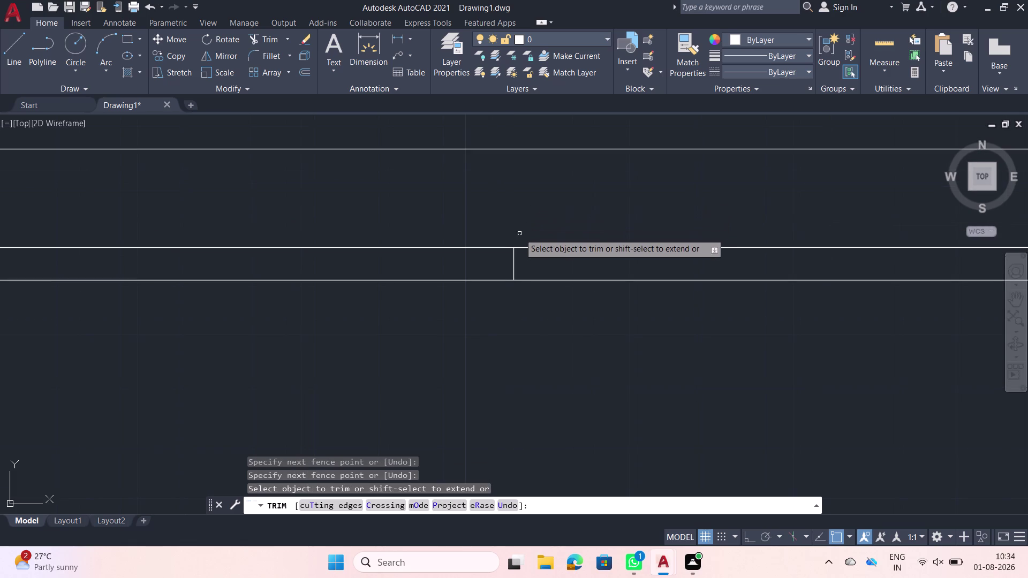
click(518, 258)
drag(517, 258, 484, 256)
click(452, 256)
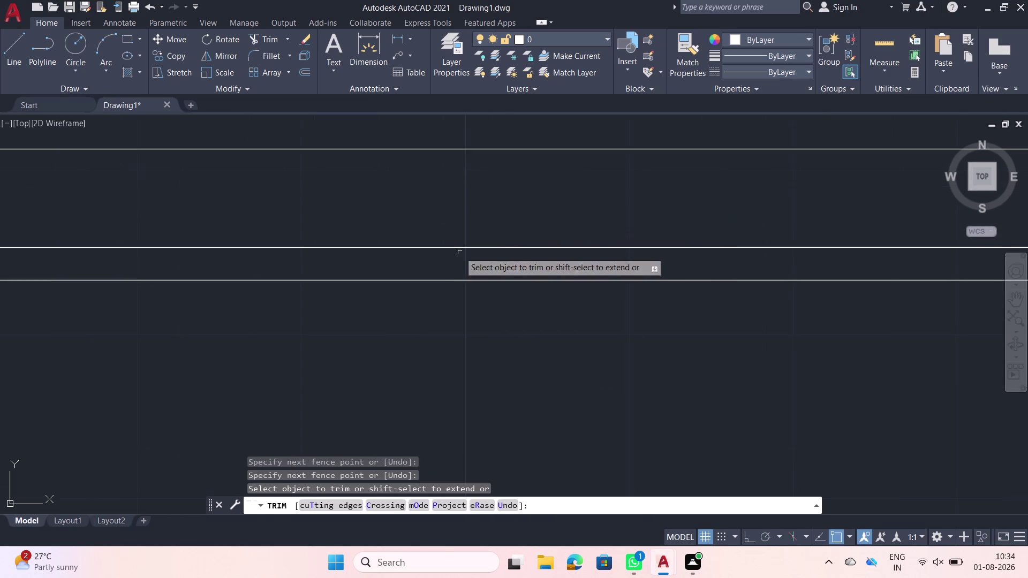
scroll(down, 3)
Trim the crossing lines and leftover line ends at the right wall junction.
middle_drag(628, 249, 357, 247)
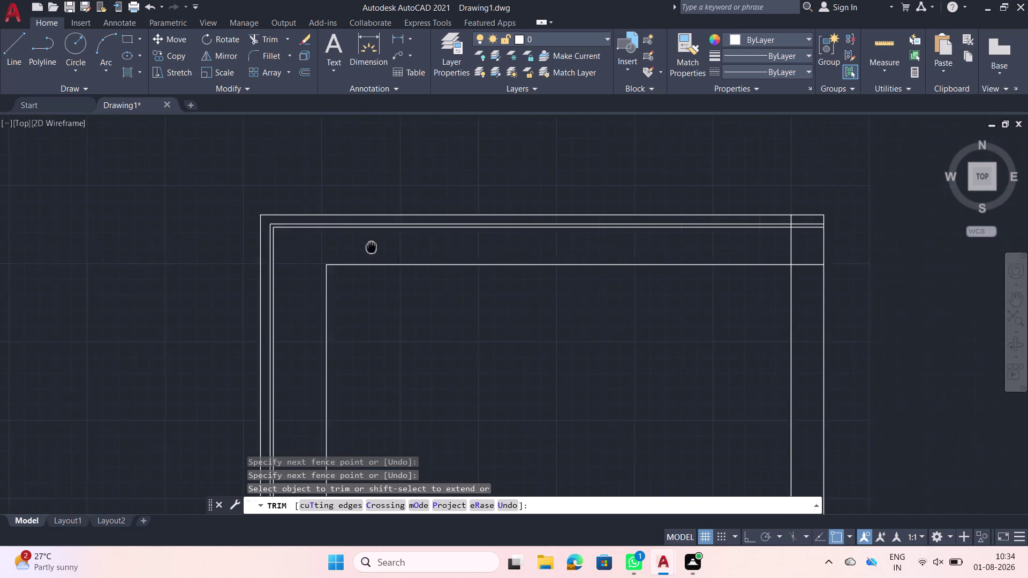
middle_drag(357, 248, 287, 252)
middle_drag(639, 243, 514, 274)
scroll(up, 3)
click(473, 219)
click(491, 268)
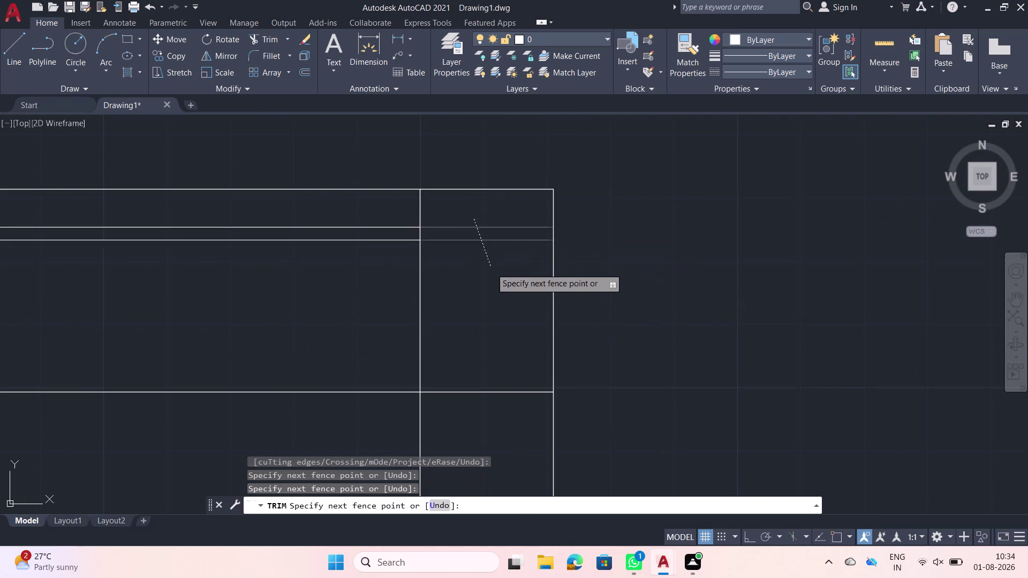
click(436, 202)
click(397, 200)
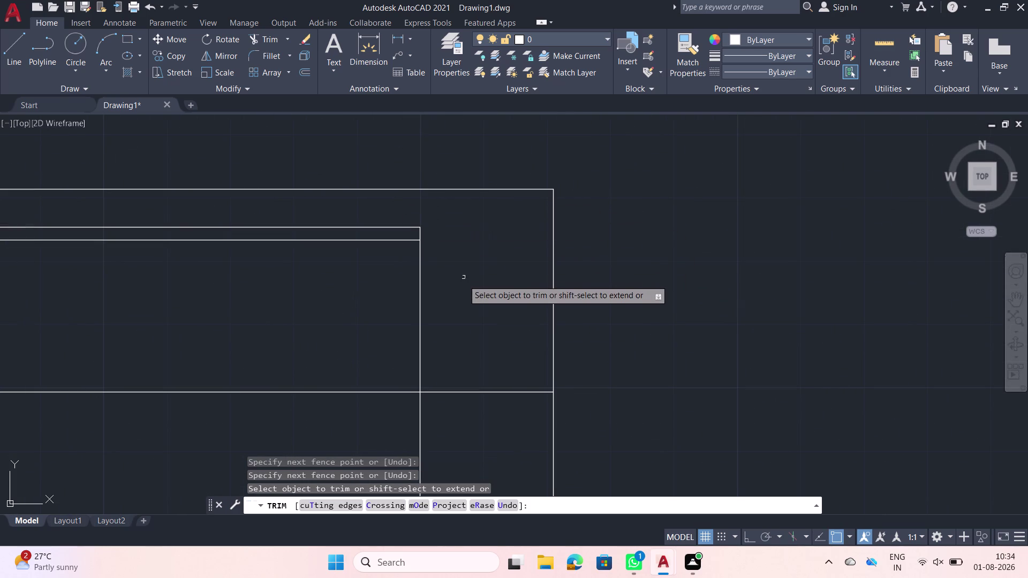
scroll(down, 3)
click(469, 301)
click(466, 333)
scroll(down, 3)
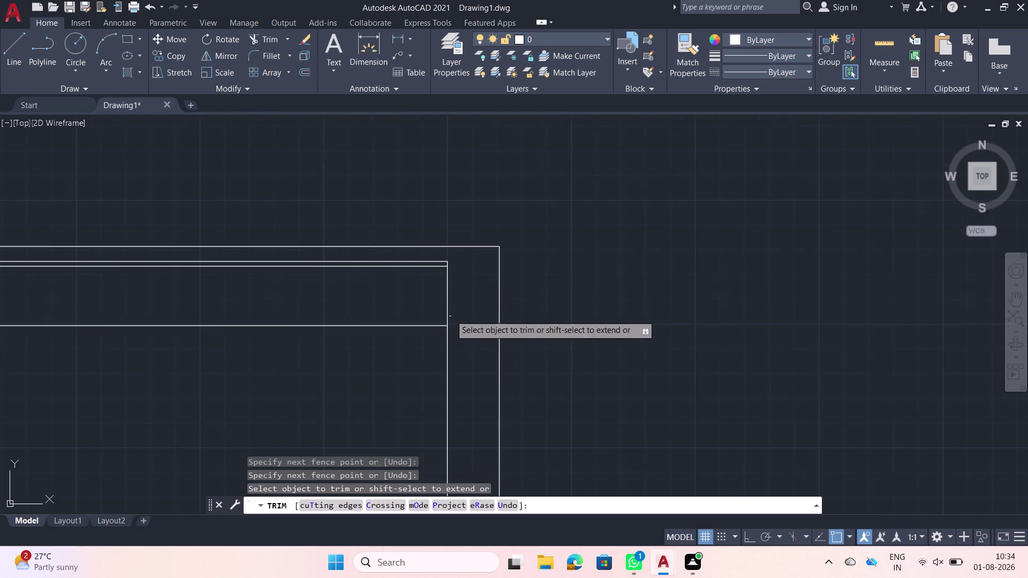
Recentre the view on the trimmed room outline and end trimming.
middle_drag(398, 310, 704, 290)
middle_drag(511, 306, 504, 274)
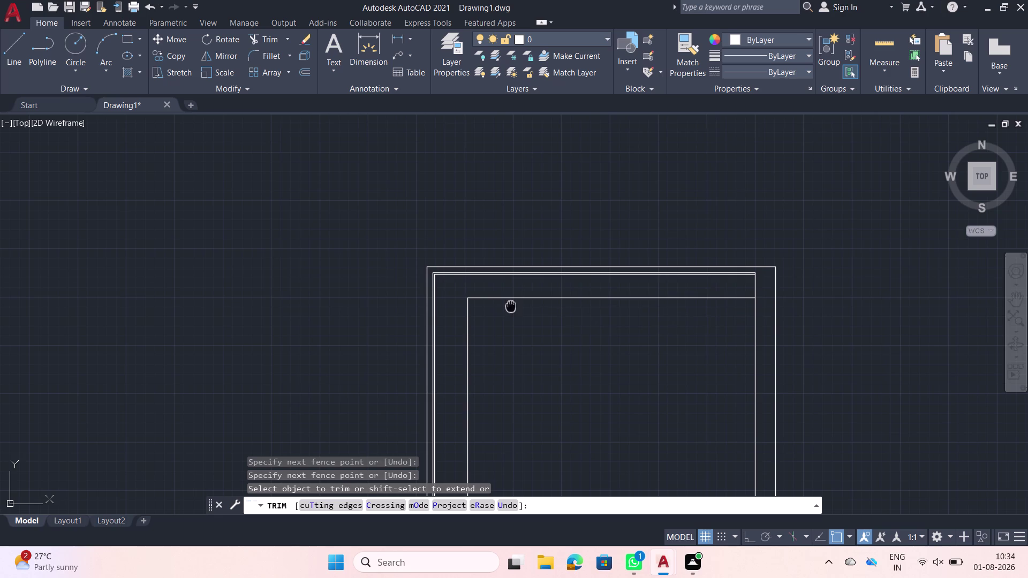
middle_drag(505, 273, 481, 223)
scroll(down, 3)
middle_drag(467, 241, 461, 228)
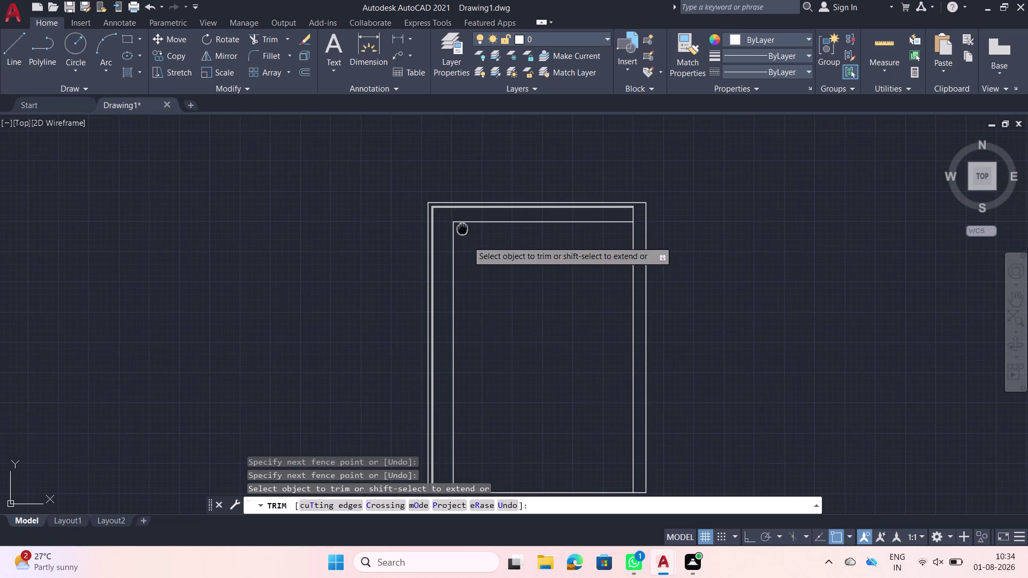
middle_drag(461, 228, 444, 214)
key(Escape)
scroll(up, 3)
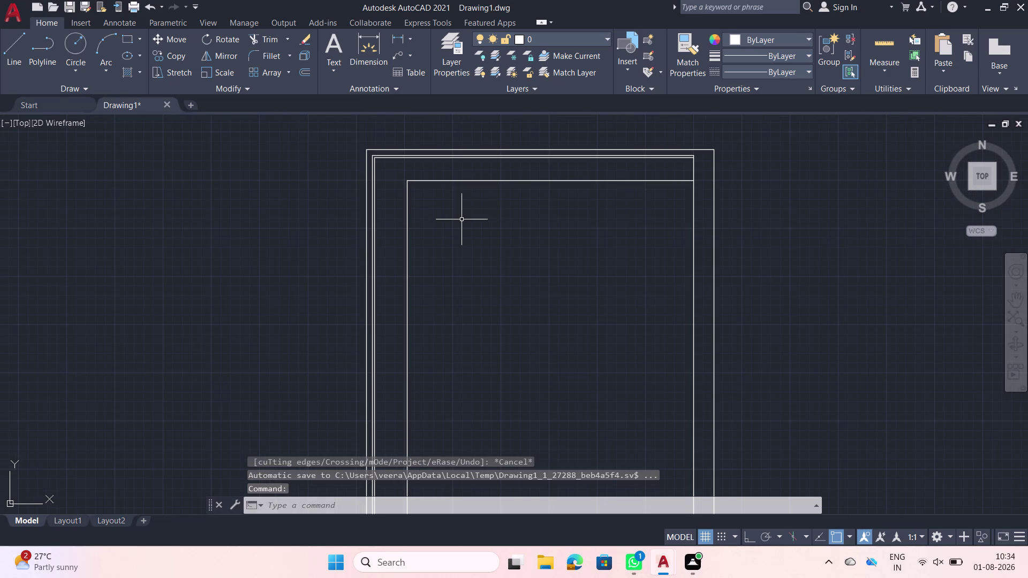
Start an offset near the top wall, then cancel it.
scroll(down, 3)
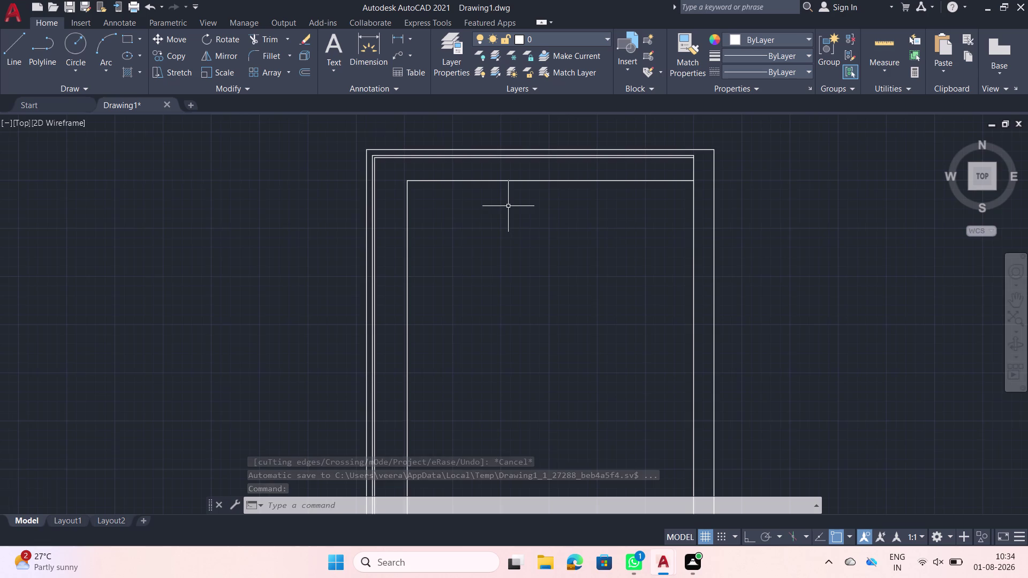
click(544, 204)
click(519, 188)
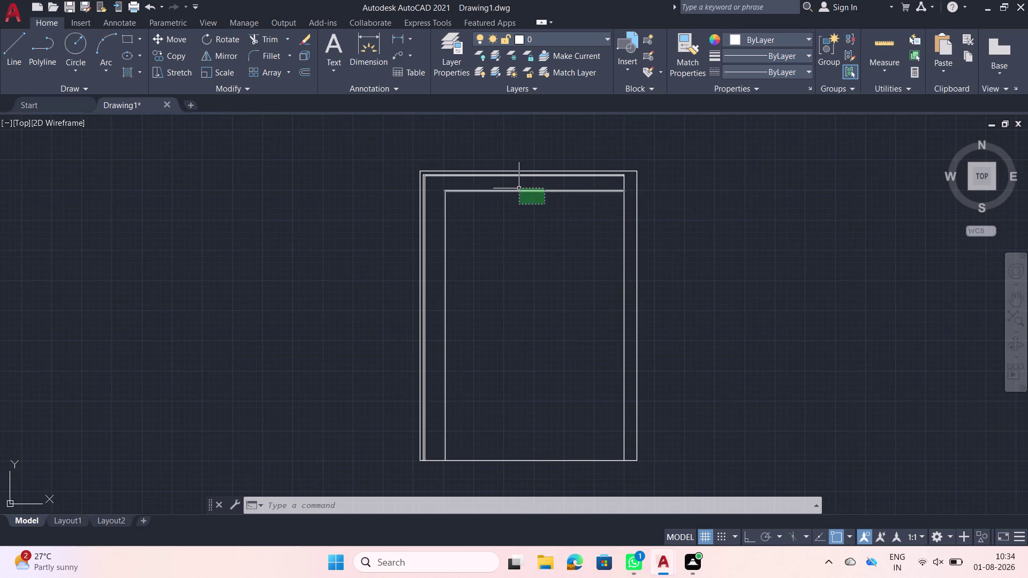
text(off)
key(space)
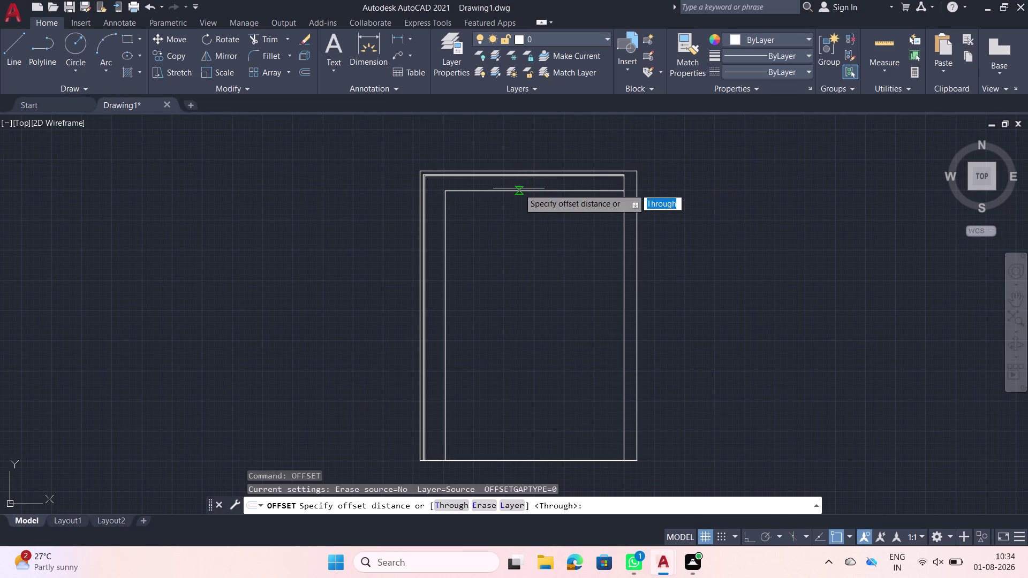
click(511, 181)
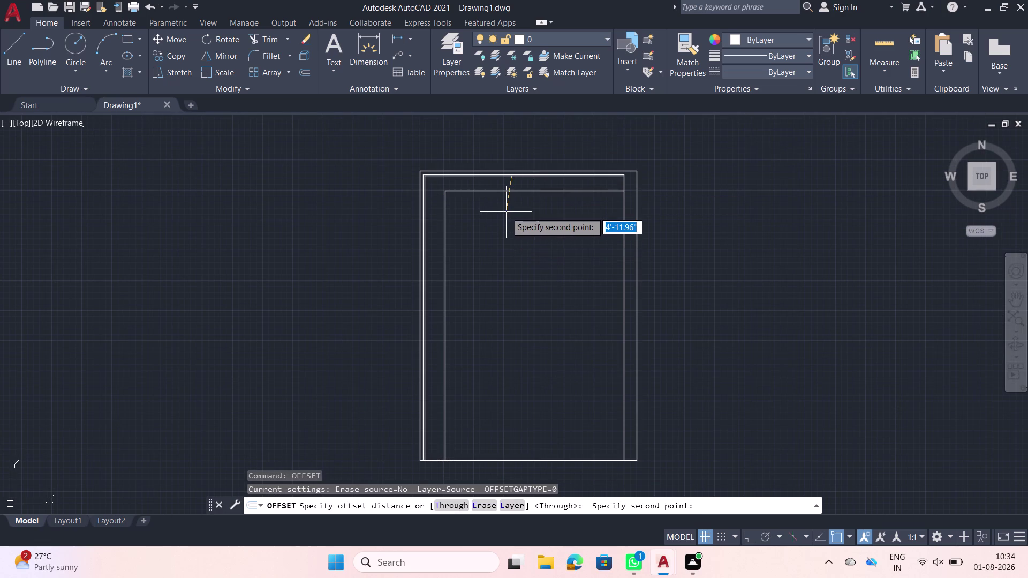
key(Escape)
scroll(up, 3)
Pick the inner top wall line and offset it 9 inches downward.
click(511, 185)
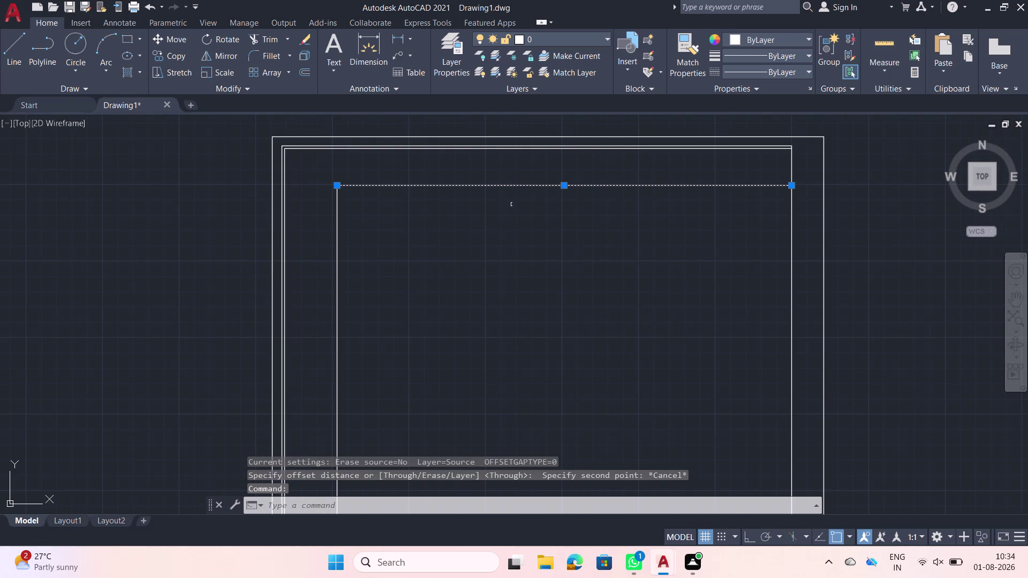
text(off)
key(space)
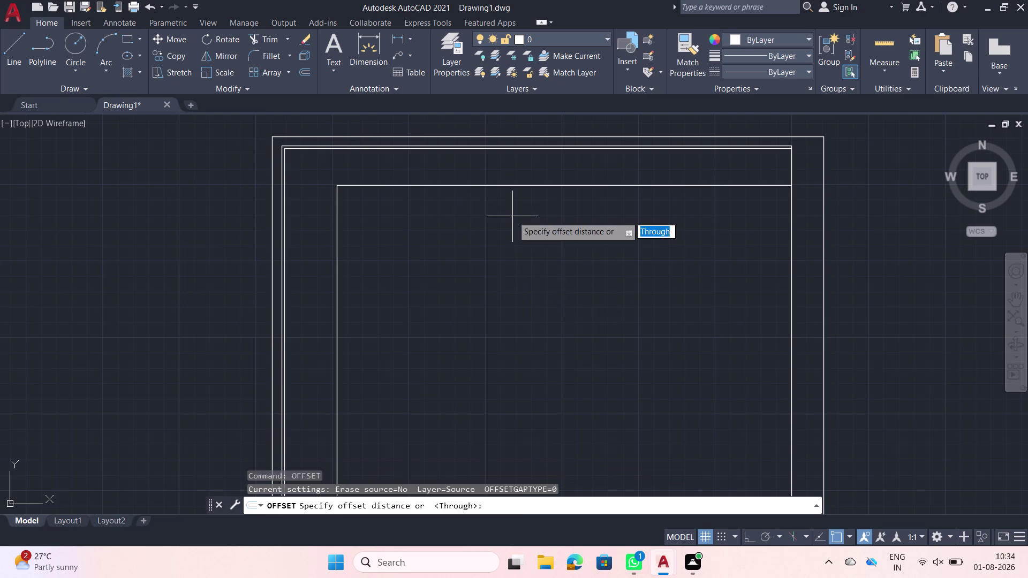
click(529, 195)
click(516, 174)
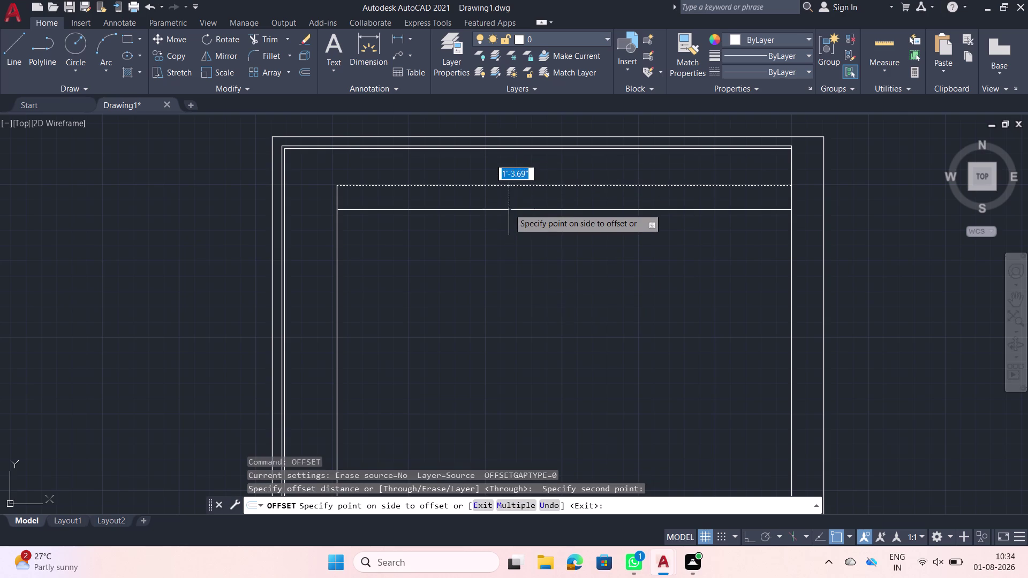
key(9)
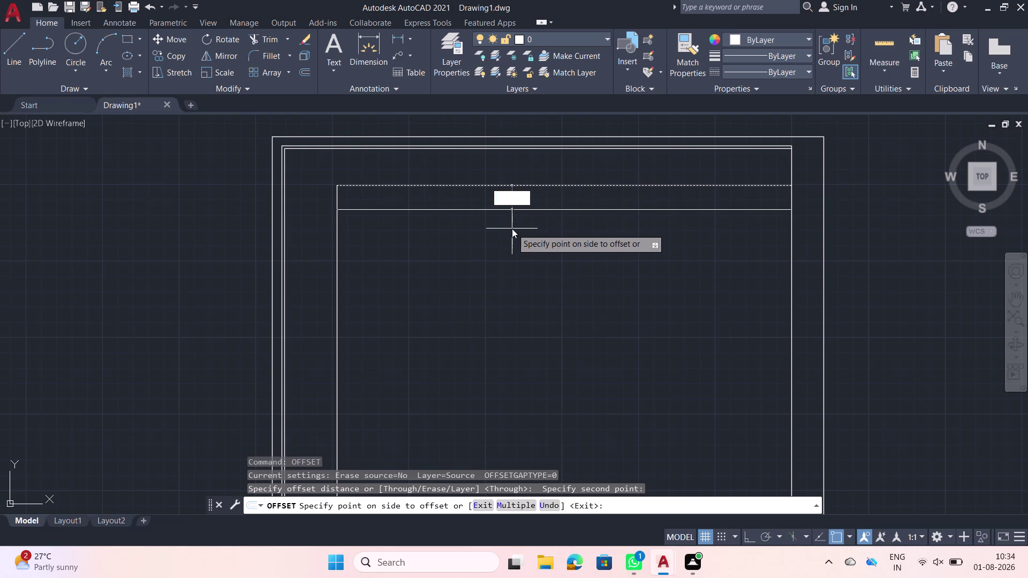
key(Return)
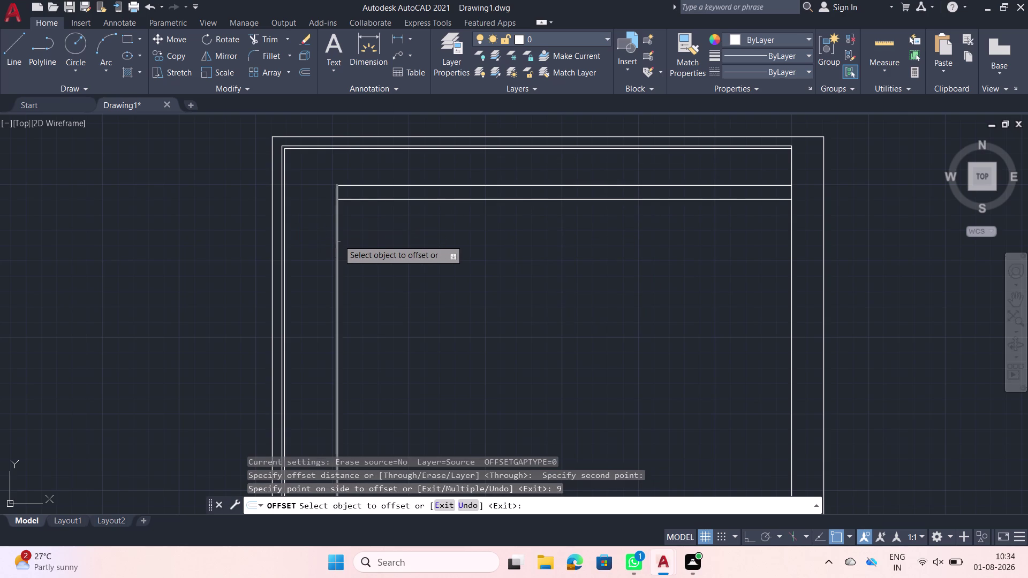
Offset the inner left wall line 9 inches and the inner top wall line 10 feet.
click(338, 239)
key(9)
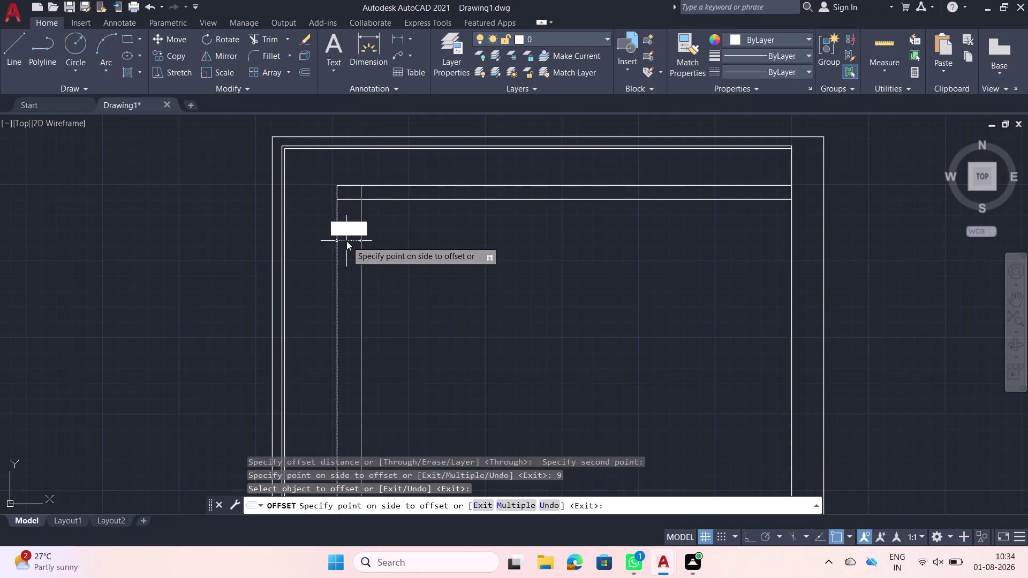
key(Return)
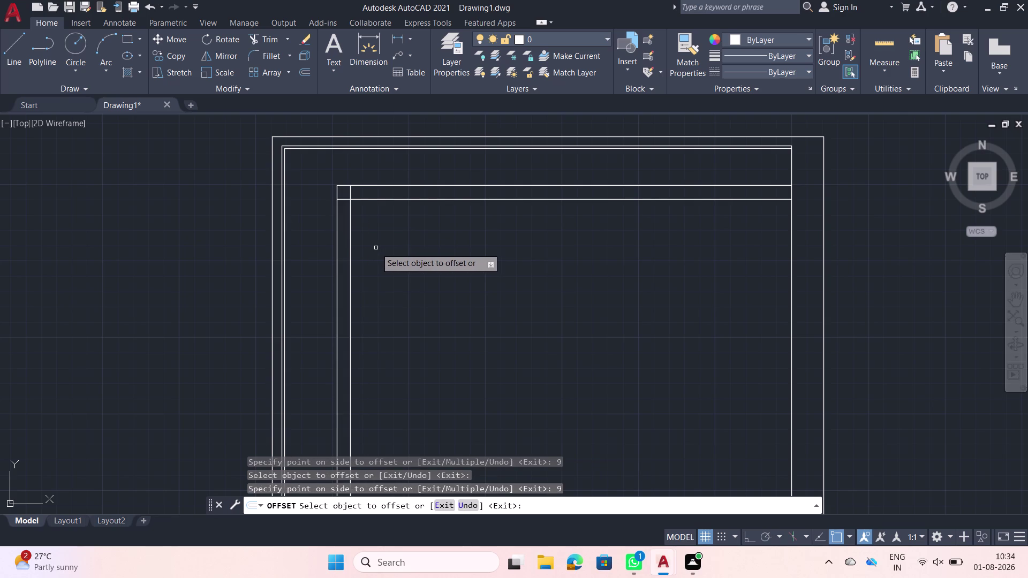
click(388, 199)
text(10)
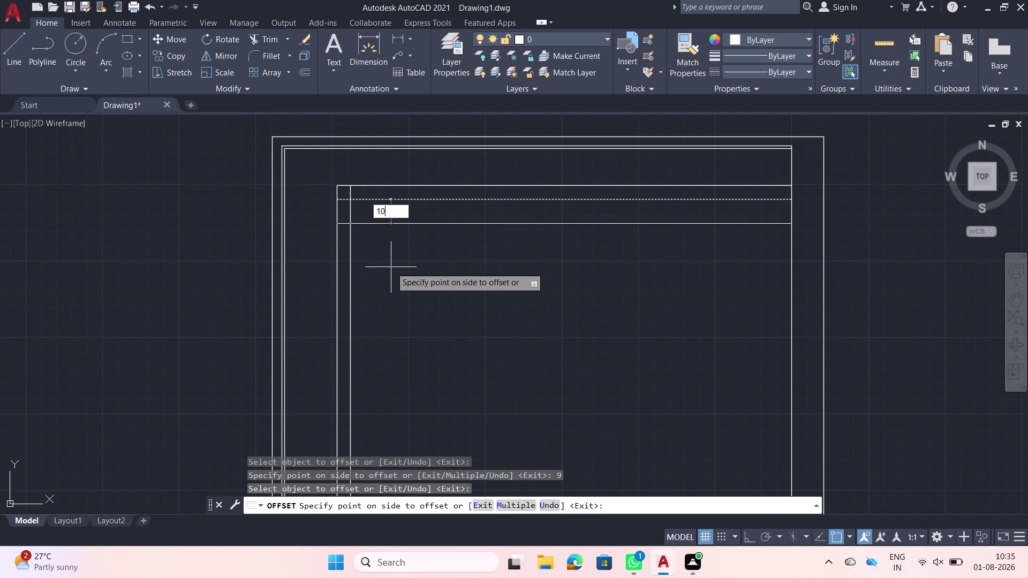
text(')
key(Return)
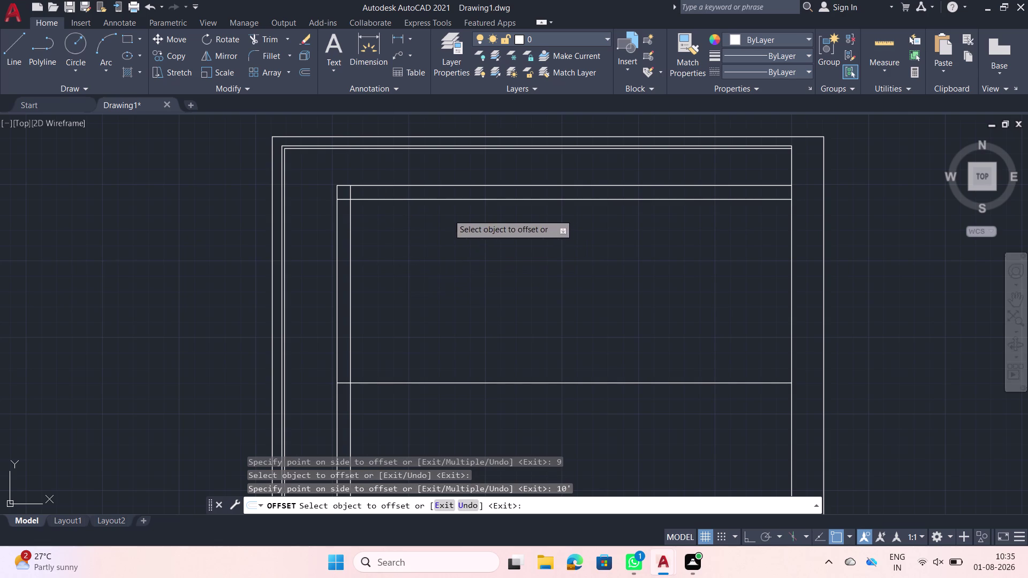
Make two 6-inch offsets of the horizontal partition lines below the top wall.
click(524, 200)
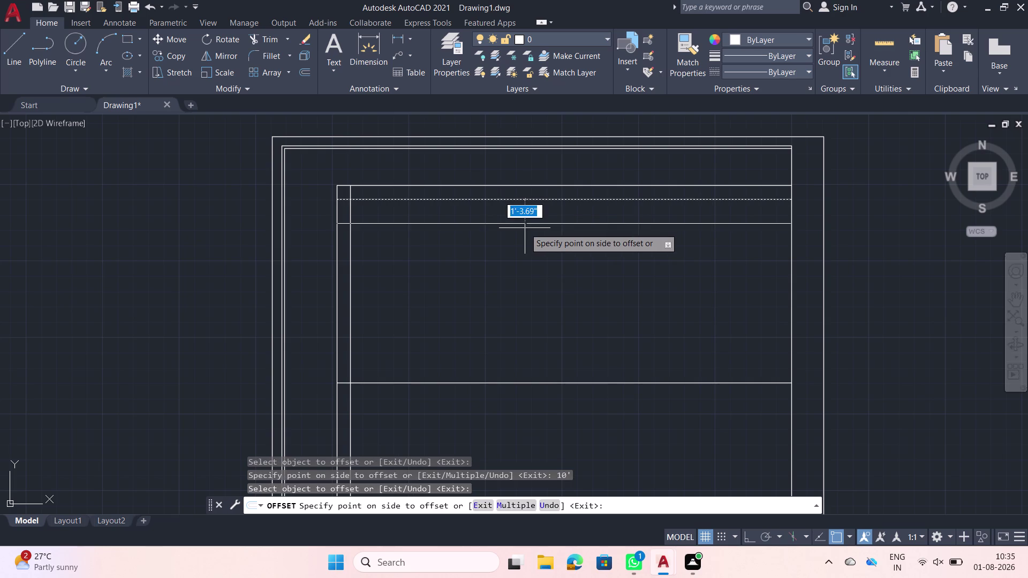
key(6)
key(shift+quotedbl)
key(Return)
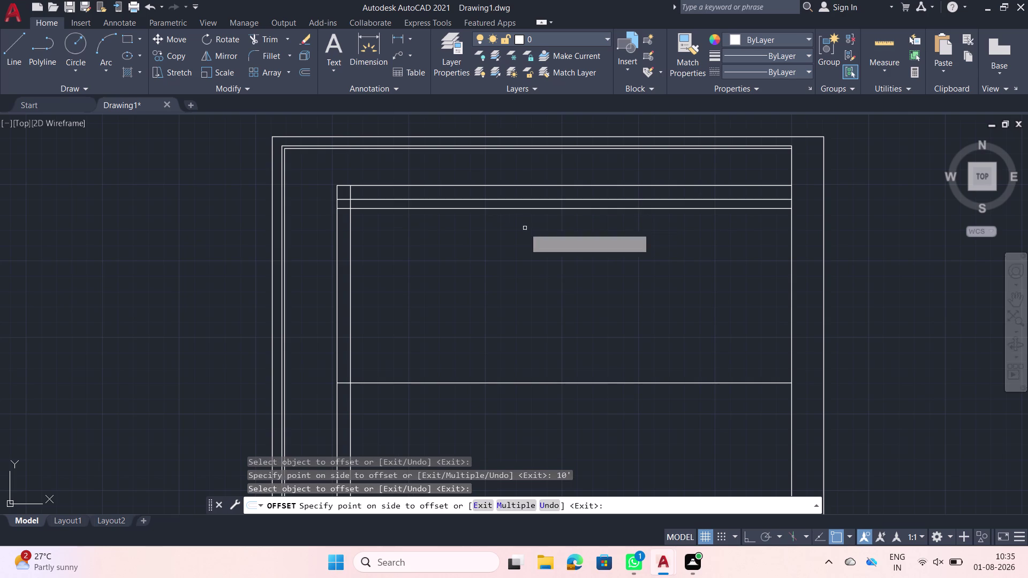
click(541, 201)
key(6)
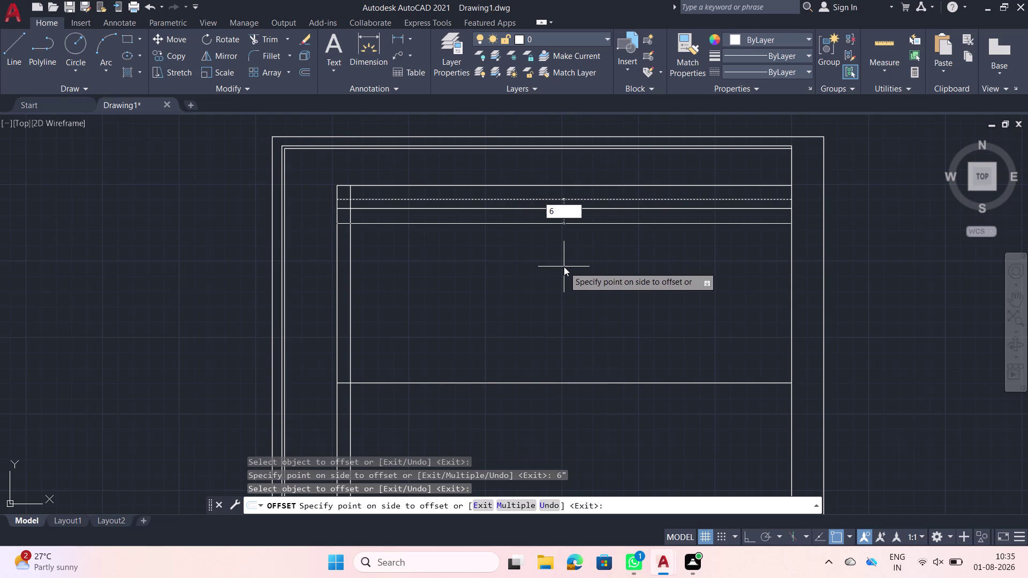
key(apostrophe)
key(Return)
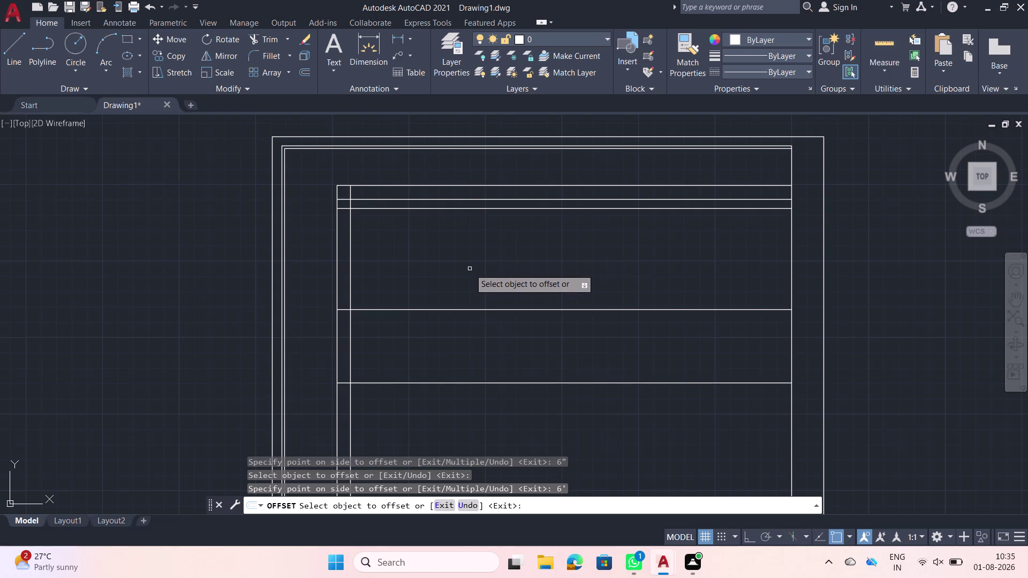
Offset the left vertical line 10'6" right and the inner right wall 12'4" left.
click(351, 260)
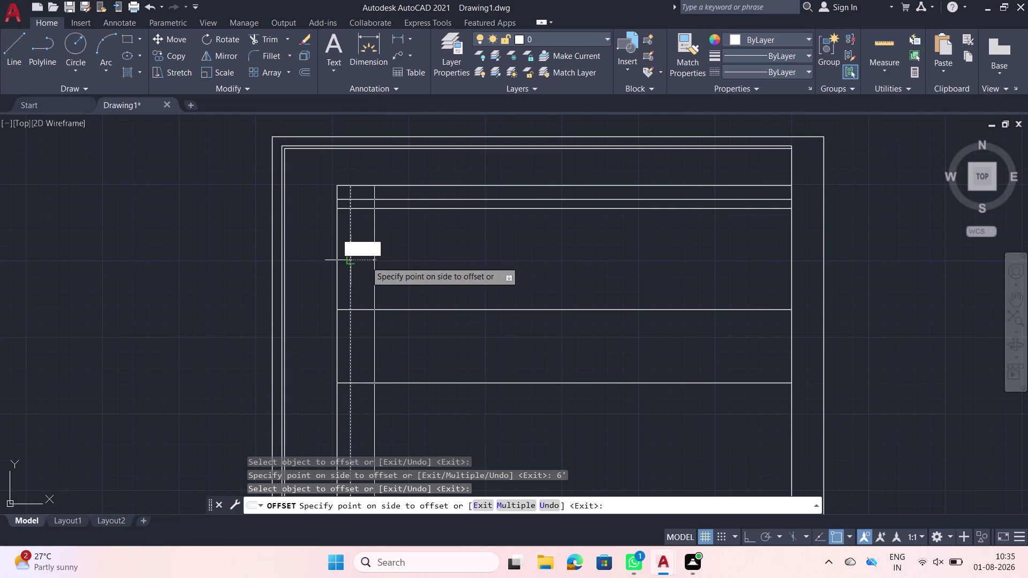
text(10)
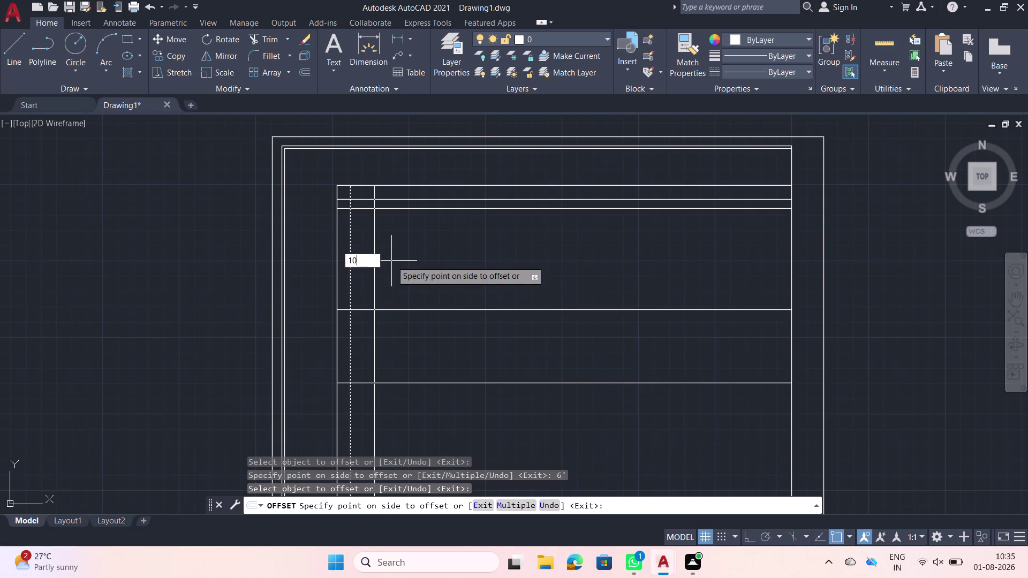
text('6)
key(shift+quotedbl)
key(Return)
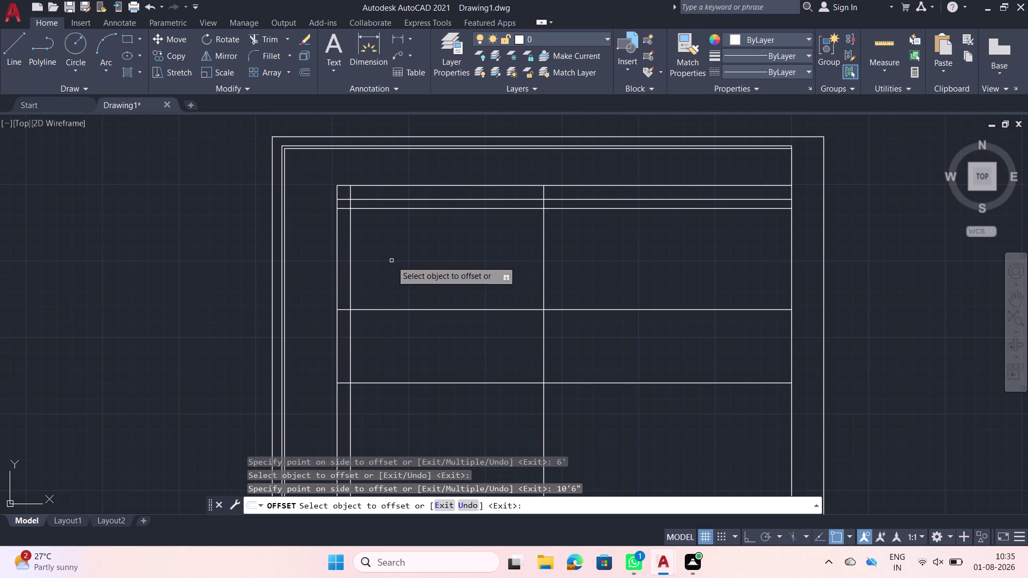
click(791, 275)
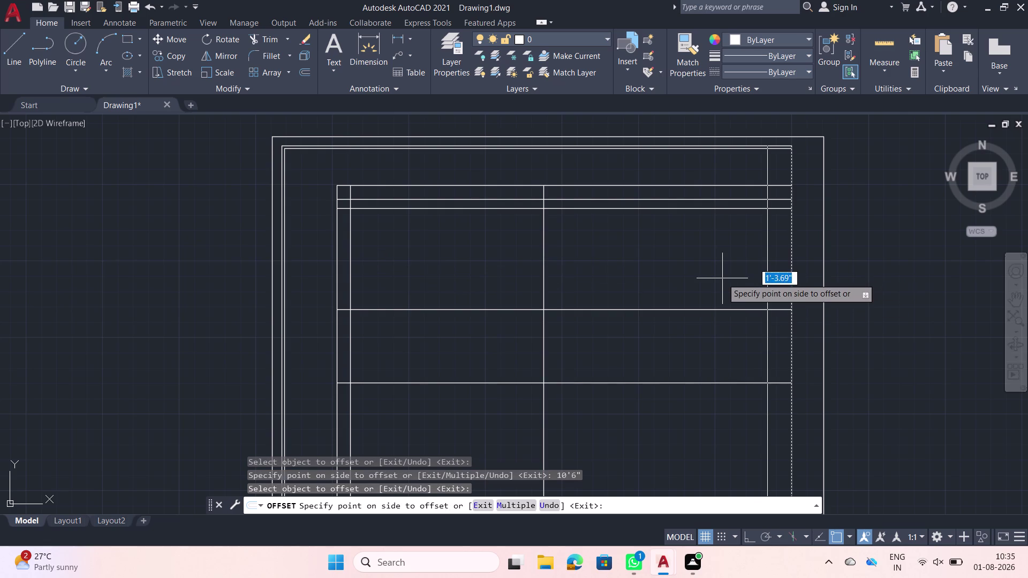
text(12'4)
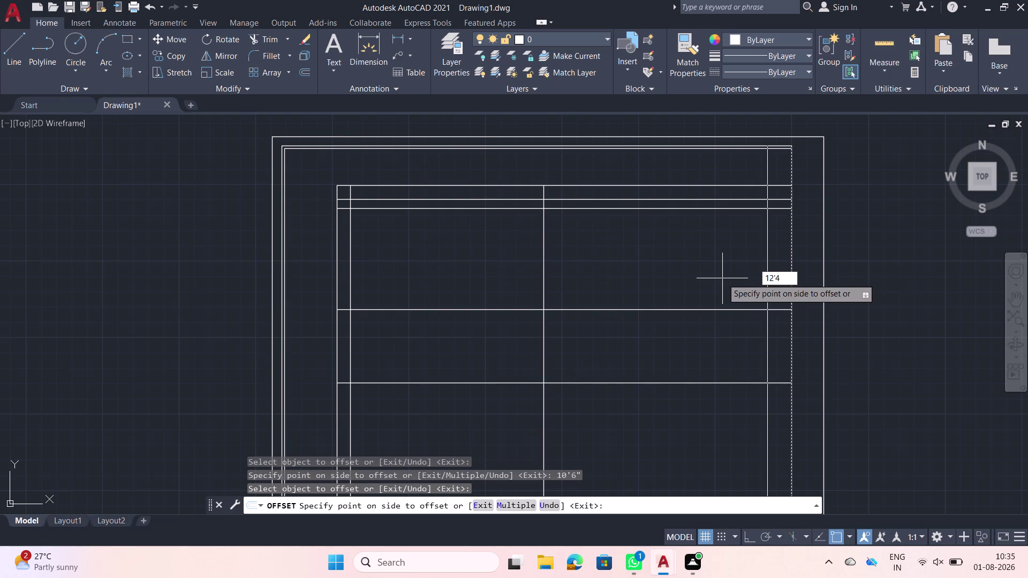
key(shift+quotedbl)
key(Return)
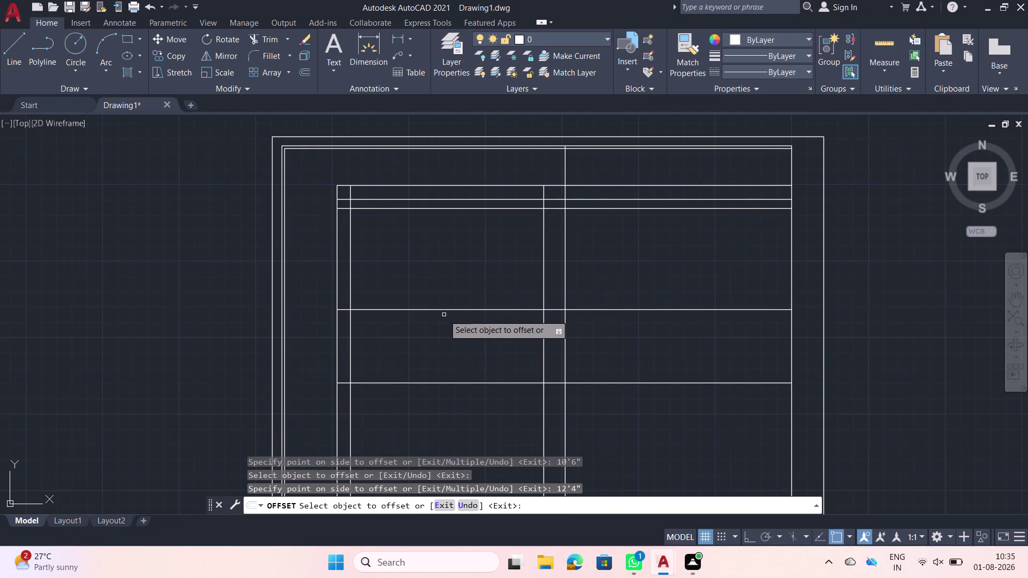
Offset the mid-plan horizontal partition 5 inches downward, then cancel offsetting.
middle_drag(444, 315, 477, 298)
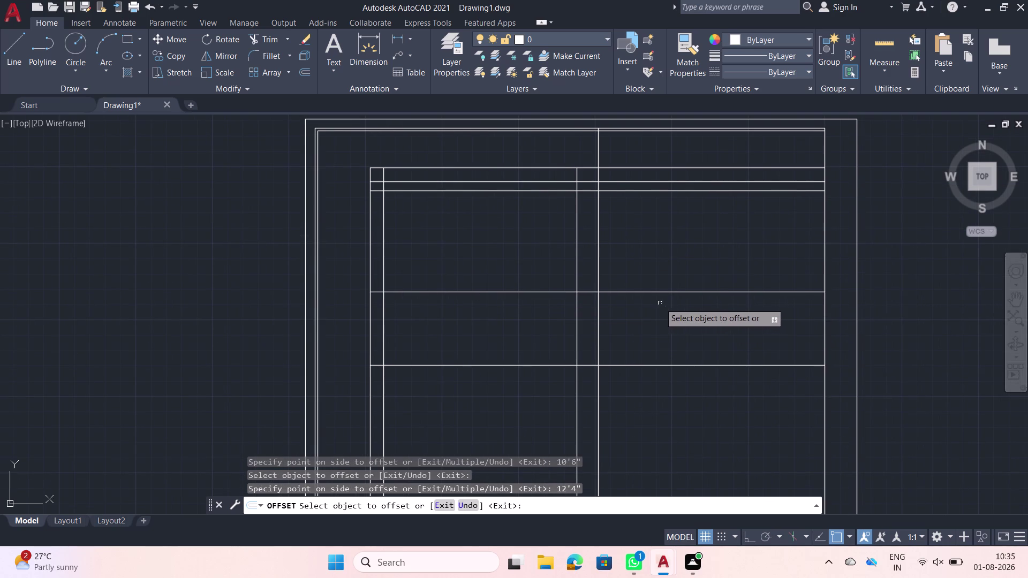
click(645, 290)
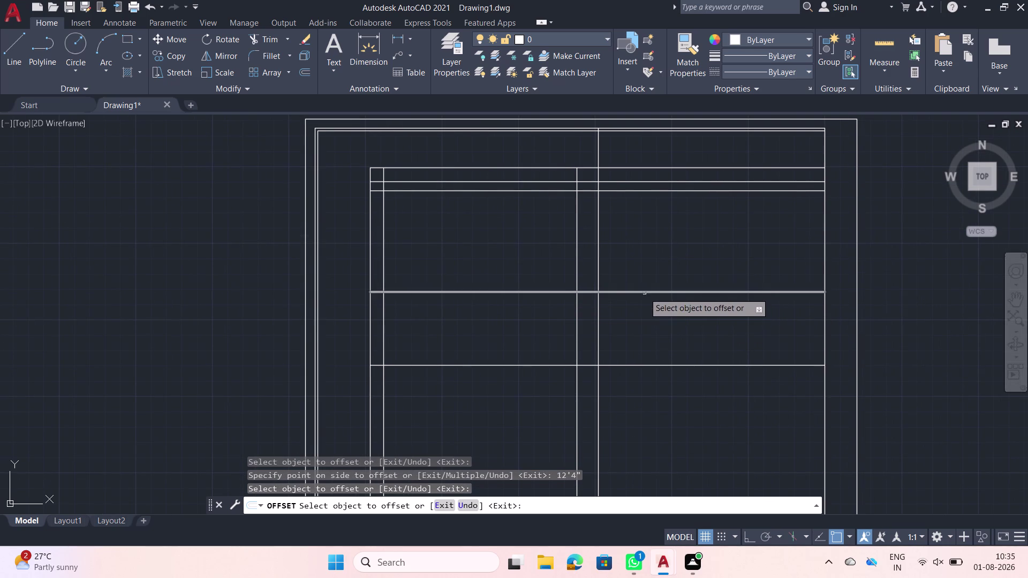
click(644, 293)
key(5)
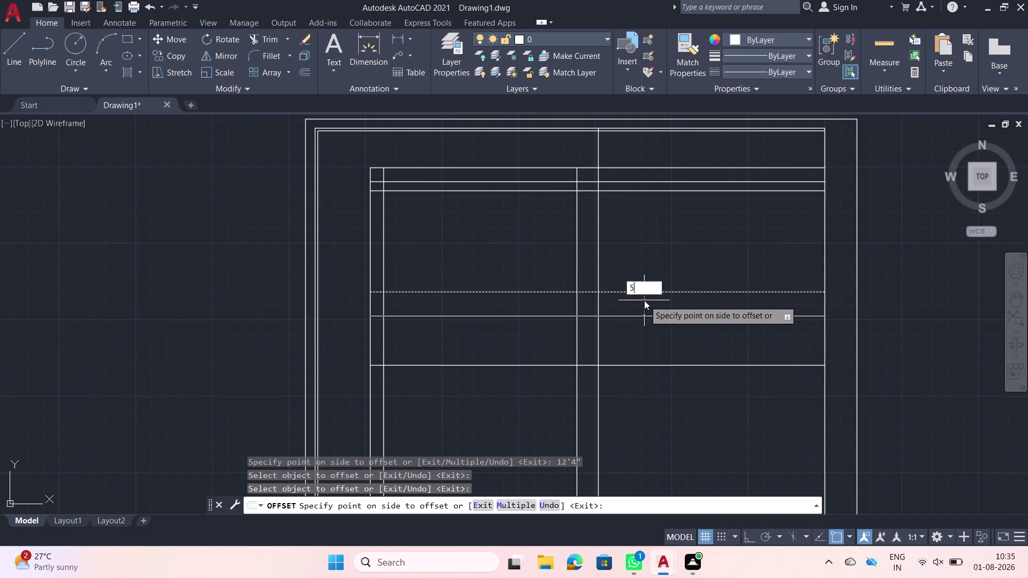
key(Return)
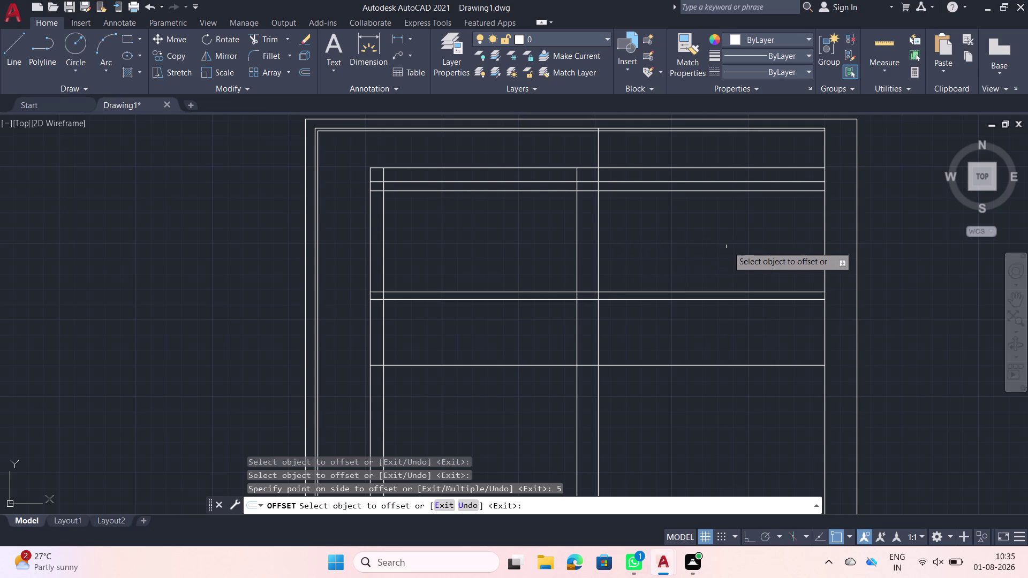
click(599, 242)
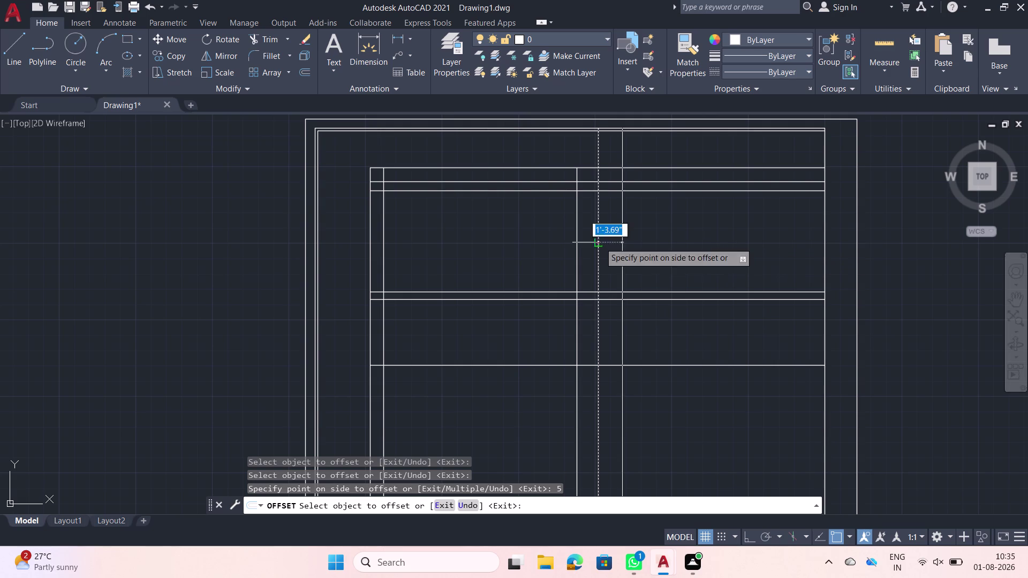
key(Escape)
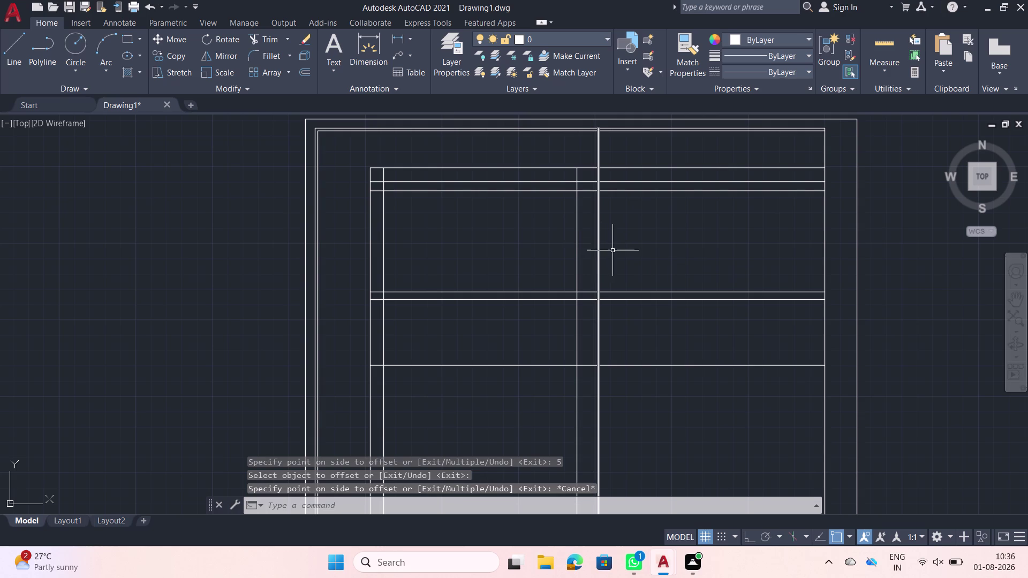
Erase the stray vertical line from the plan.
click(603, 248)
click(594, 245)
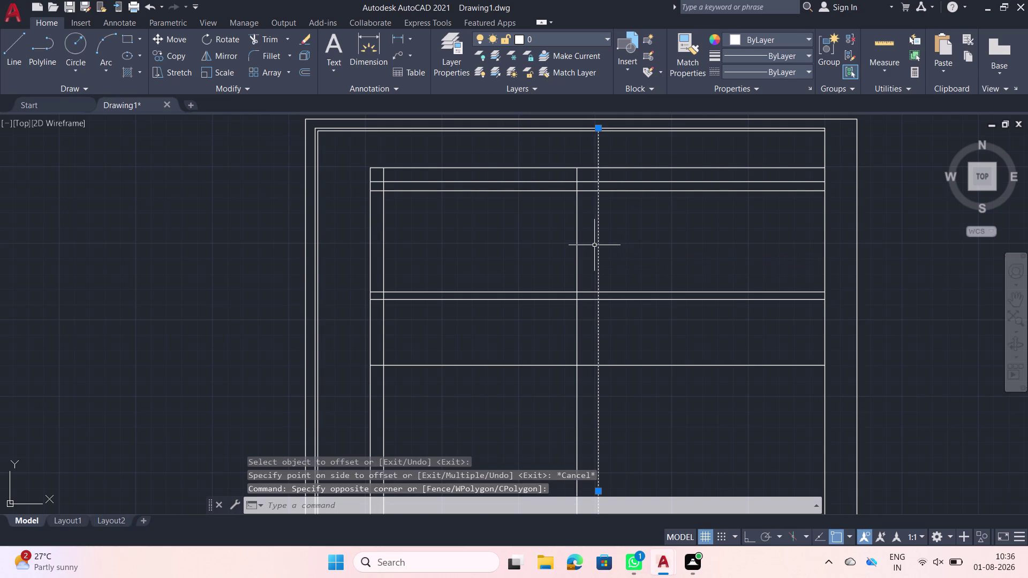
key(Delete)
Offset the right wall line 9 inches inward, then add a 12'4" parallel partition line.
click(826, 236)
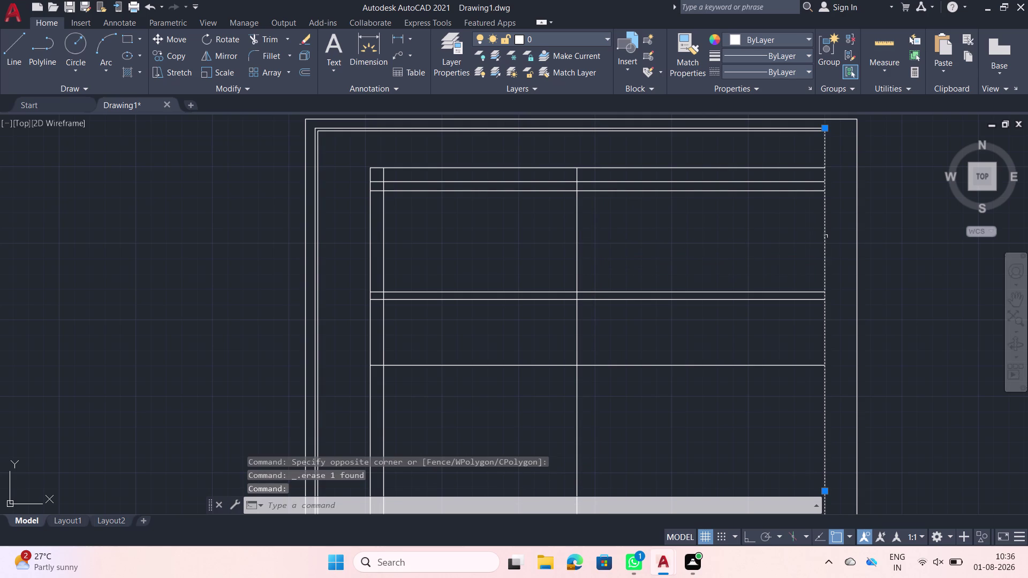
key(o)
text(ff)
key(space)
click(825, 236)
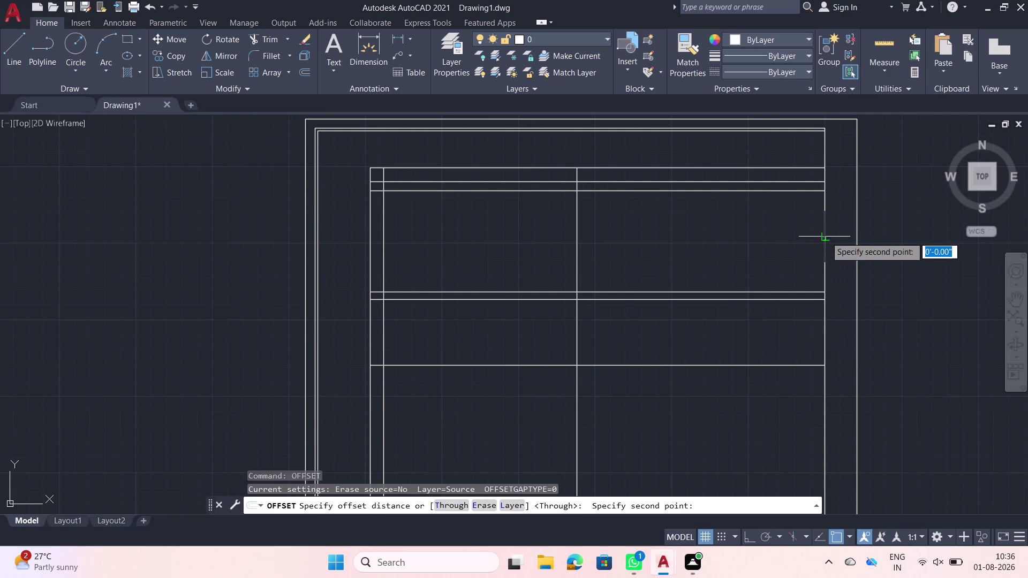
key(9)
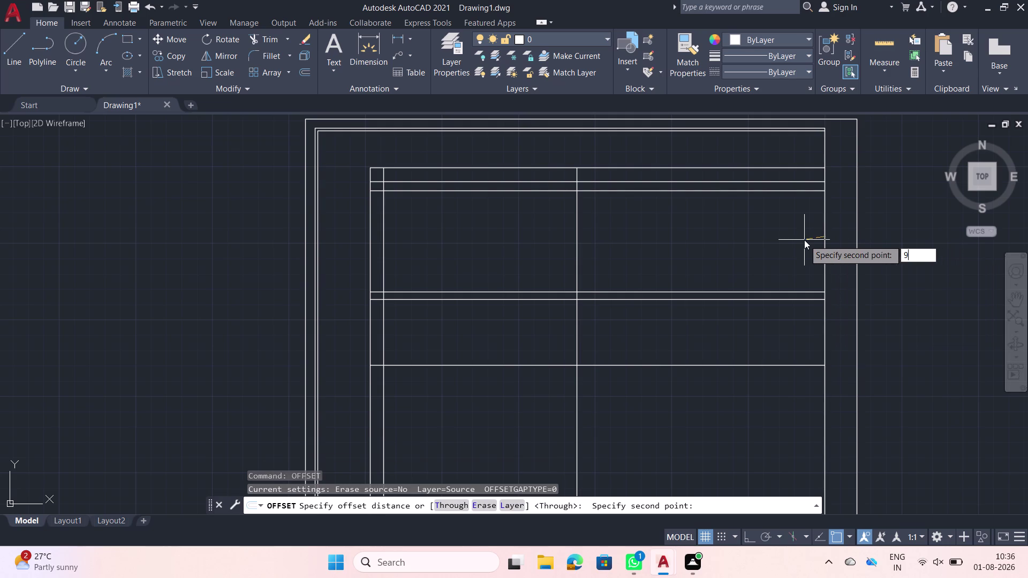
key(Return)
click(813, 241)
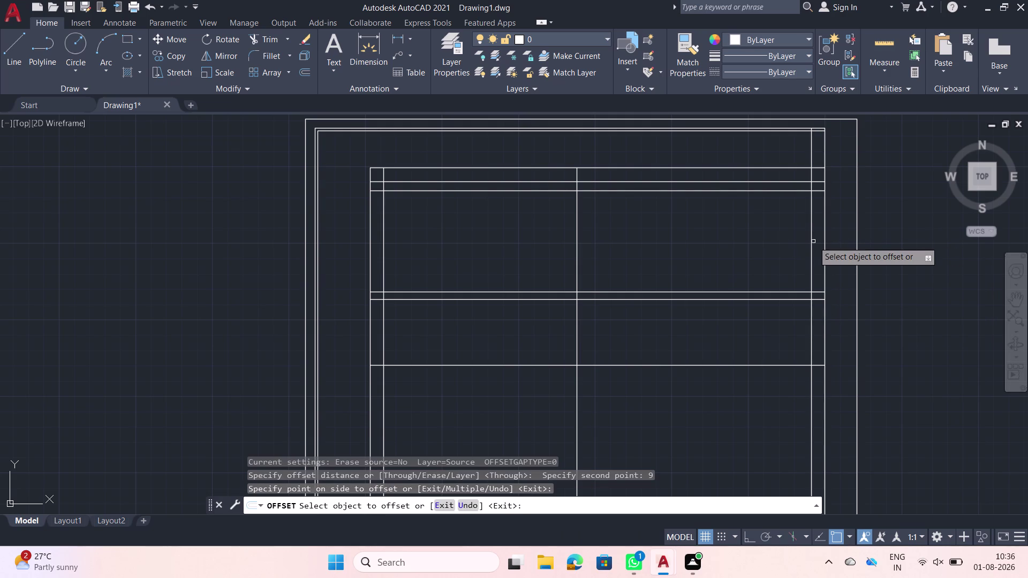
click(811, 244)
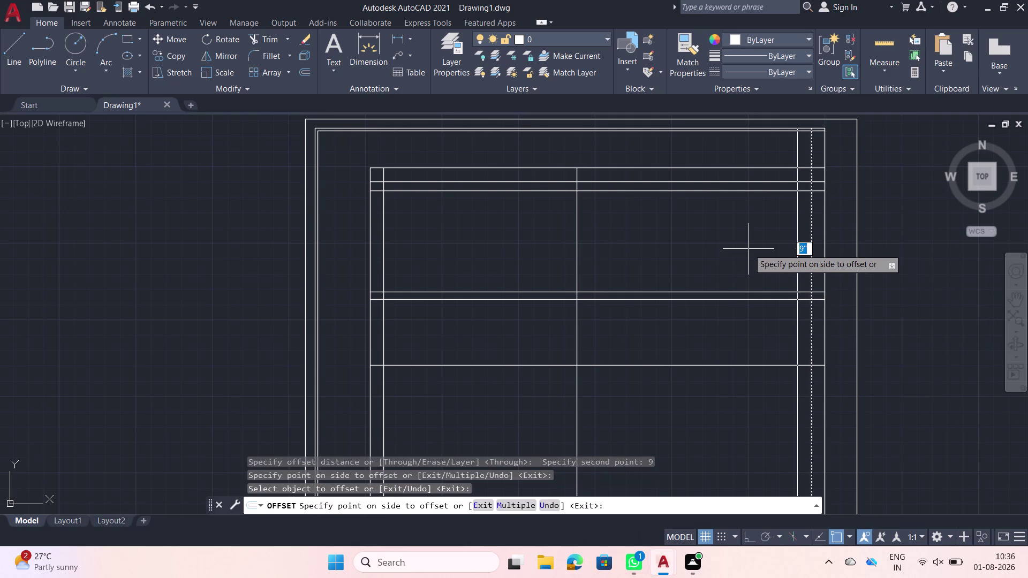
text(12'4")
key(Return)
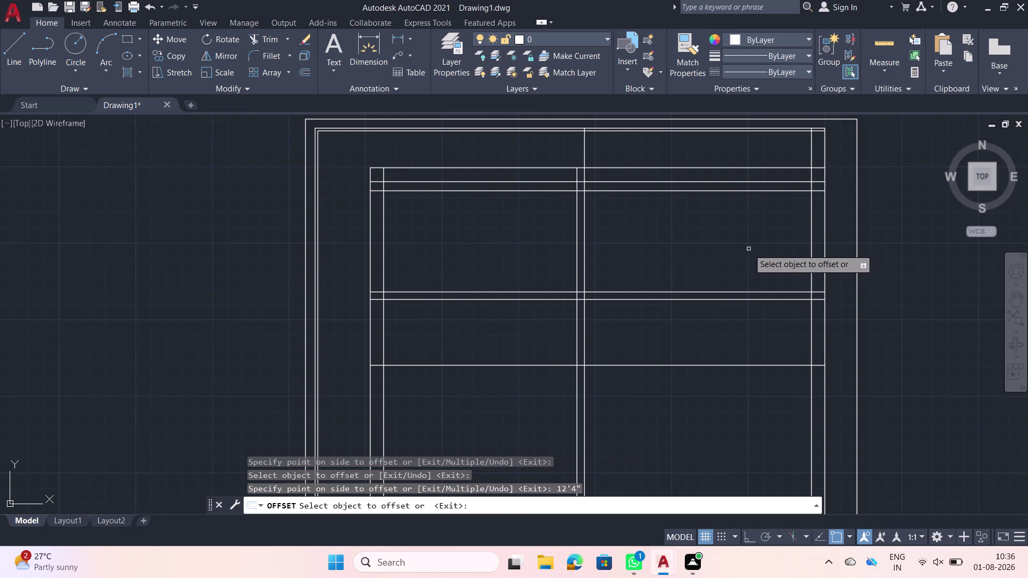
key(Escape)
Start the Trim command with TR to clean up the junctions.
key(t)
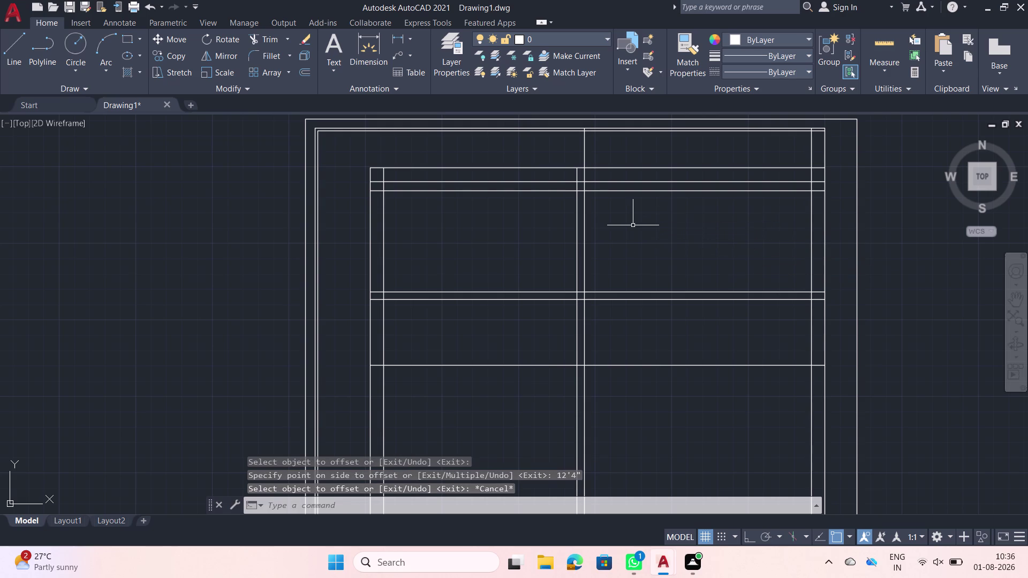
key(r)
key(space)
Trim the overlapping segments at the top and right partition junctions.
click(600, 149)
click(560, 152)
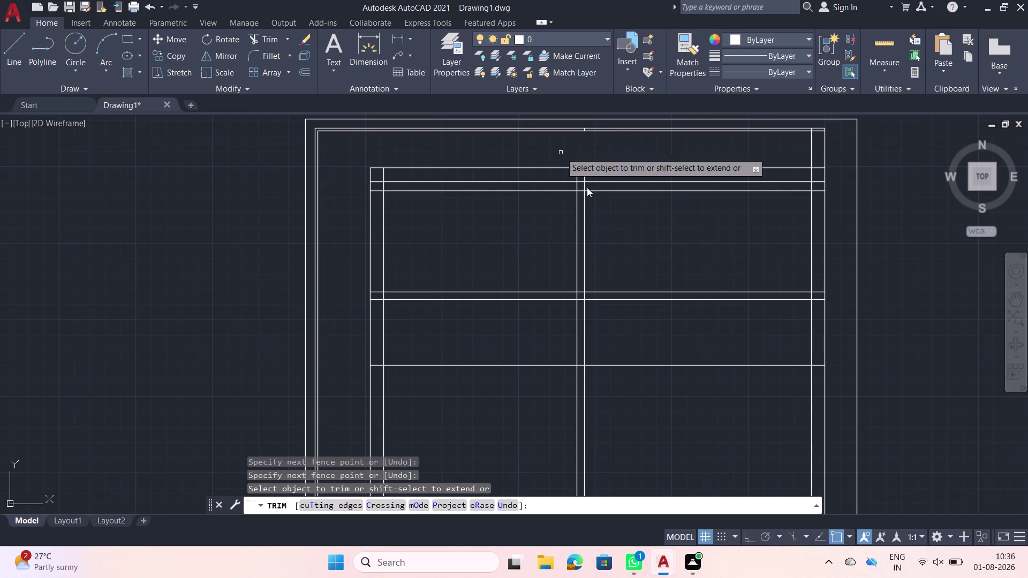
scroll(up, 3)
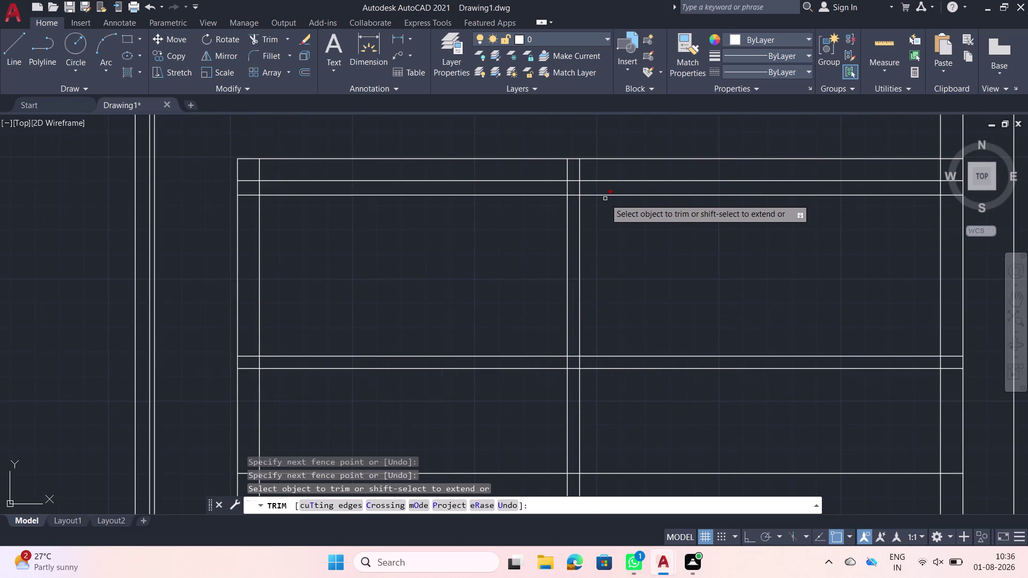
click(607, 195)
click(552, 196)
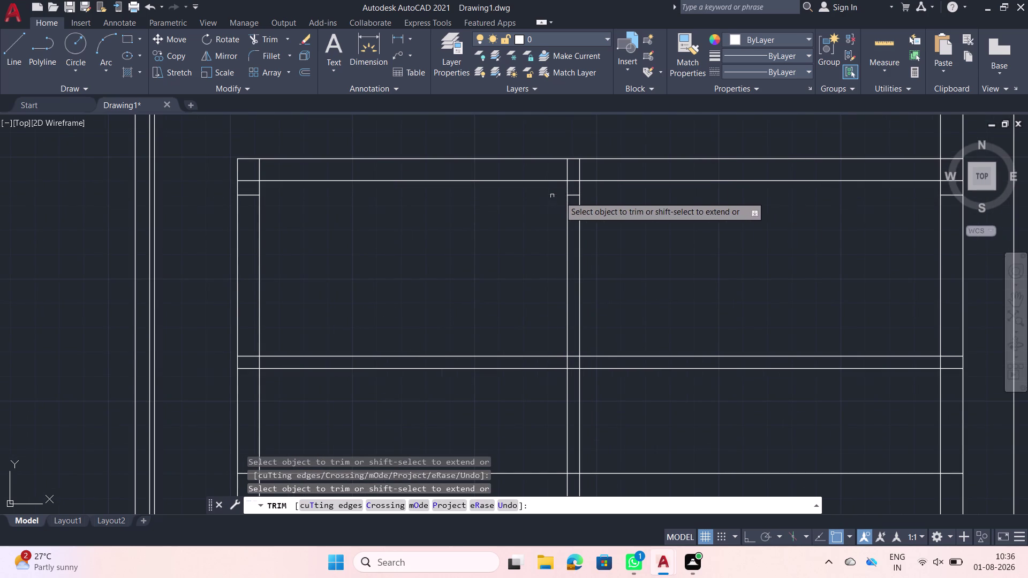
click(570, 196)
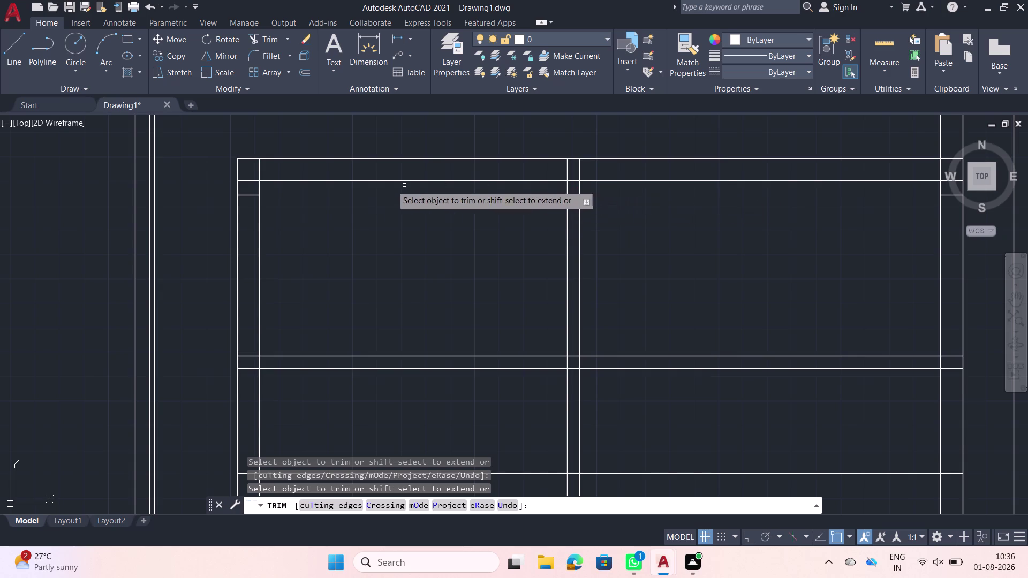
click(250, 195)
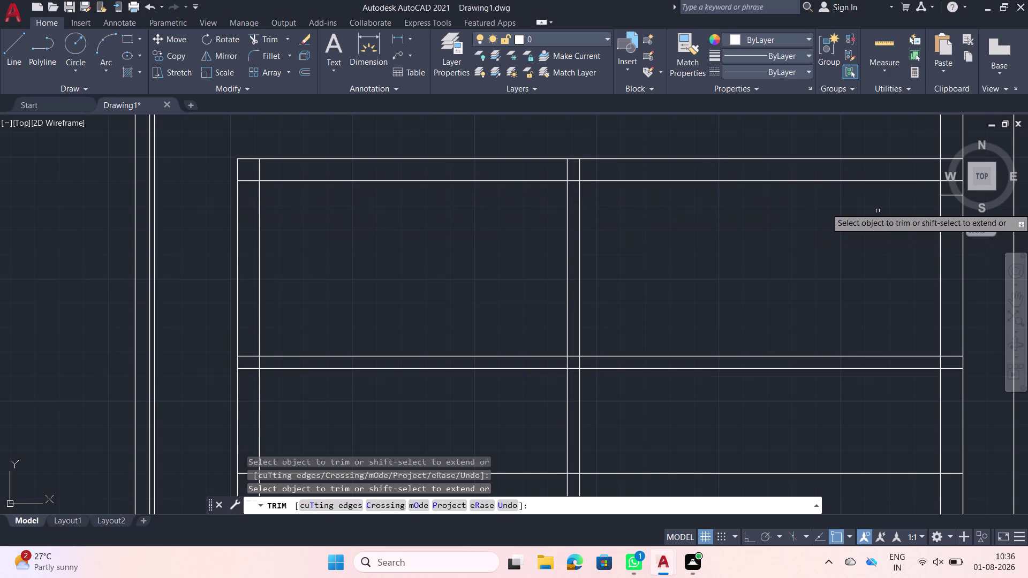
middle_drag(907, 219, 833, 225)
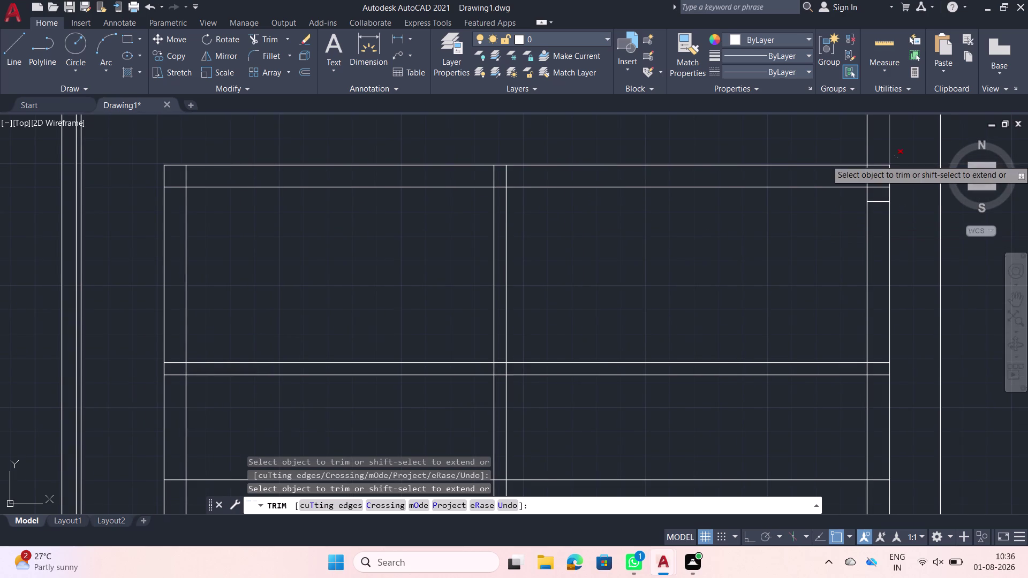
click(876, 203)
scroll(down, 3)
scroll(down, 3)
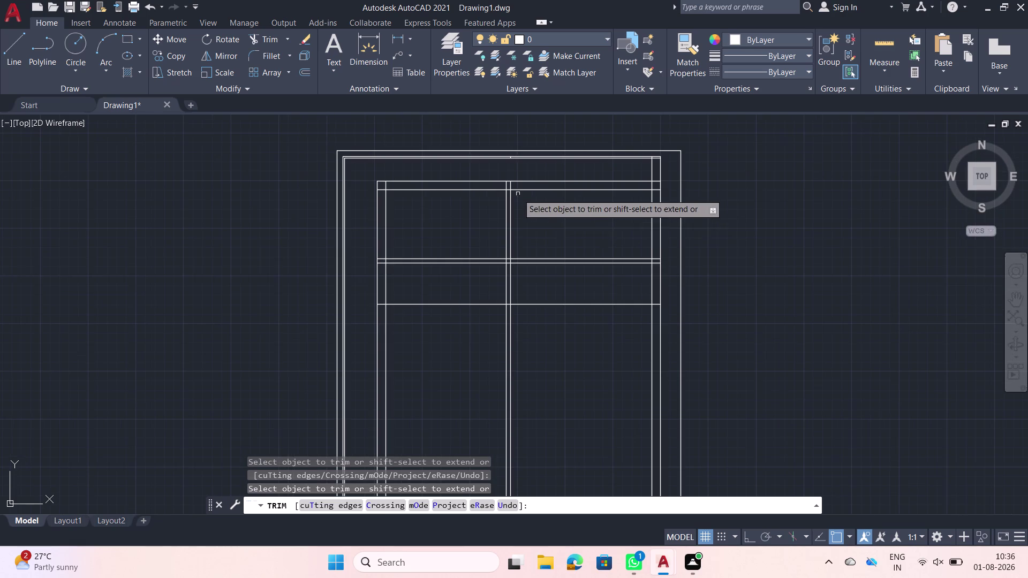
Trim the lower partition junctions and the lines near the right wall, then end Trim.
click(482, 227)
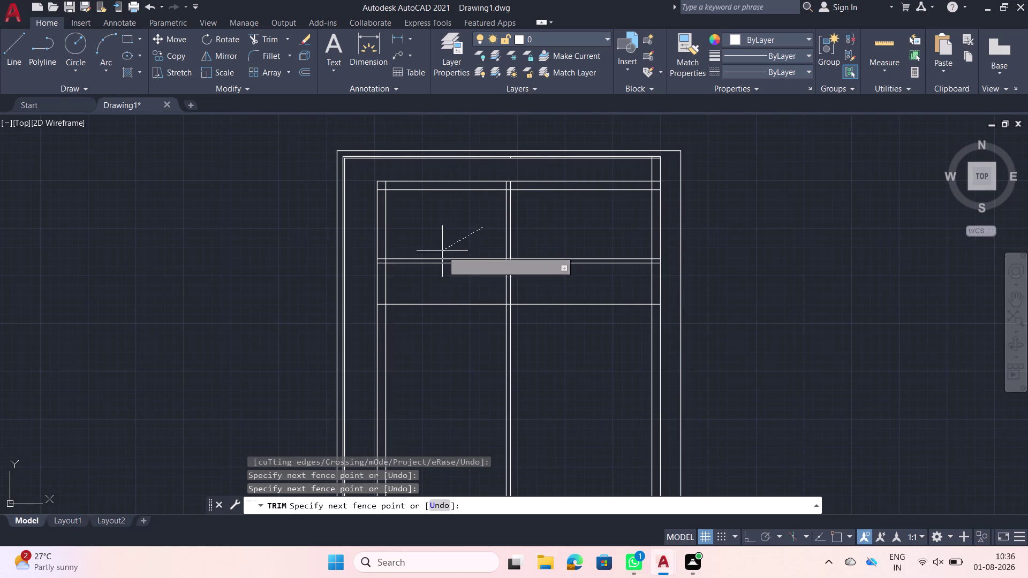
click(425, 276)
scroll(up, 3)
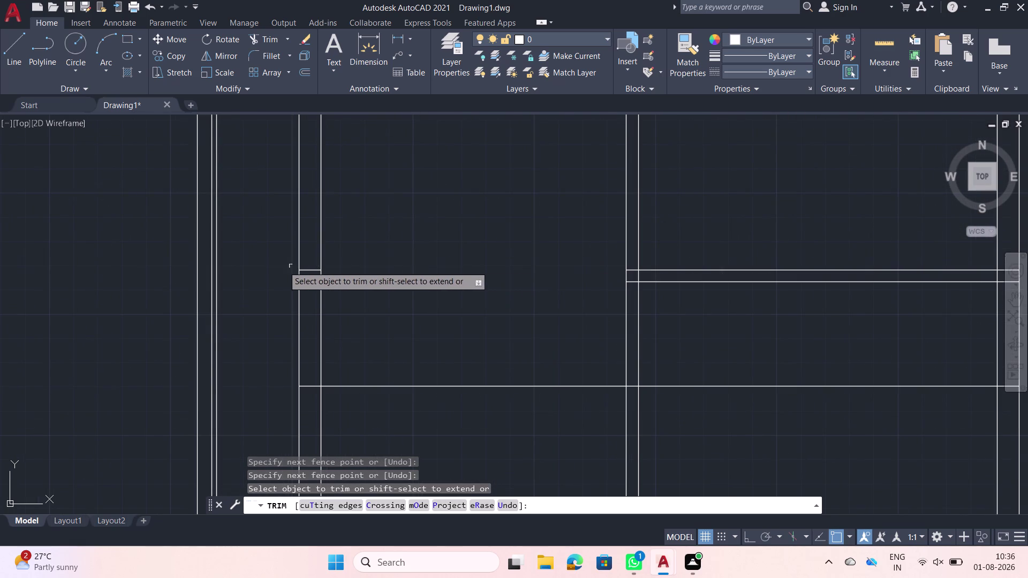
click(312, 263)
click(308, 286)
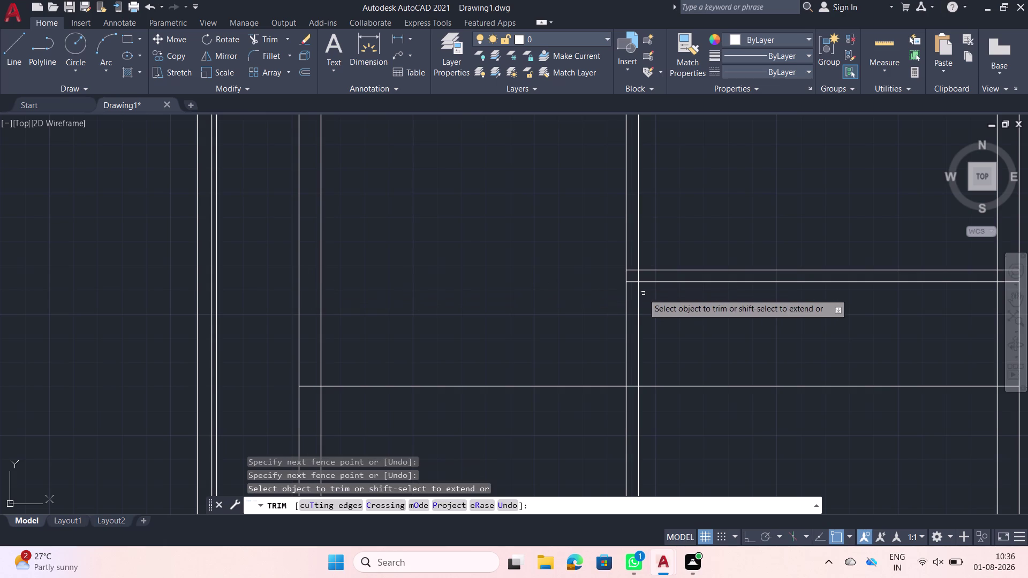
scroll(down, 3)
middle_drag(715, 262, 688, 262)
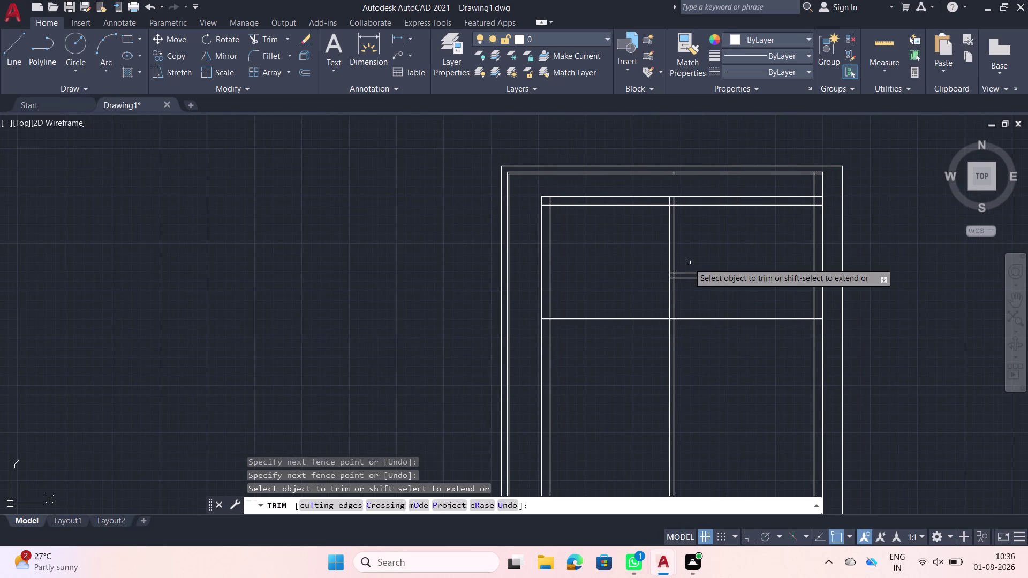
middle_drag(692, 267, 657, 248)
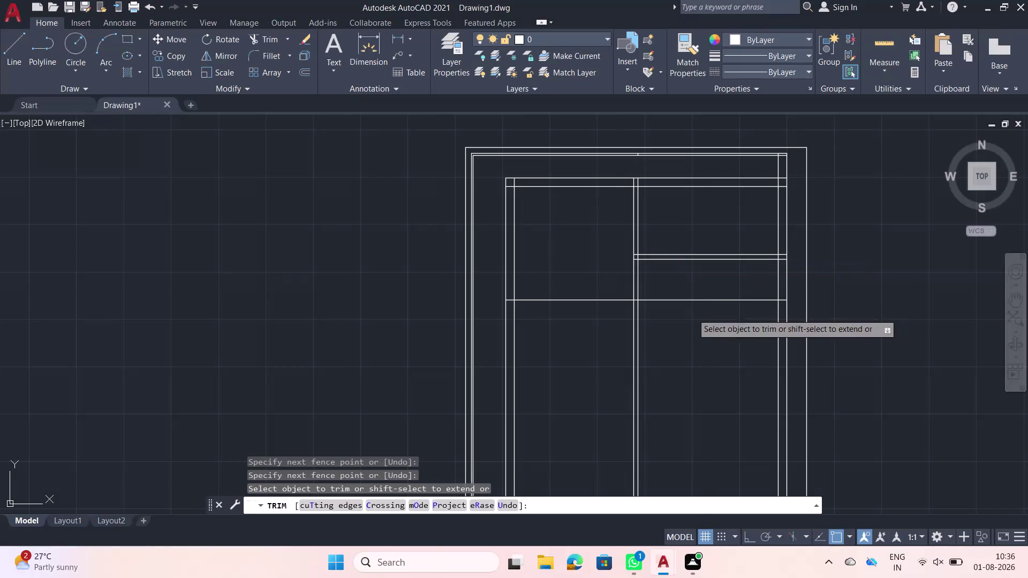
click(690, 299)
scroll(up, 3)
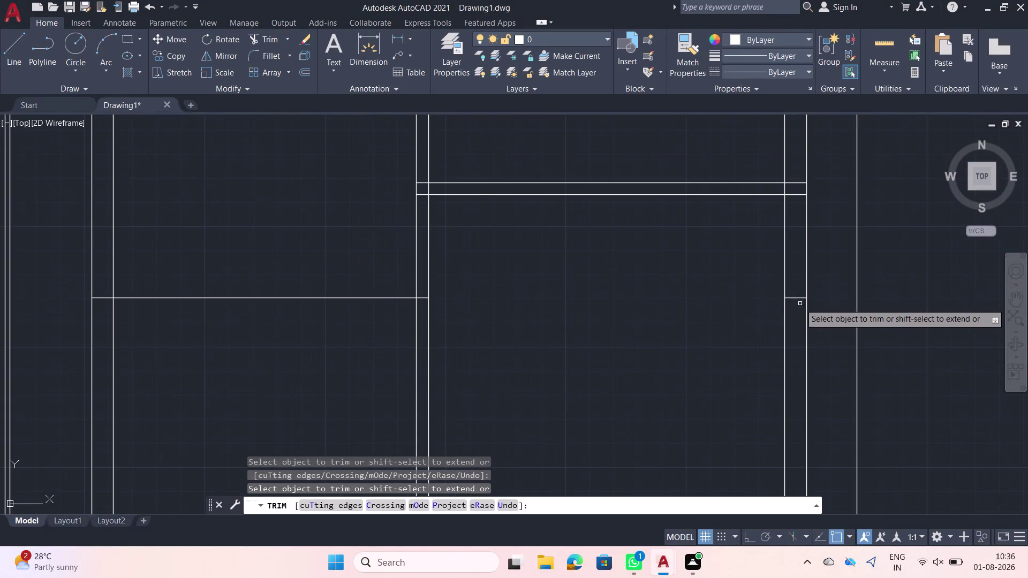
click(799, 303)
click(796, 291)
scroll(down, 3)
middle_drag(587, 279, 601, 278)
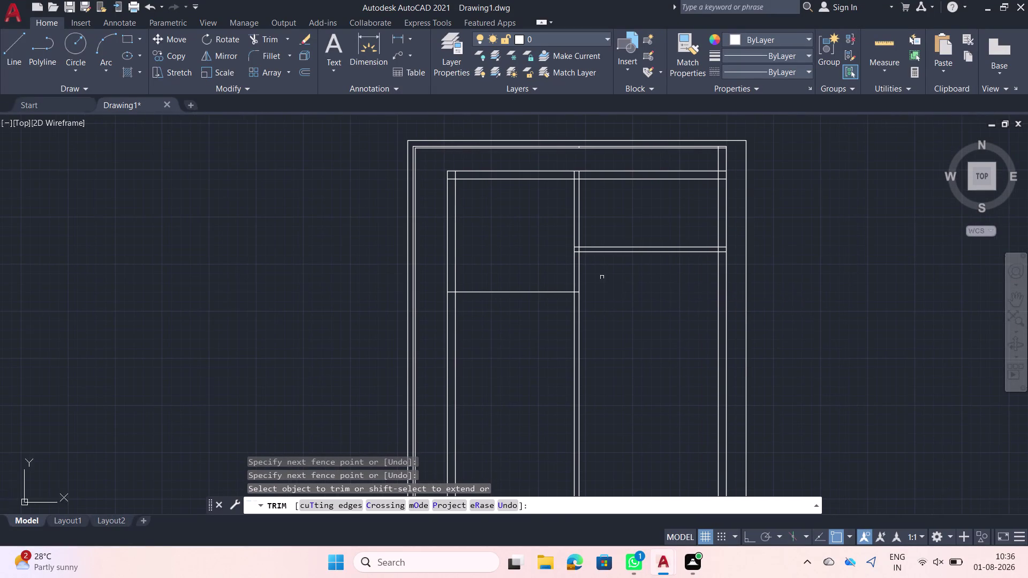
key(Escape)
Double the short left horizontal partition with a 5-unit offset below, replacing a 9-unit attempt.
text(off)
key(space)
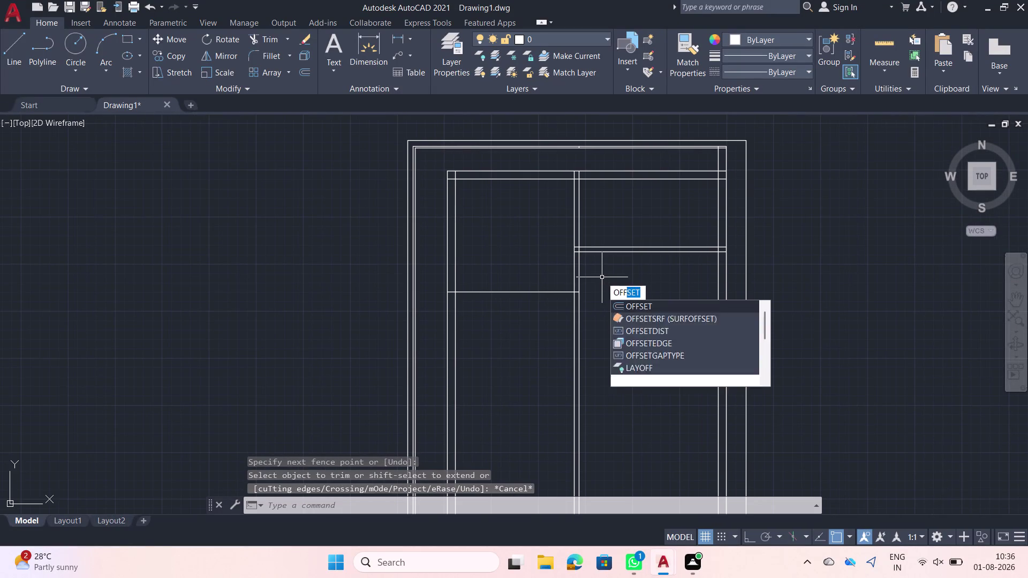
click(542, 287)
click(534, 305)
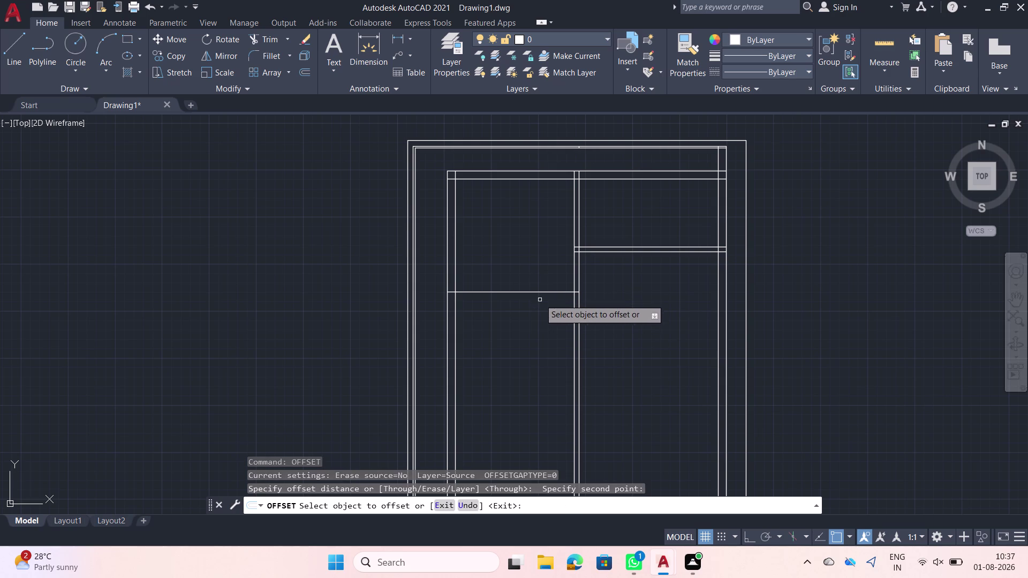
click(544, 291)
key(9)
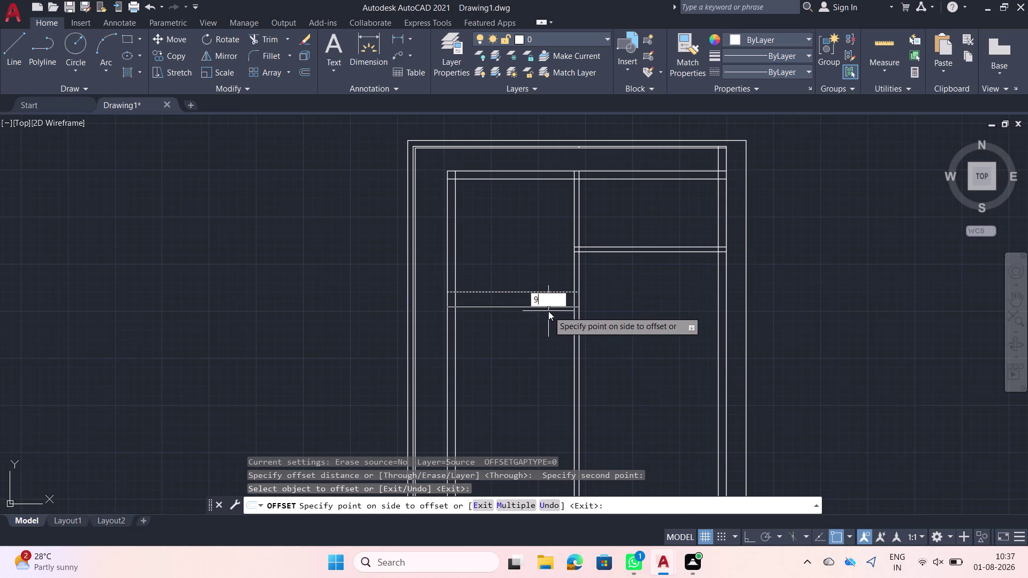
key(Return)
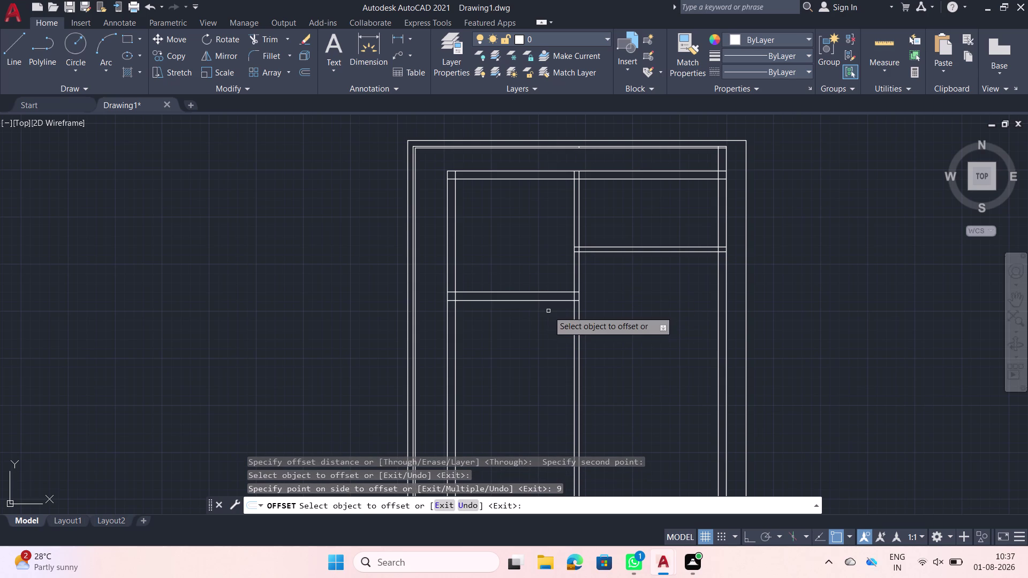
key(ctrl+z)
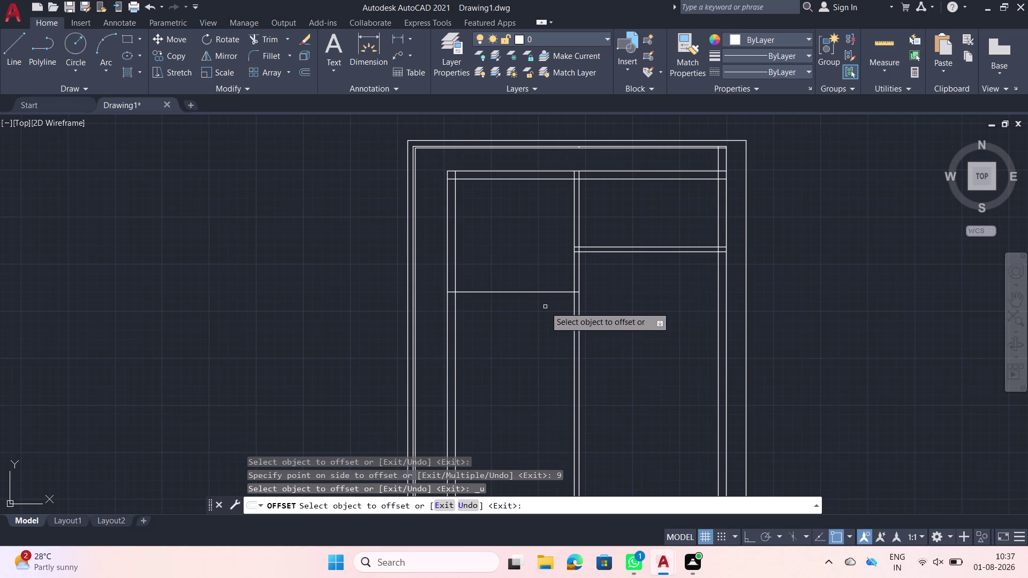
click(547, 291)
key(5)
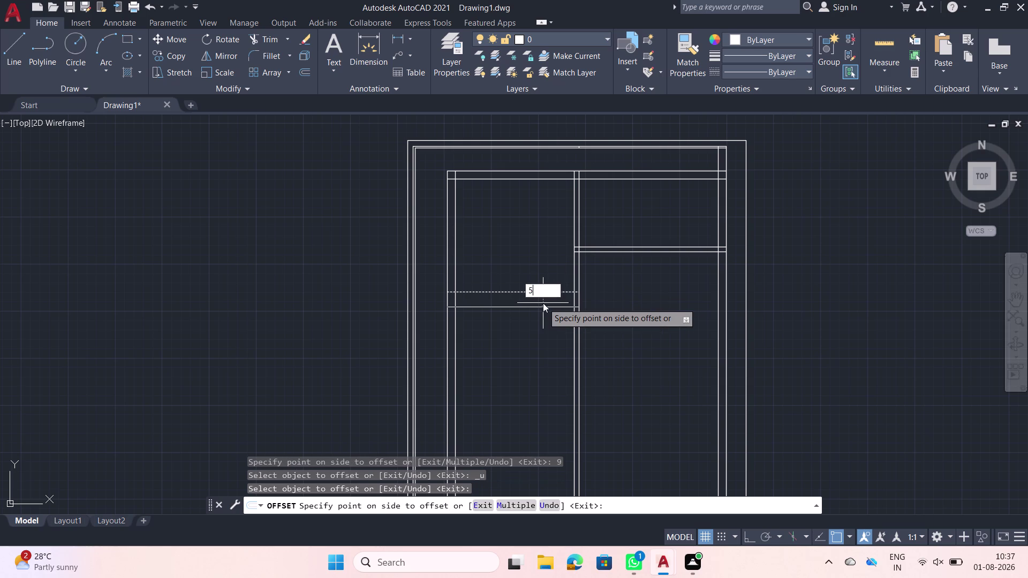
key(Return)
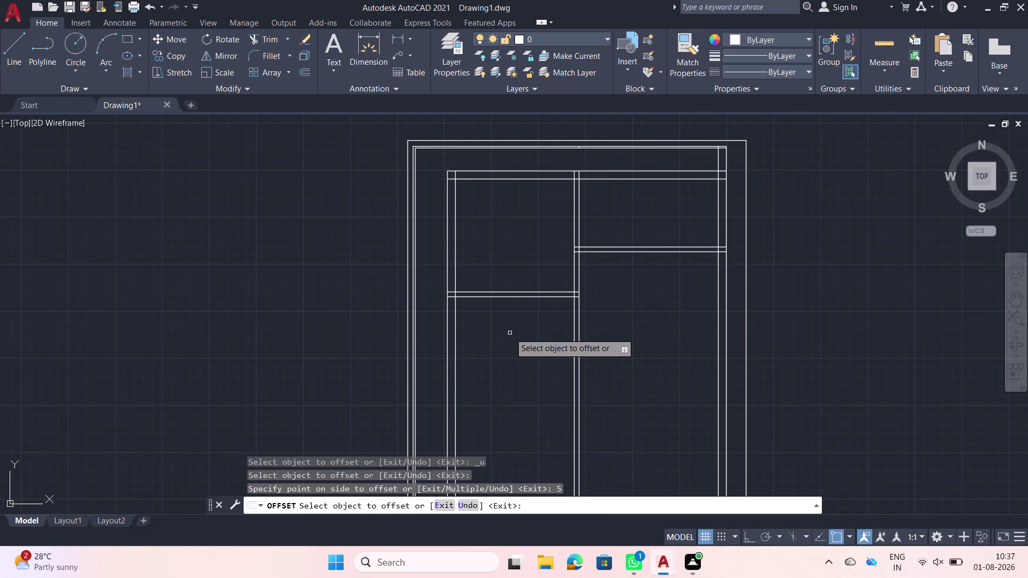
key(Escape)
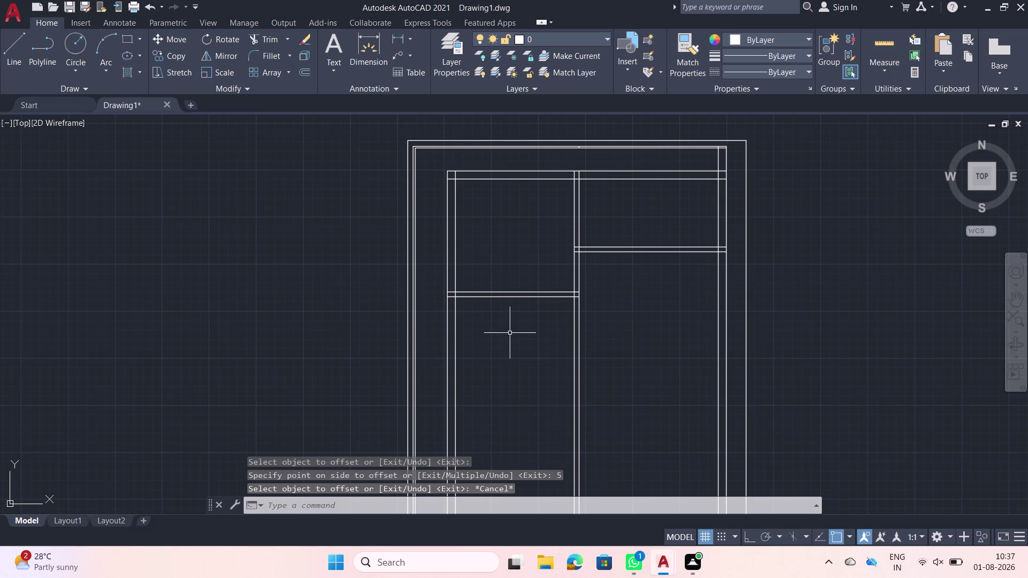
Offset a horizontal partition 9' down and double it with a 5-unit line.
text(off)
key(space)
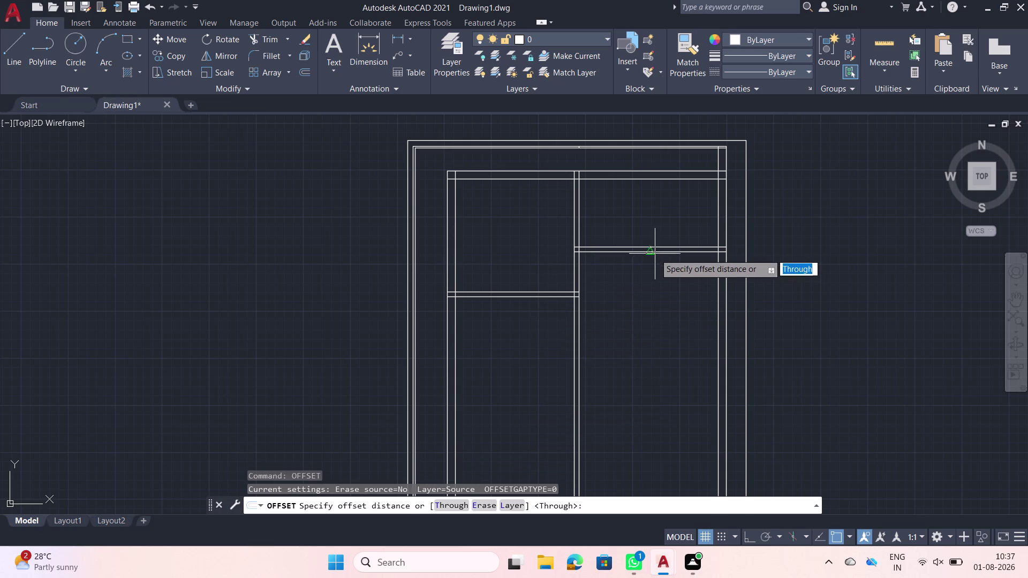
click(653, 251)
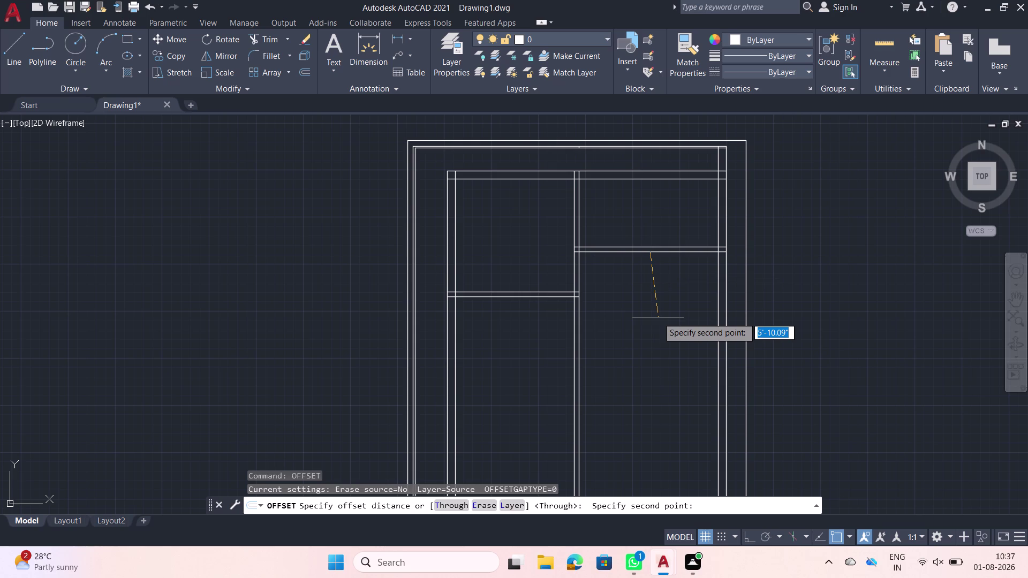
text(98')
key(BackSpace)
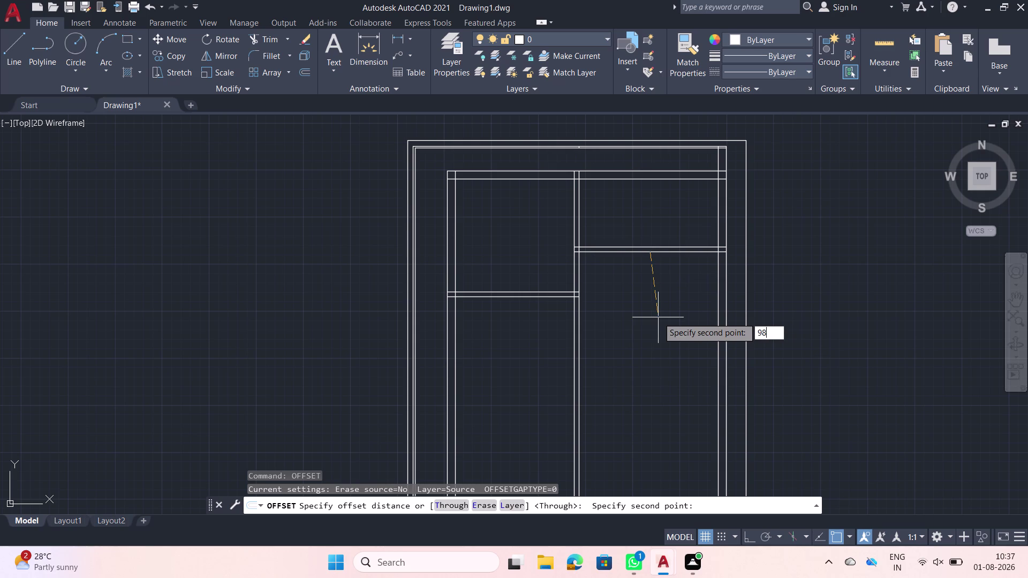
key(BackSpace)
key(apostrophe)
key(Return)
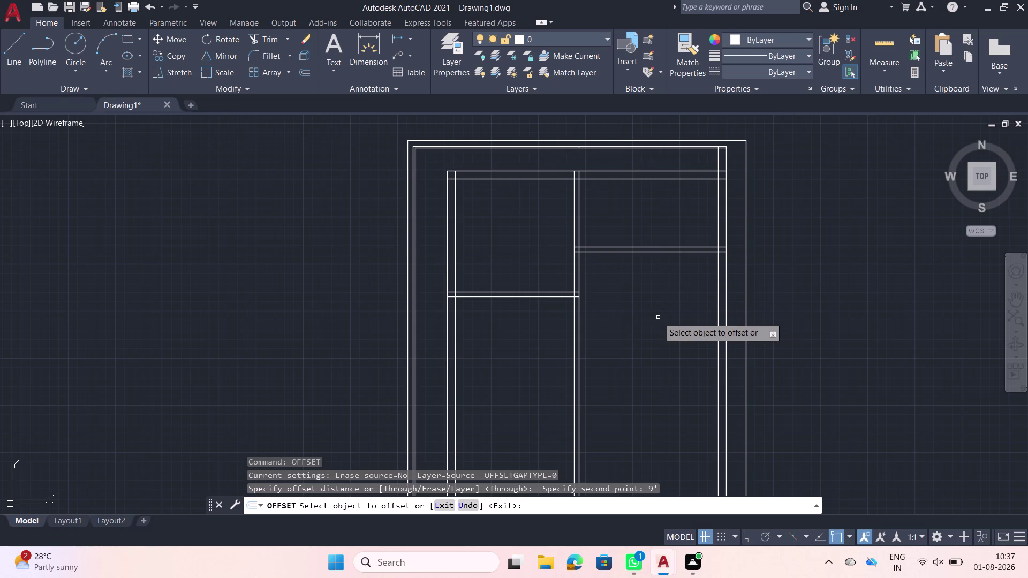
click(655, 254)
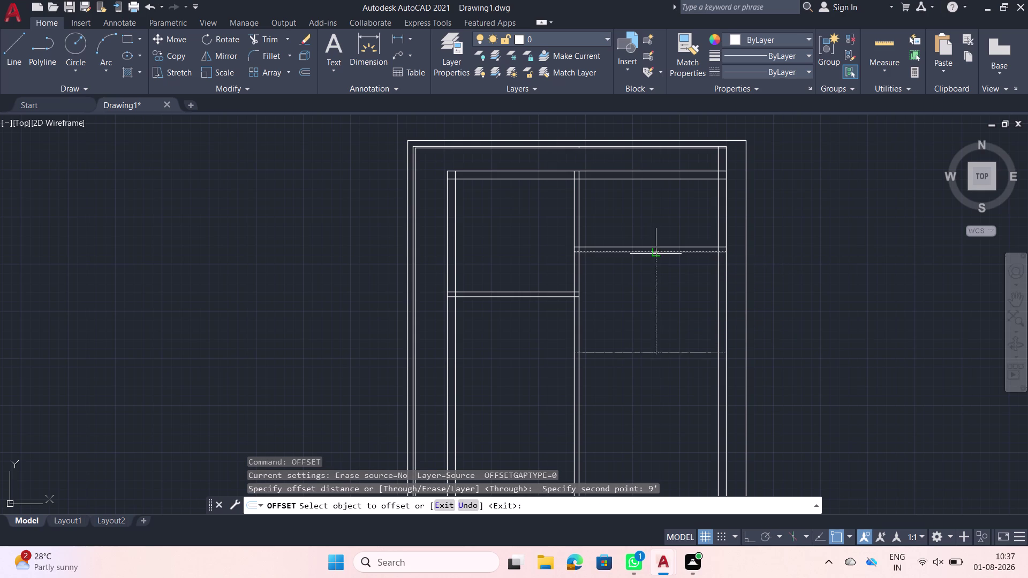
key(9)
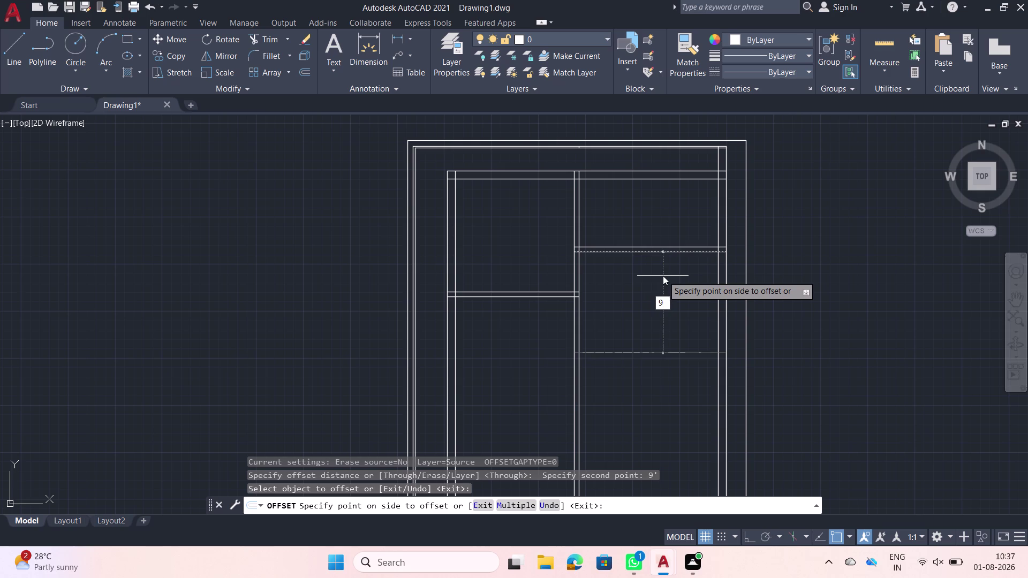
key(apostrophe)
key(Return)
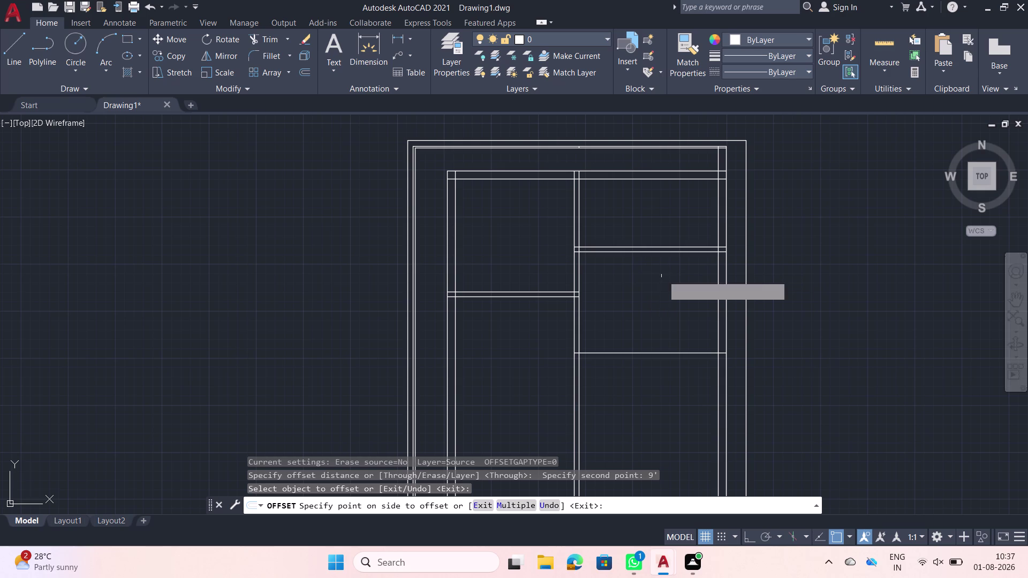
click(621, 352)
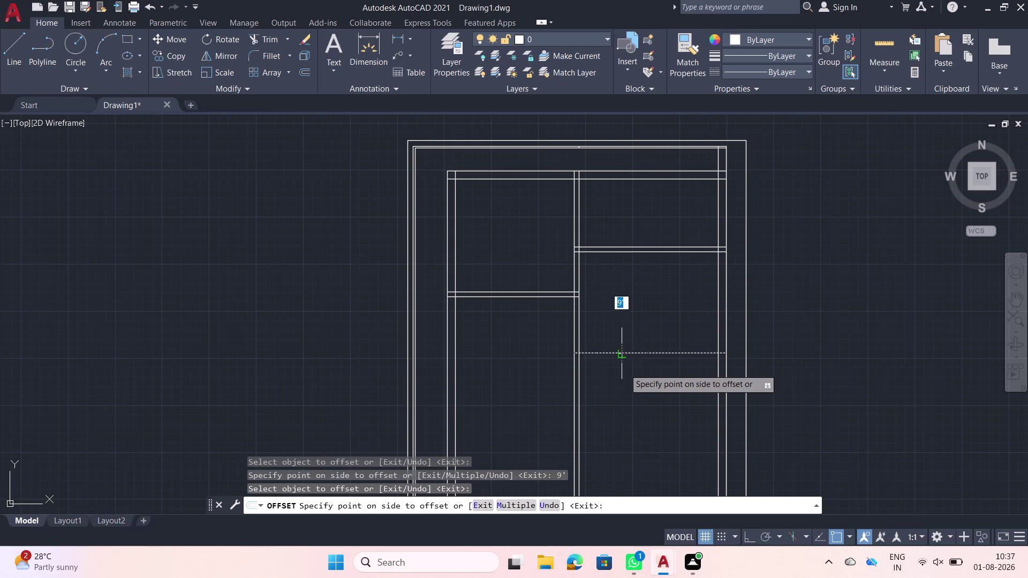
key(5)
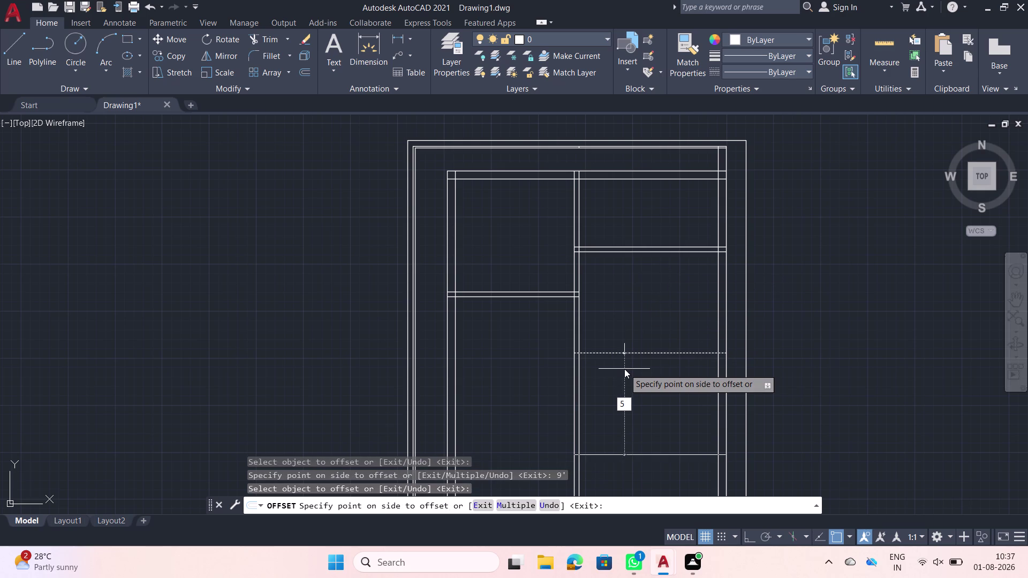
key(Return)
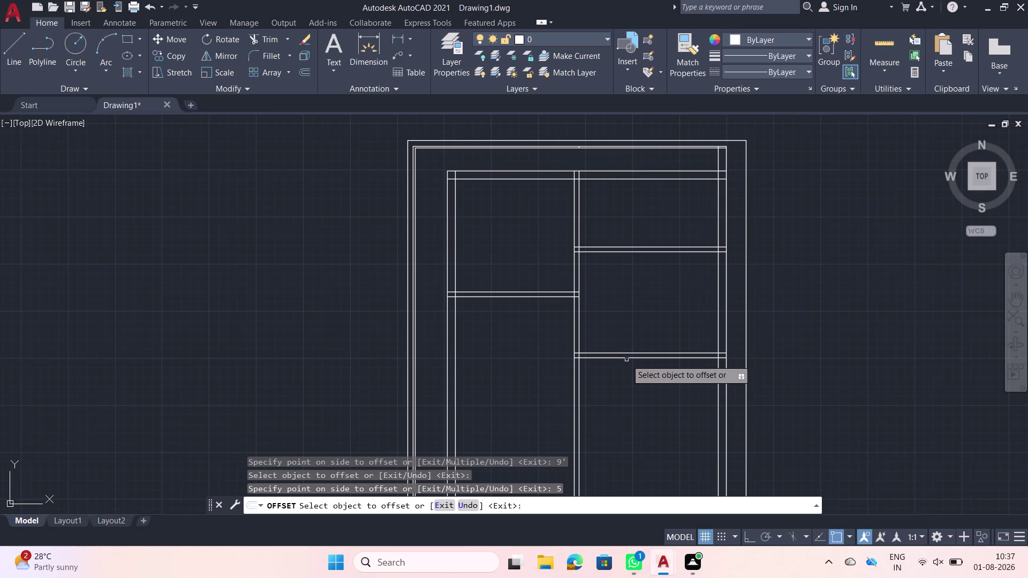
Add a partition 3'9" below and double it with a 5-unit line.
click(626, 360)
text(3')
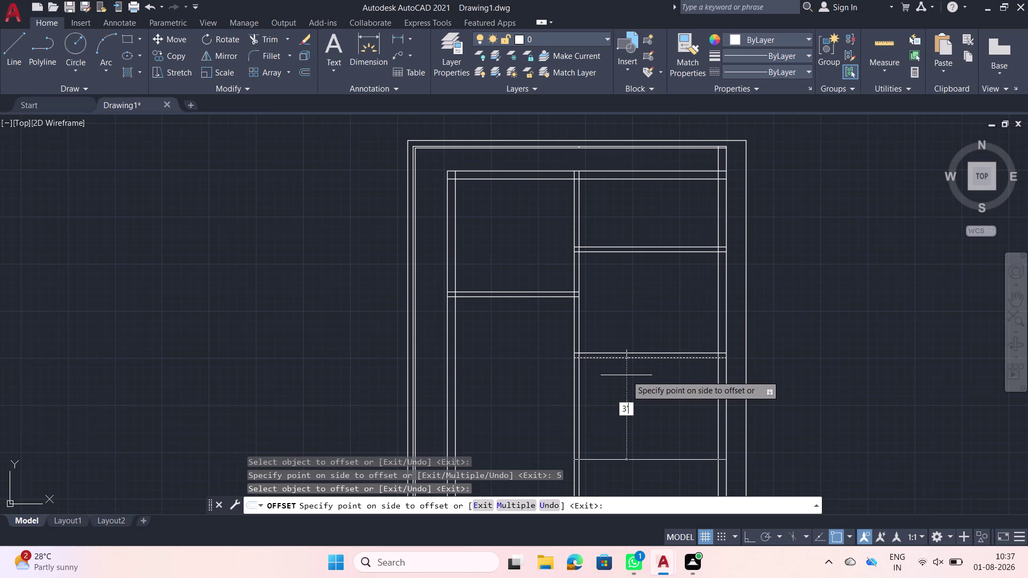
text(6)
key(BackSpace)
text(9")
key(Return)
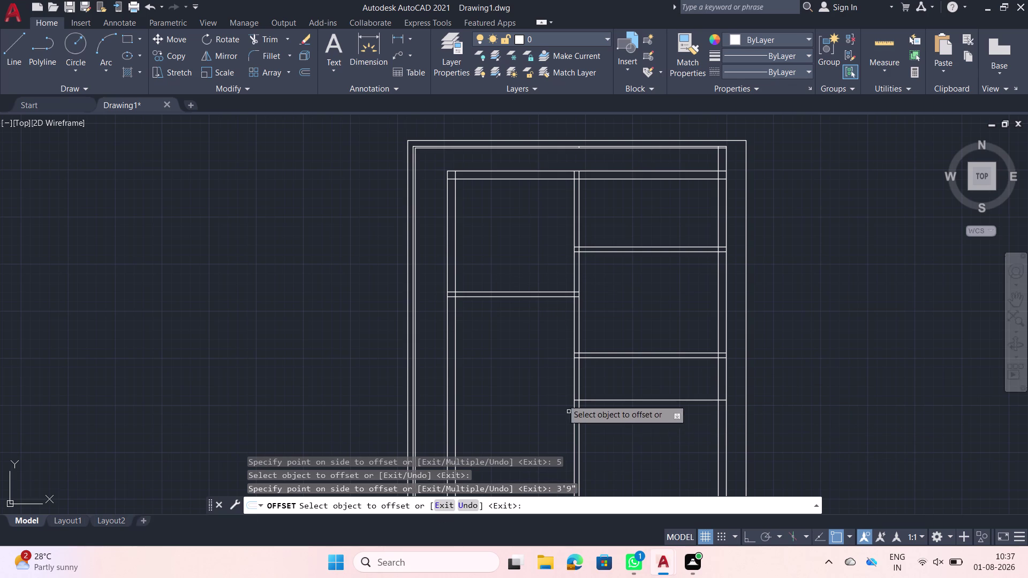
click(619, 400)
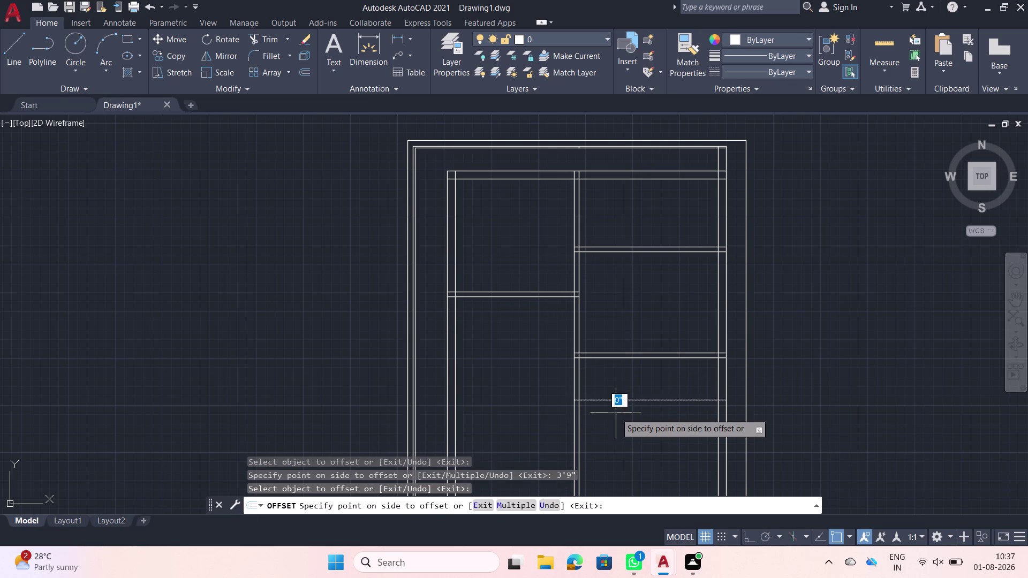
key(5)
key(Return)
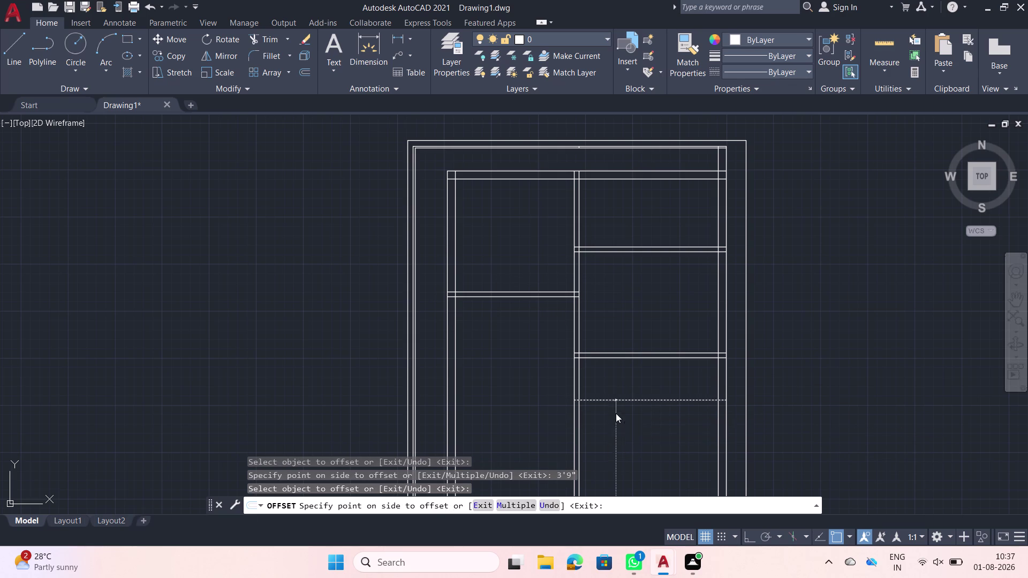
Add a partition 10' lower and double it with a 9-inch line.
middle_drag(493, 398, 492, 312)
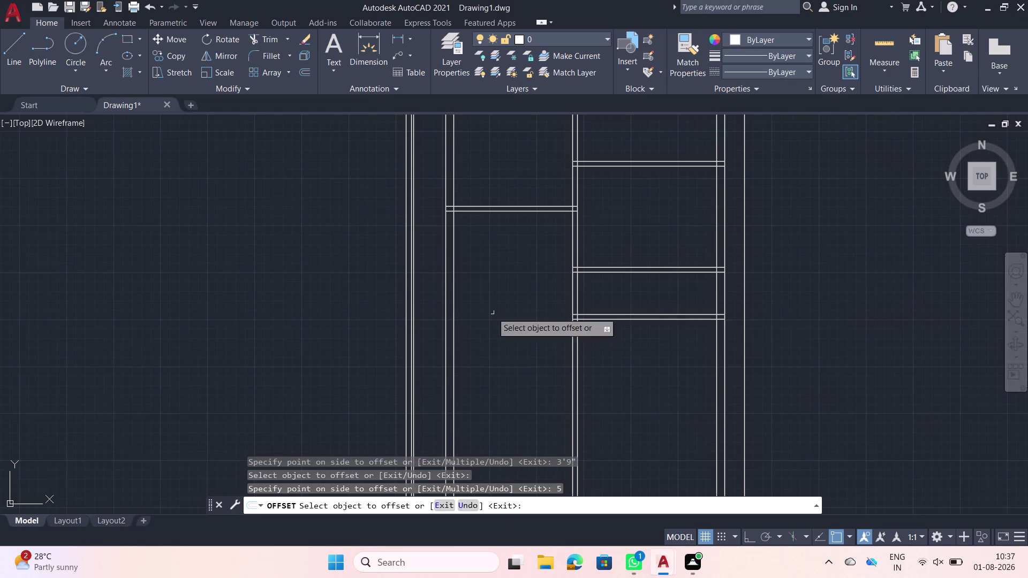
click(633, 318)
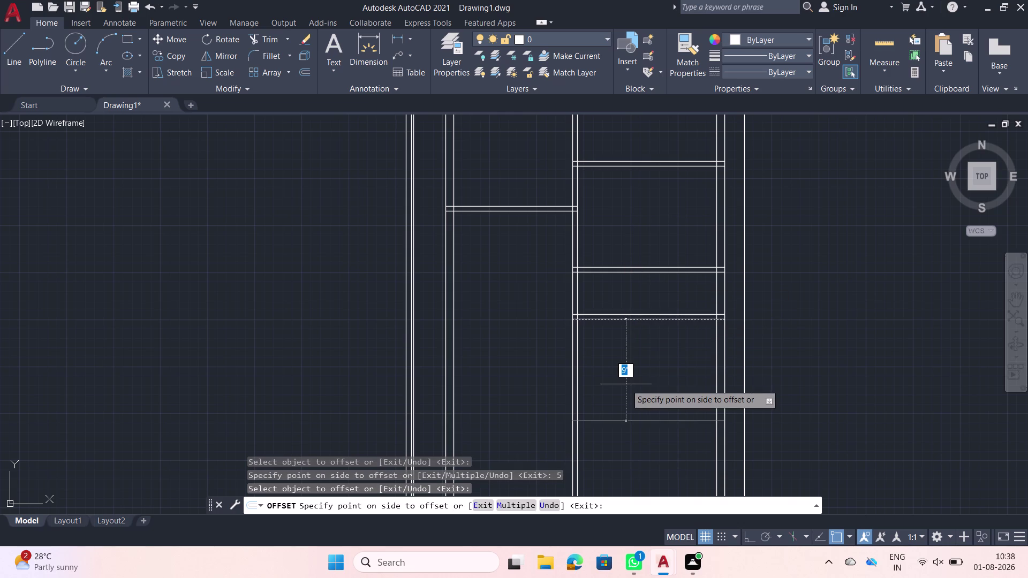
text(10')
key(Return)
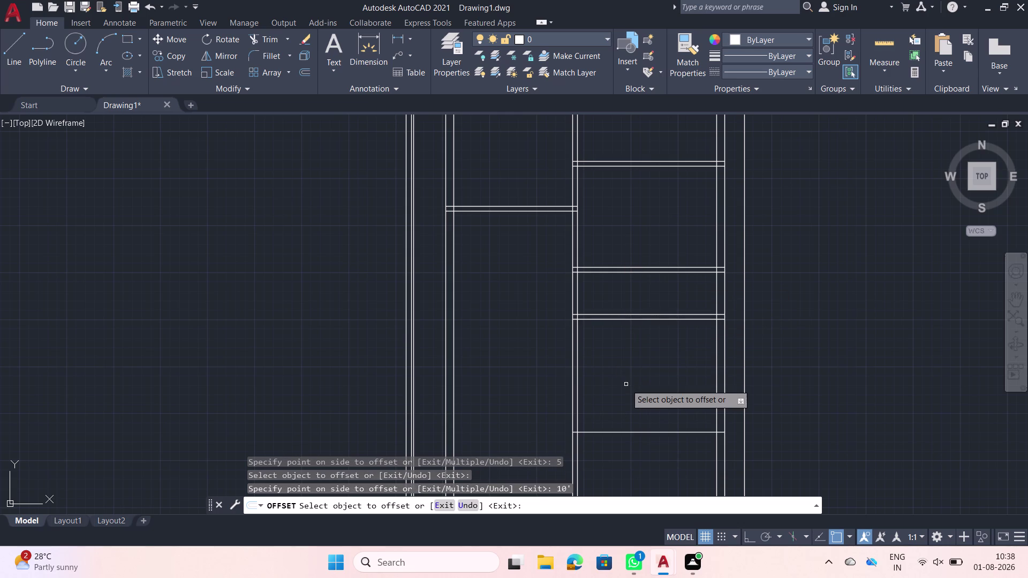
middle_drag(624, 423, 603, 372)
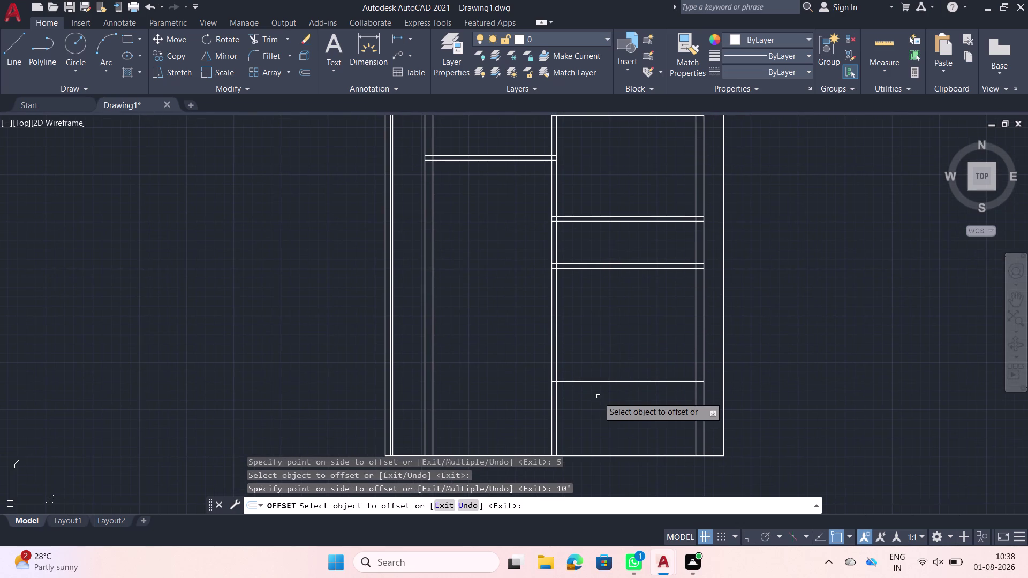
click(604, 380)
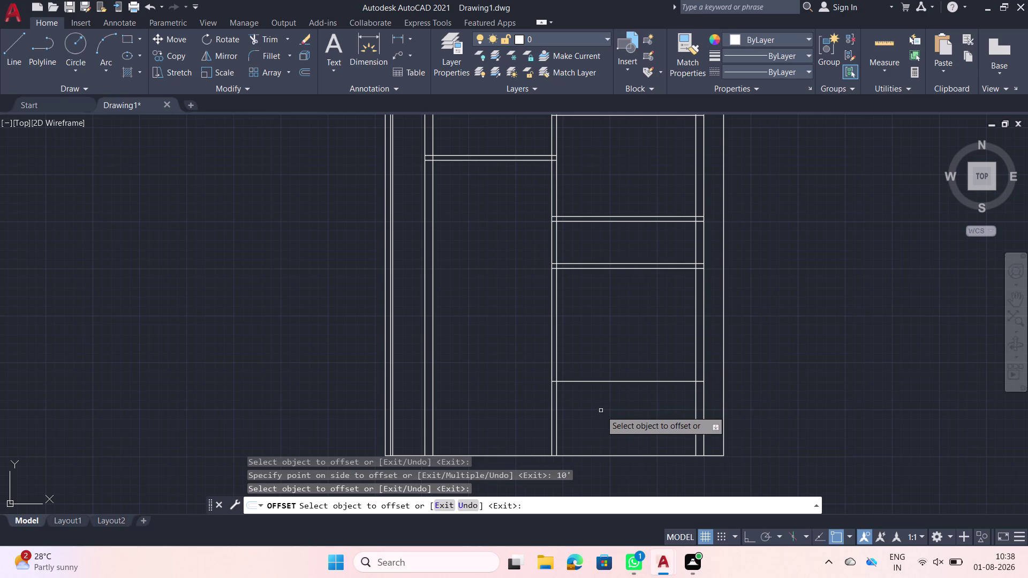
click(601, 382)
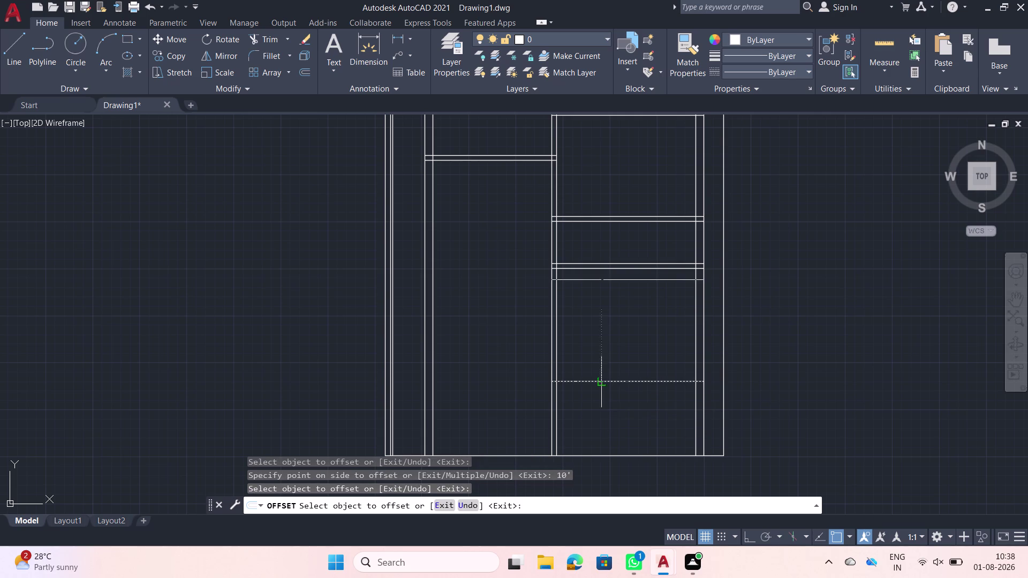
key(9)
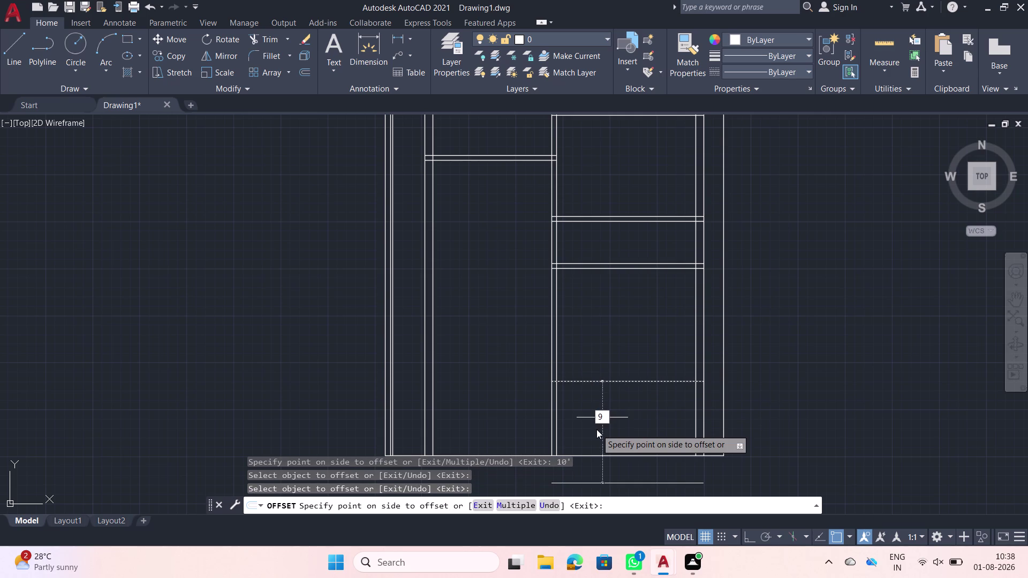
key(Return)
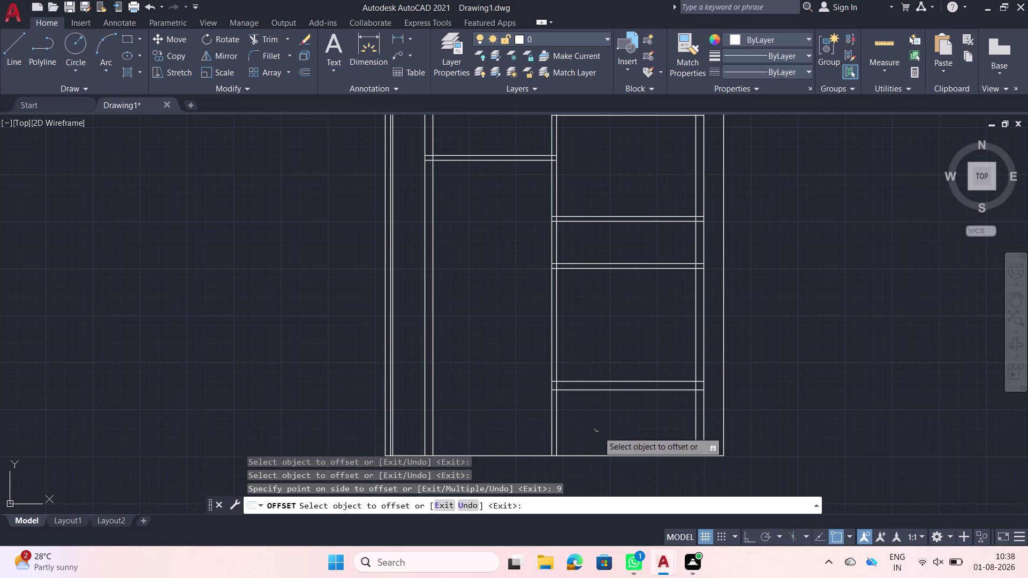
scroll(down, 3)
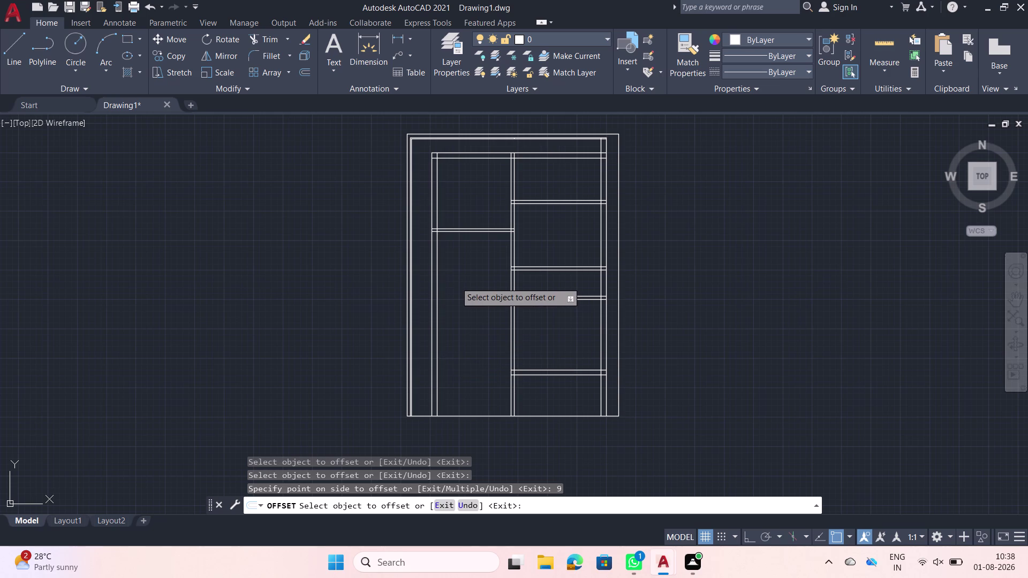
scroll(up, 3)
Offset the left partition 13' down and double it with a 9-inch line.
click(454, 233)
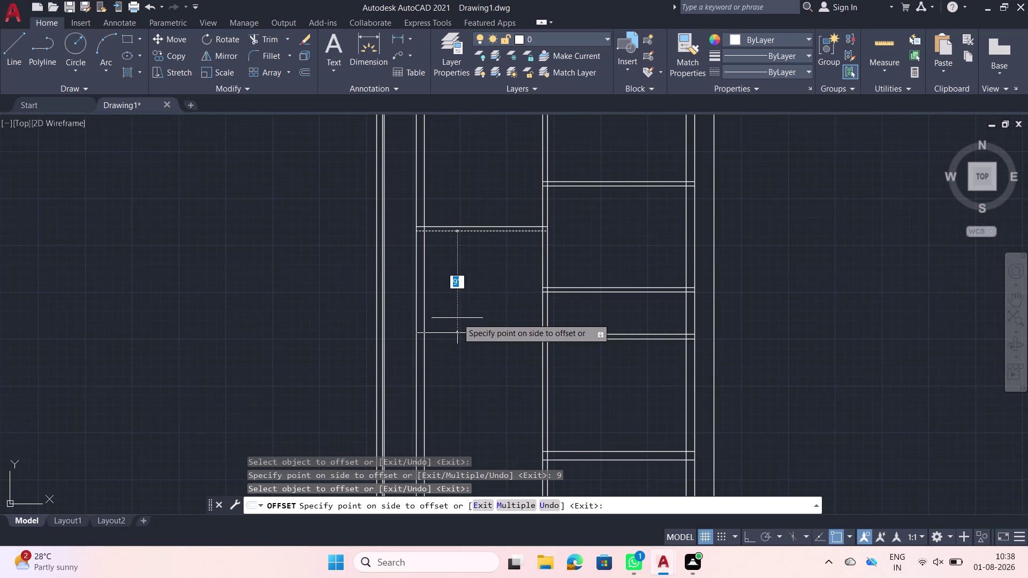
text(13)
key(apostrophe)
key(Return)
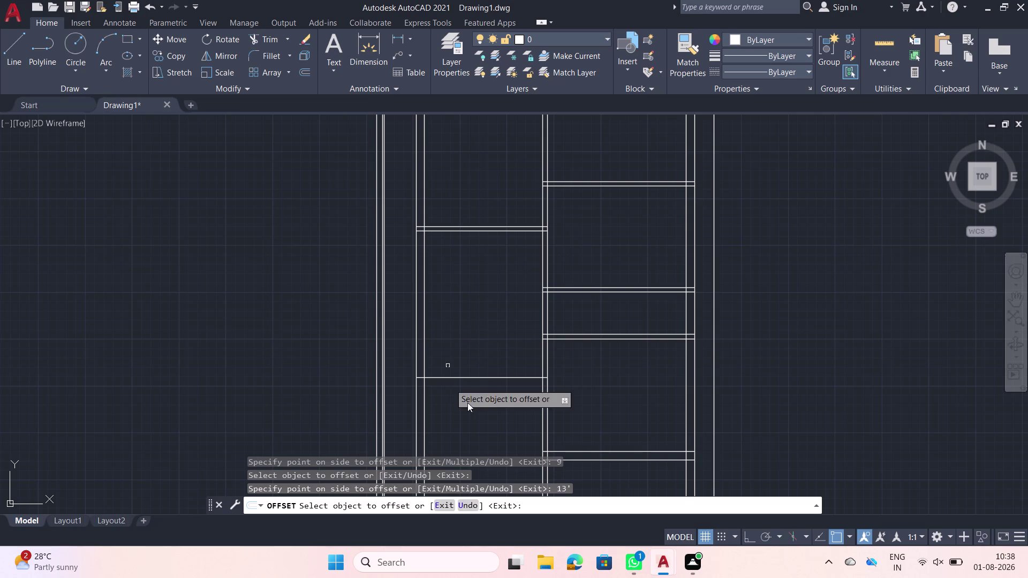
click(500, 378)
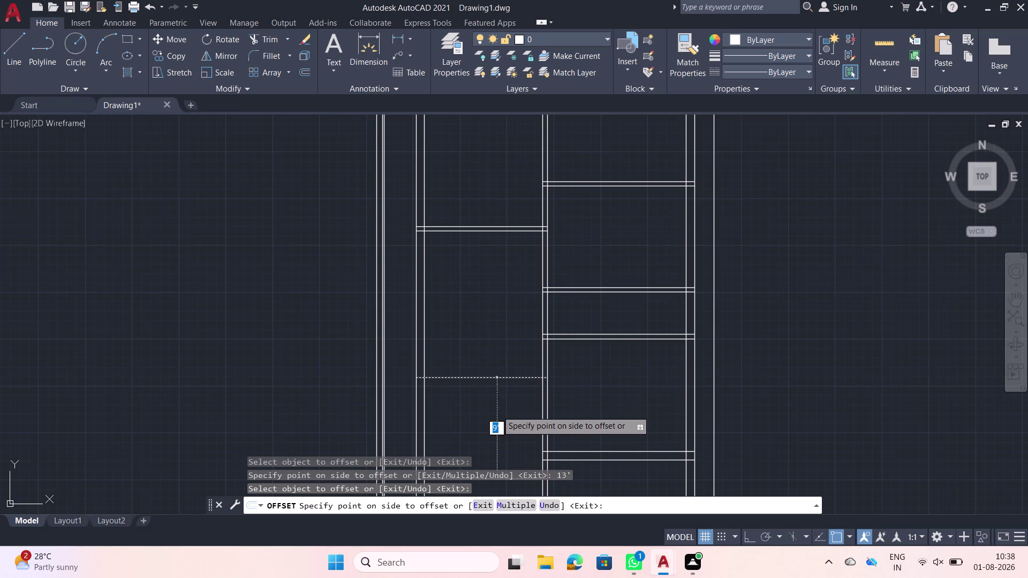
key(9)
key(Return)
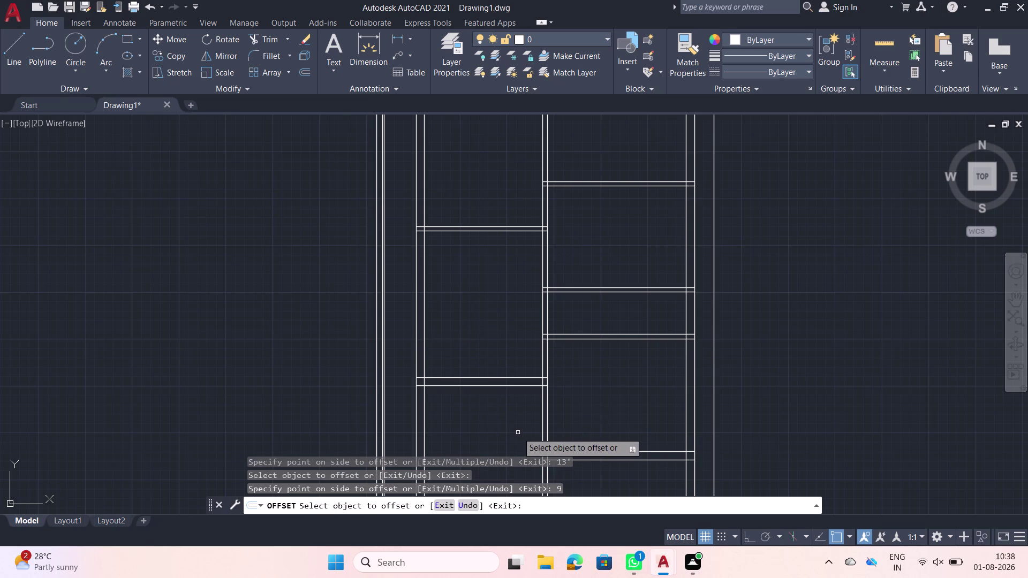
middle_drag(517, 433, 496, 422)
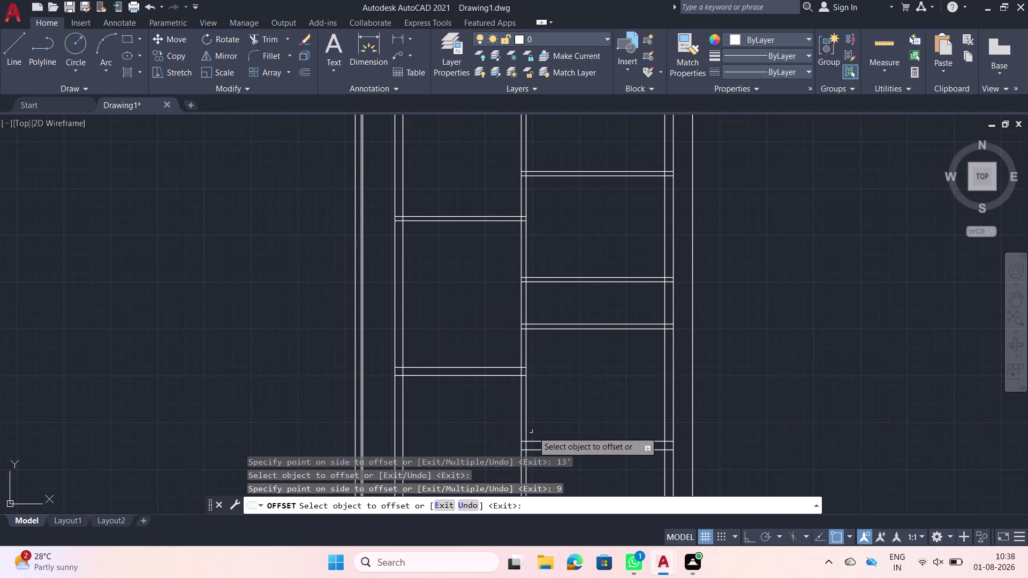
middle_drag(536, 432, 533, 445)
middle_drag(549, 415, 551, 443)
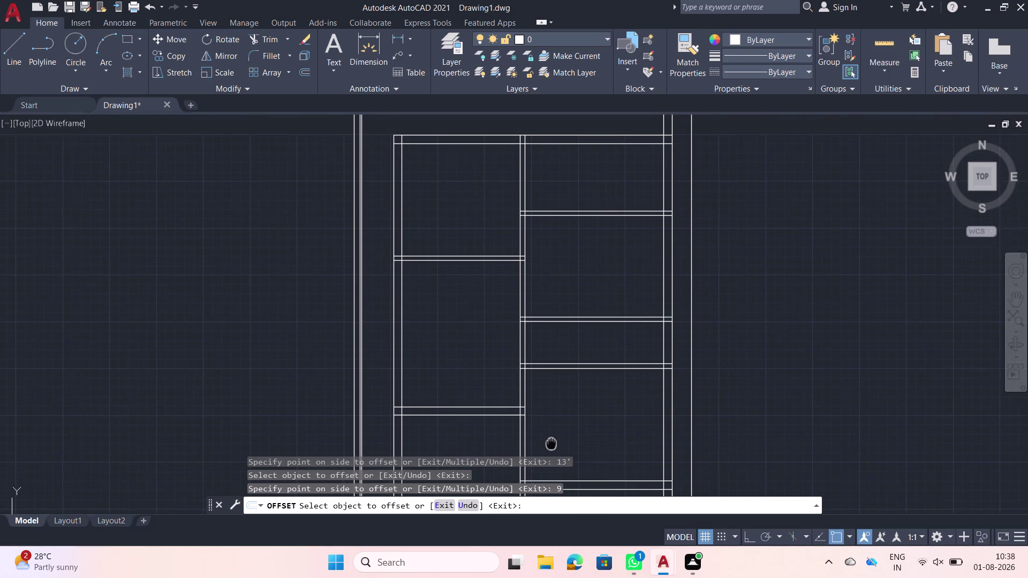
middle_drag(551, 443, 532, 404)
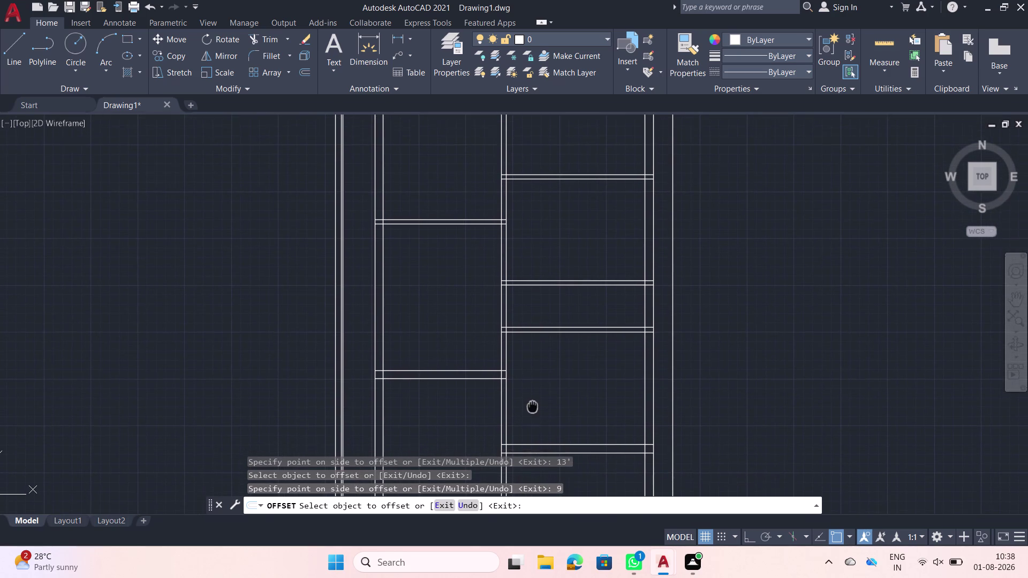
middle_drag(532, 403, 534, 328)
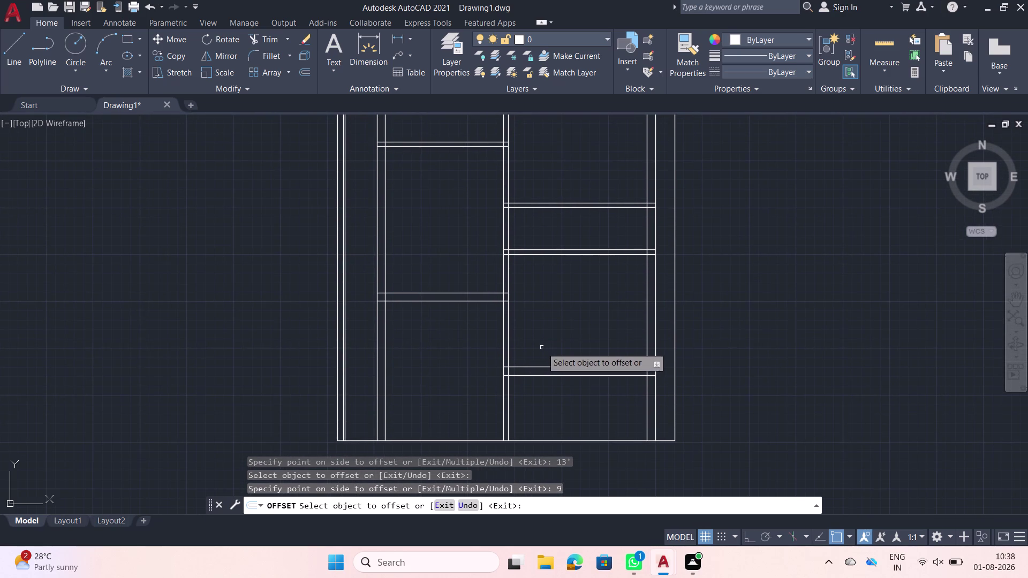
End Offset and start Trim with TR.
key(Escape)
key(t)
text(r)
key(space)
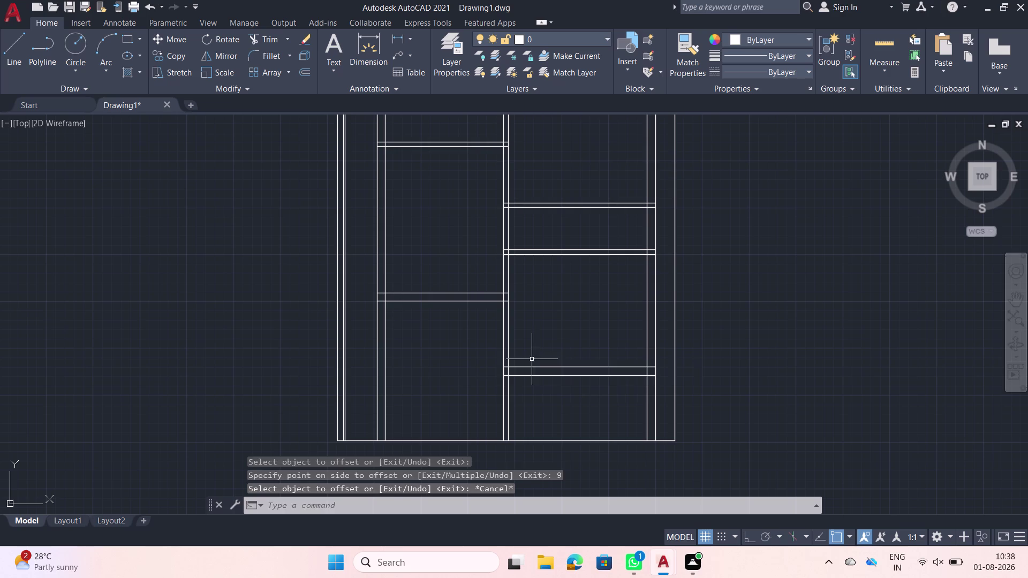
Fence-trim the vertical lines below the left and right lower partitions, then zoom out to view the plan.
click(422, 357)
click(366, 349)
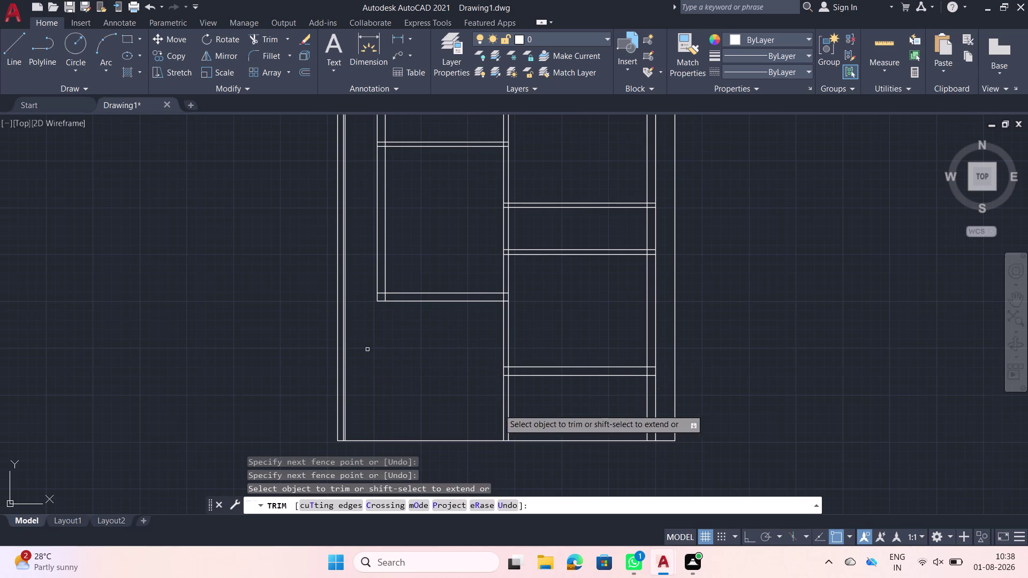
click(531, 405)
click(493, 402)
click(614, 407)
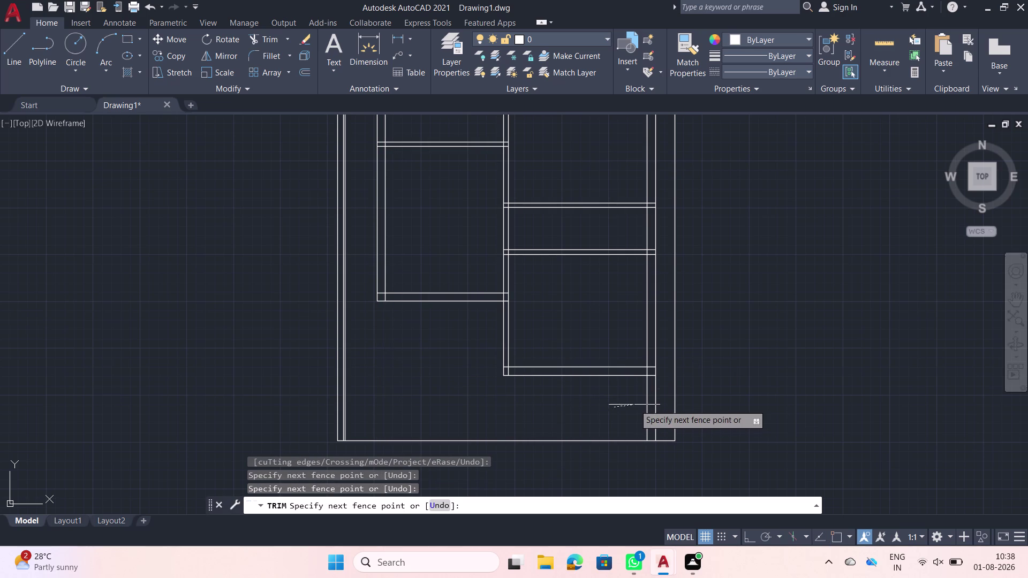
click(657, 396)
scroll(down, 3)
middle_drag(586, 358, 584, 381)
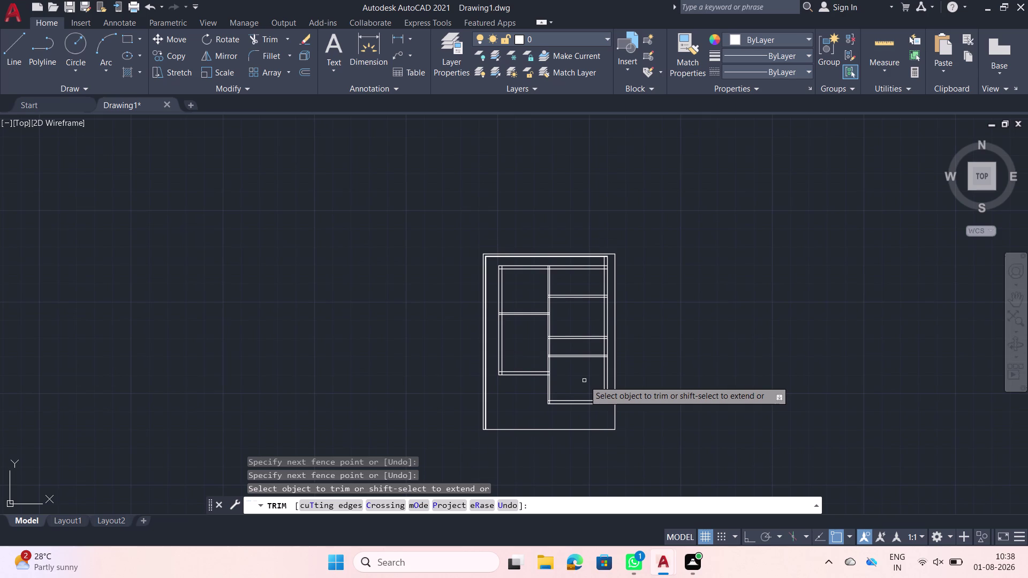
click(884, 47)
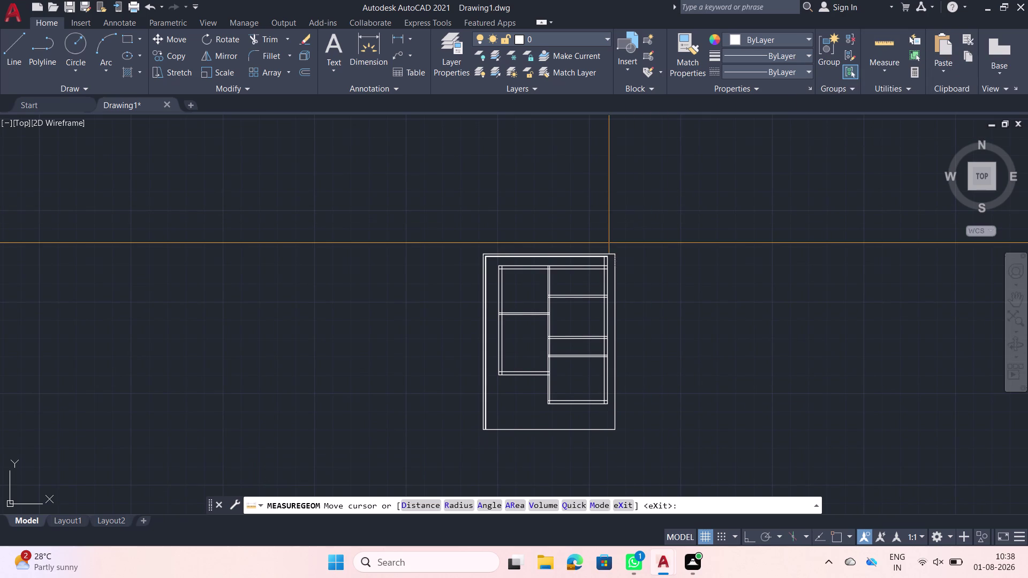
Confirm the plan's 30' width and 40' height with quick measure, then exit and recenter the view.
middle_drag(547, 226, 527, 269)
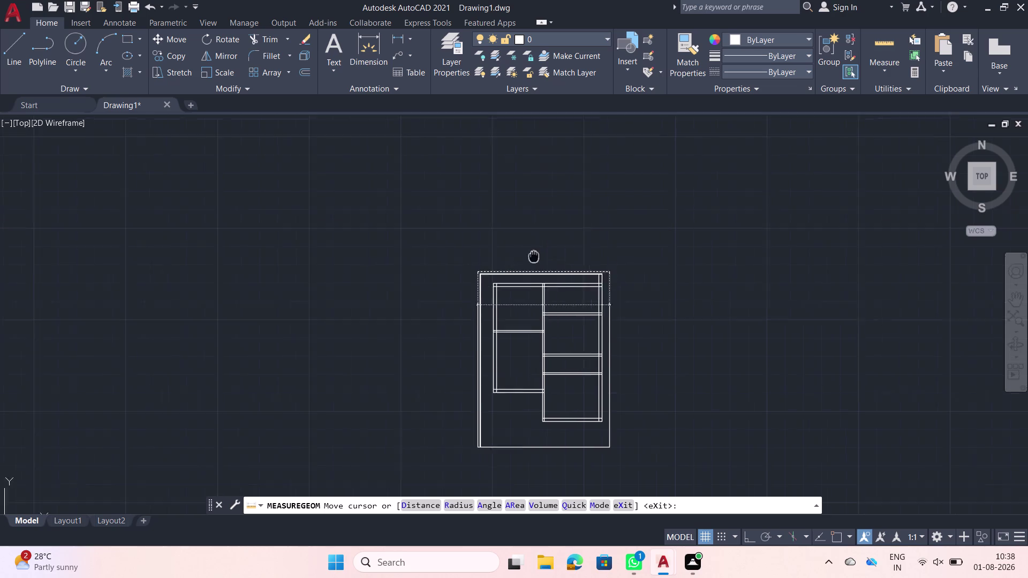
middle_drag(526, 269, 489, 317)
middle_drag(440, 377, 452, 330)
scroll(up, 3)
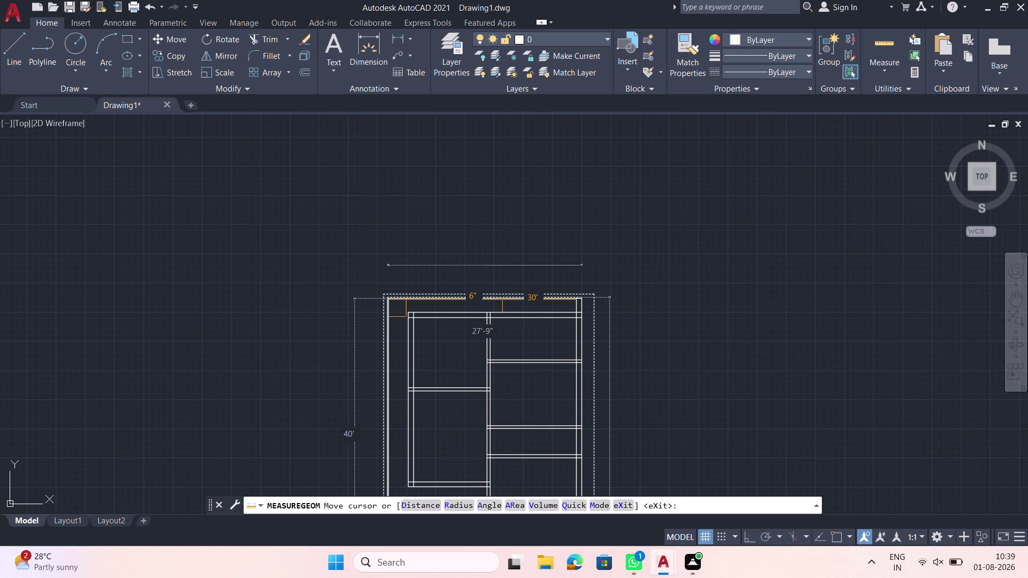
middle_drag(566, 367, 542, 278)
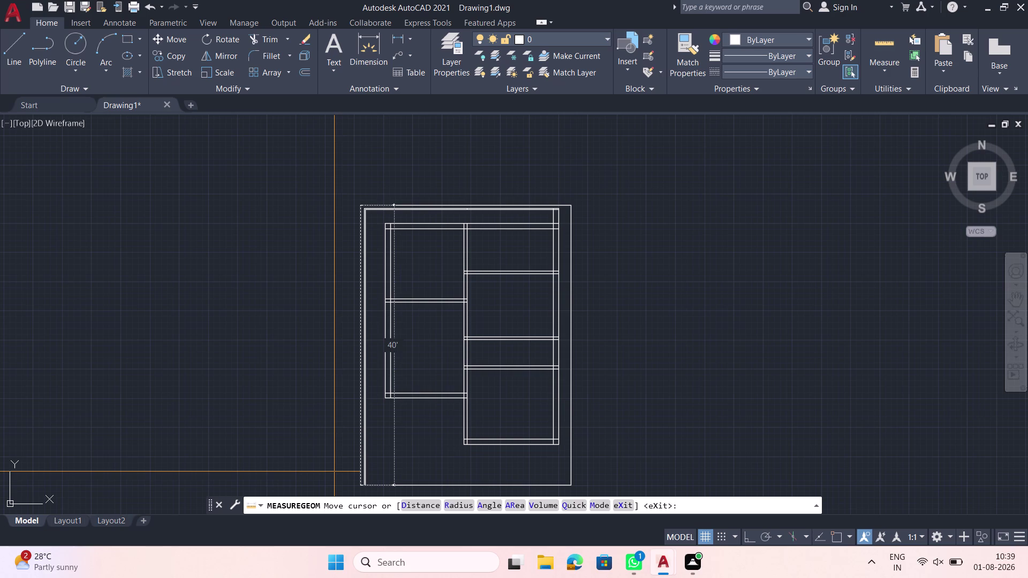
key(Escape)
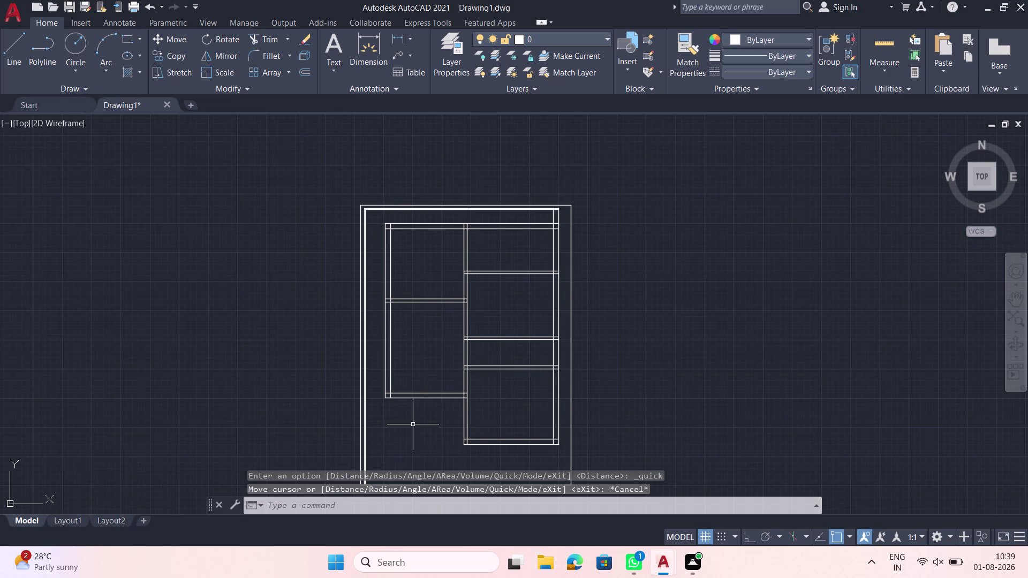
middle_drag(413, 424, 420, 453)
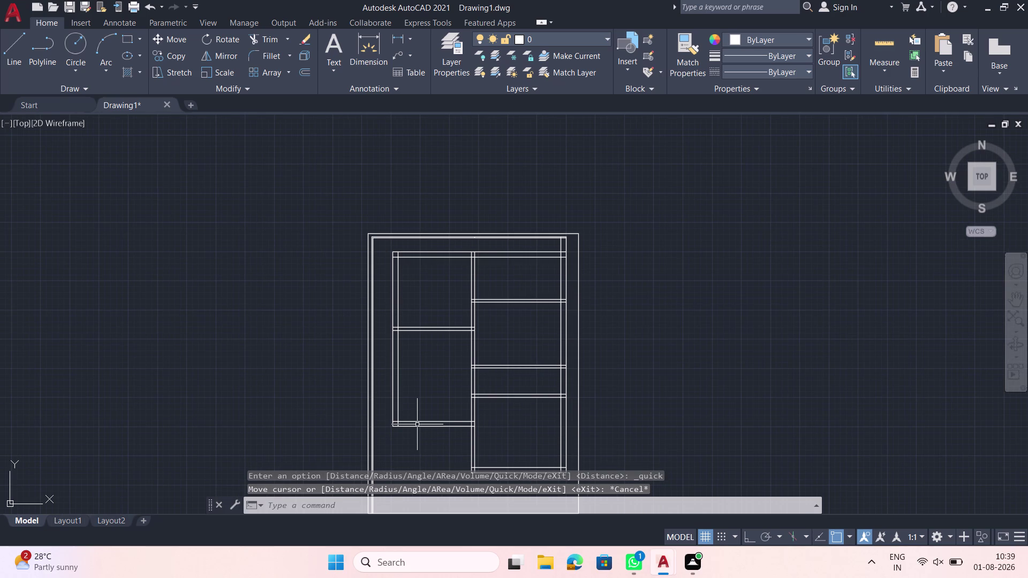
middle_drag(427, 302, 393, 312)
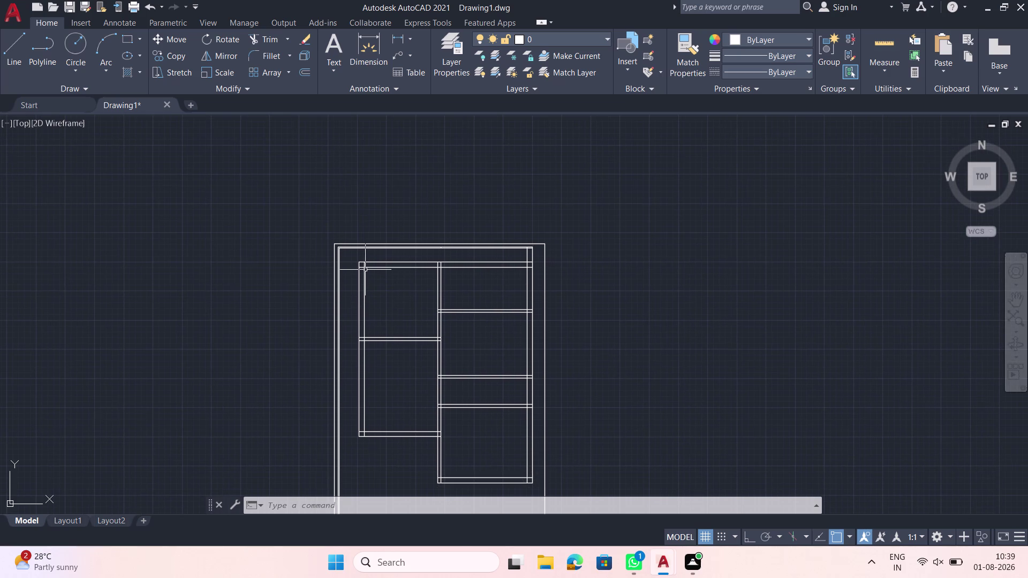
scroll(up, 3)
scroll(up, 3)
click(362, 257)
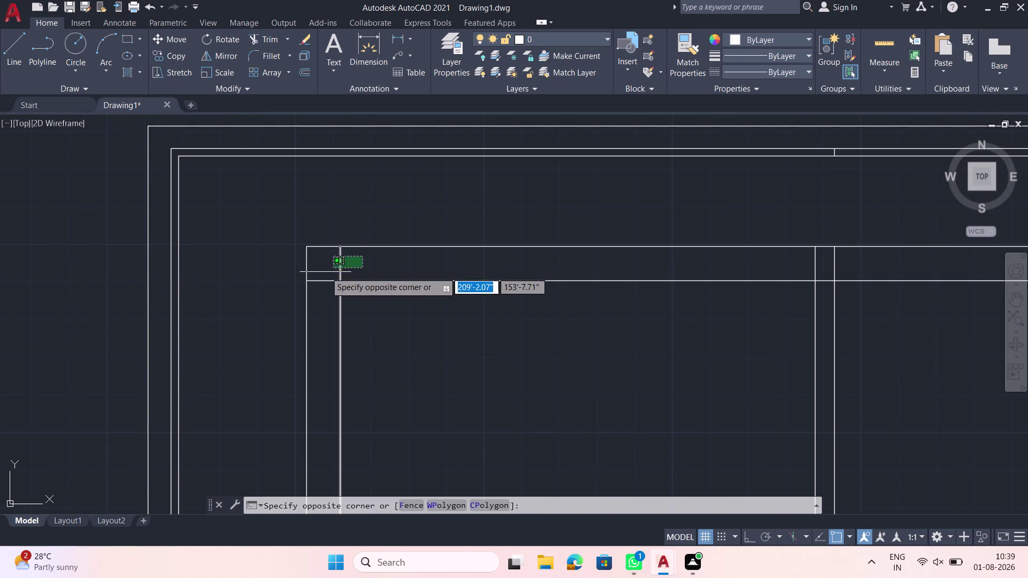
key(Escape)
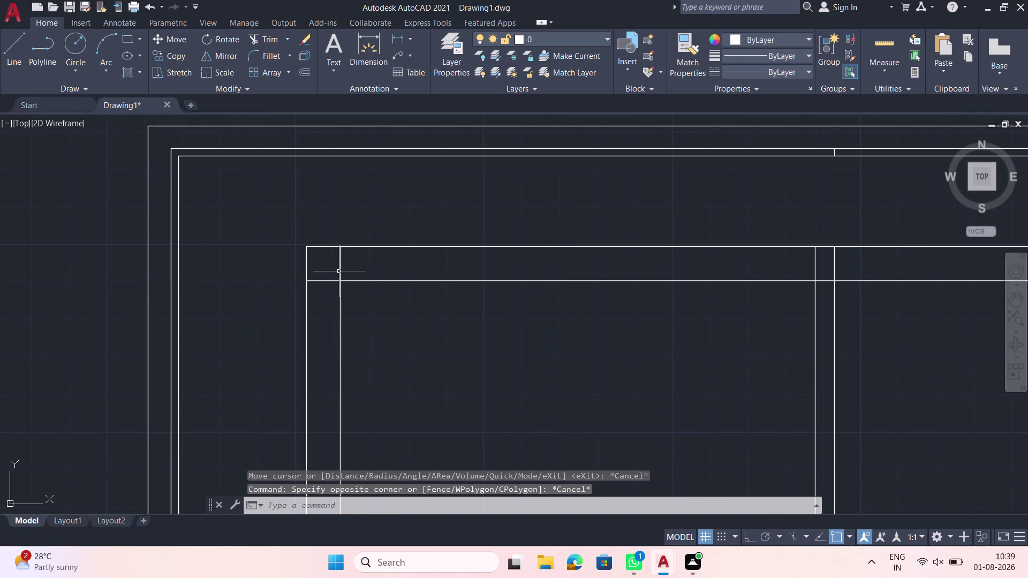
text(tr)
key(space)
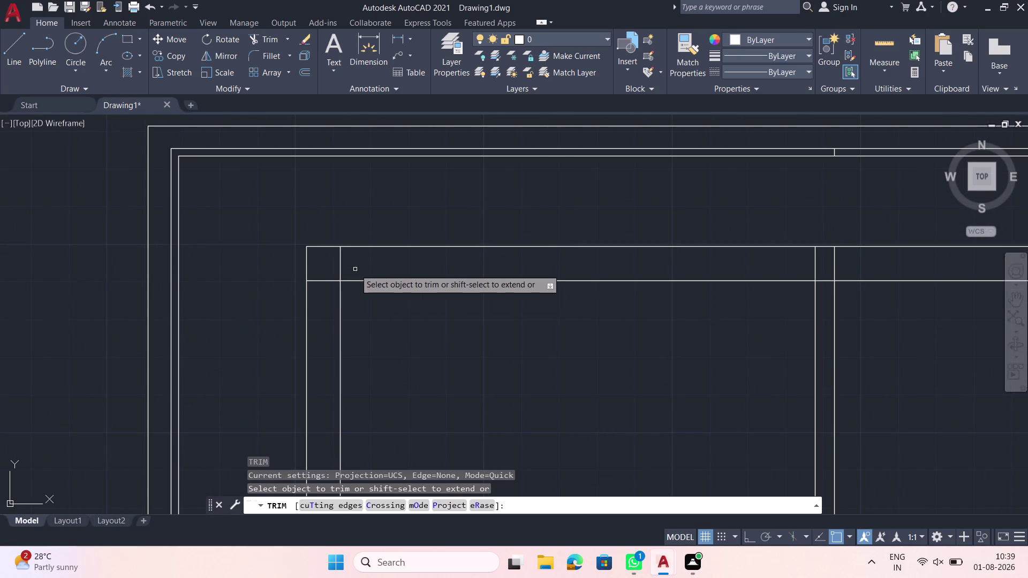
key(Escape)
scroll(down, 3)
click(384, 303)
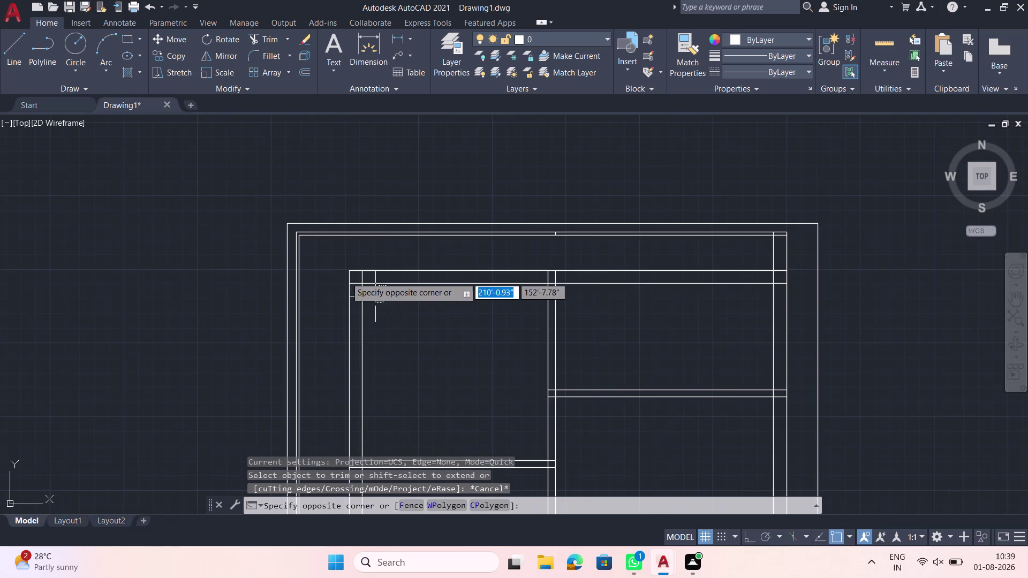
click(332, 271)
text(ex)
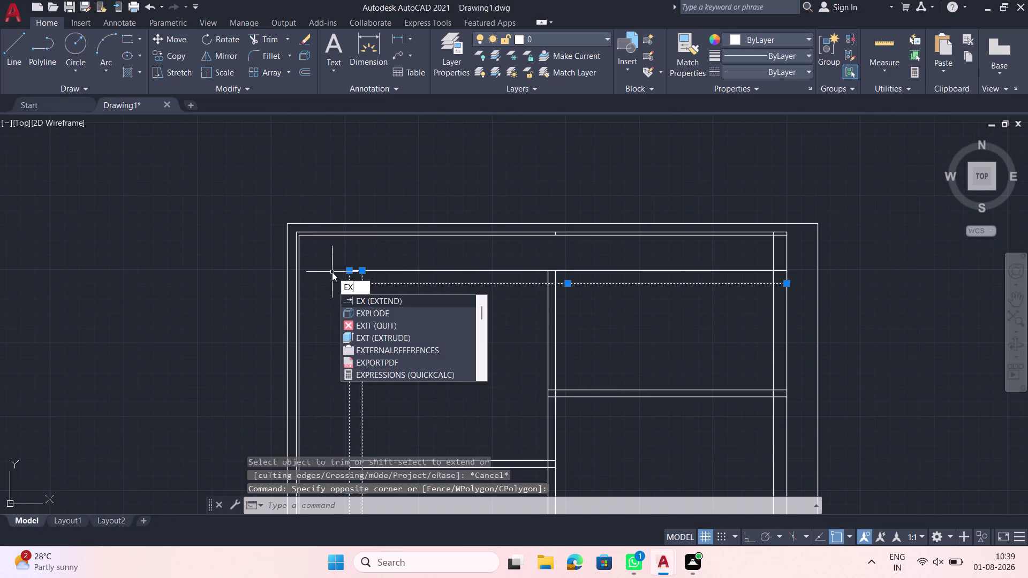
click(371, 312)
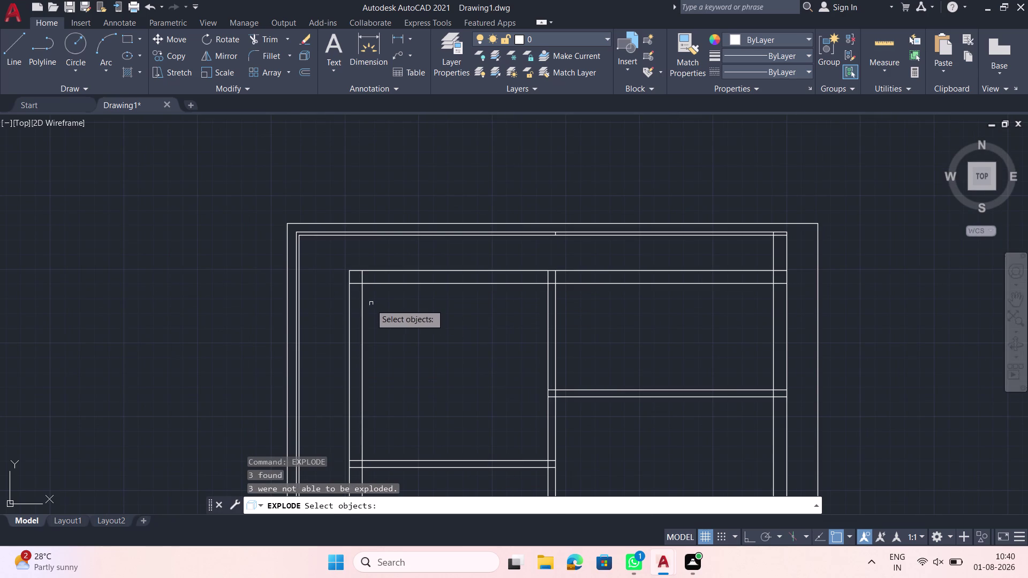
key(Escape)
scroll(down, 3)
middle_drag(410, 362, 360, 317)
middle_drag(504, 383, 492, 333)
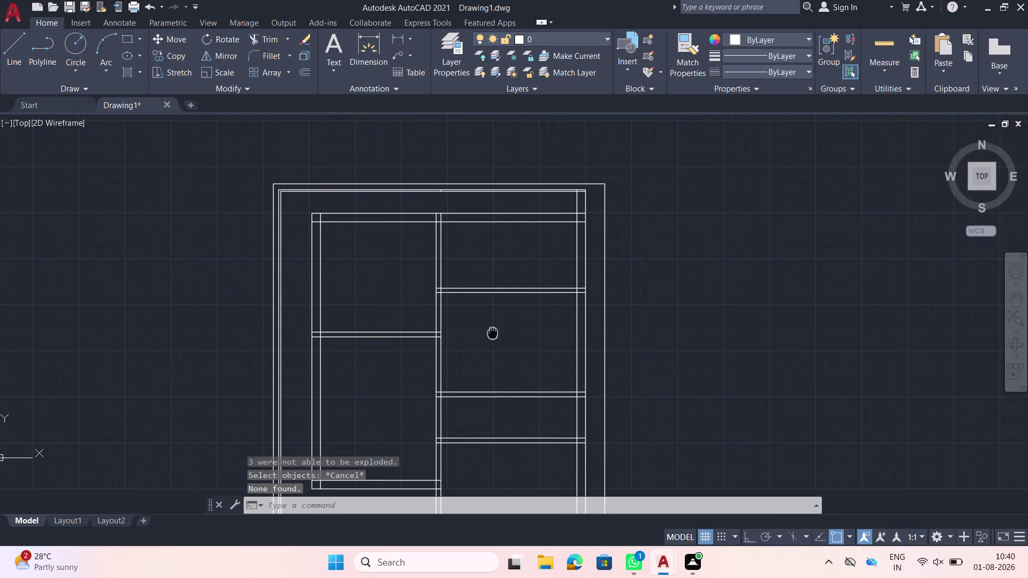
click(456, 47)
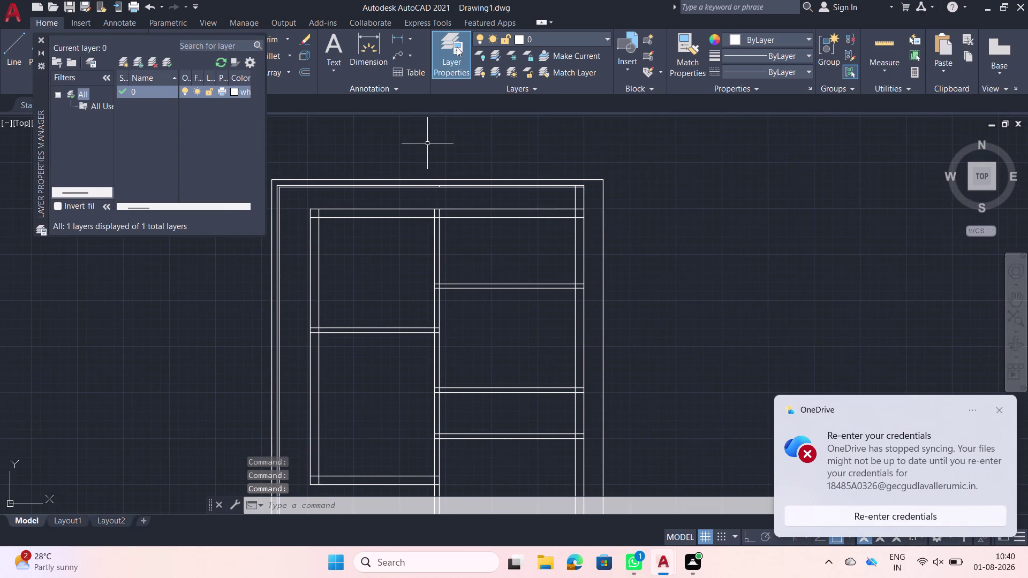
key(Escape)
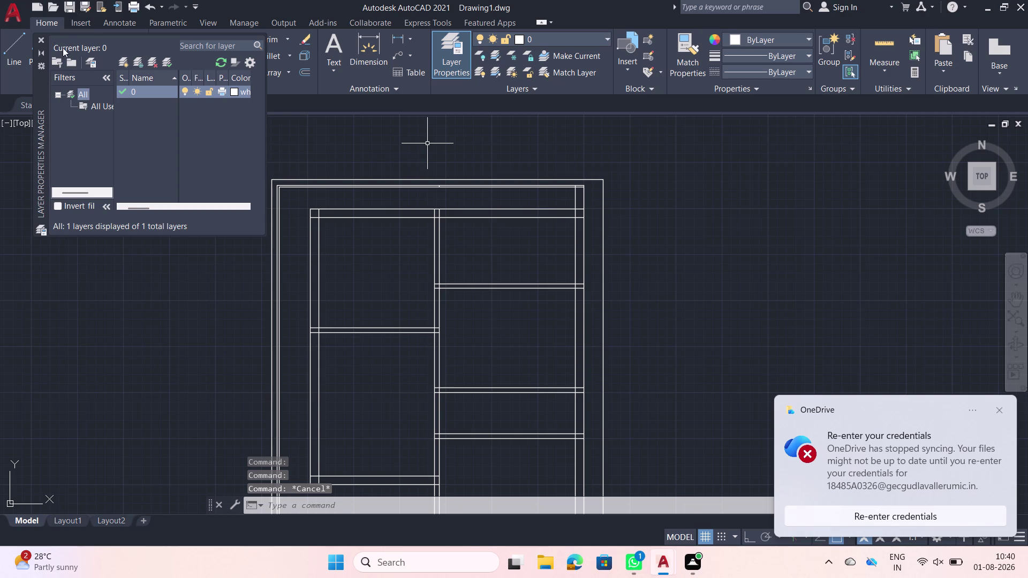
click(41, 39)
text(tr)
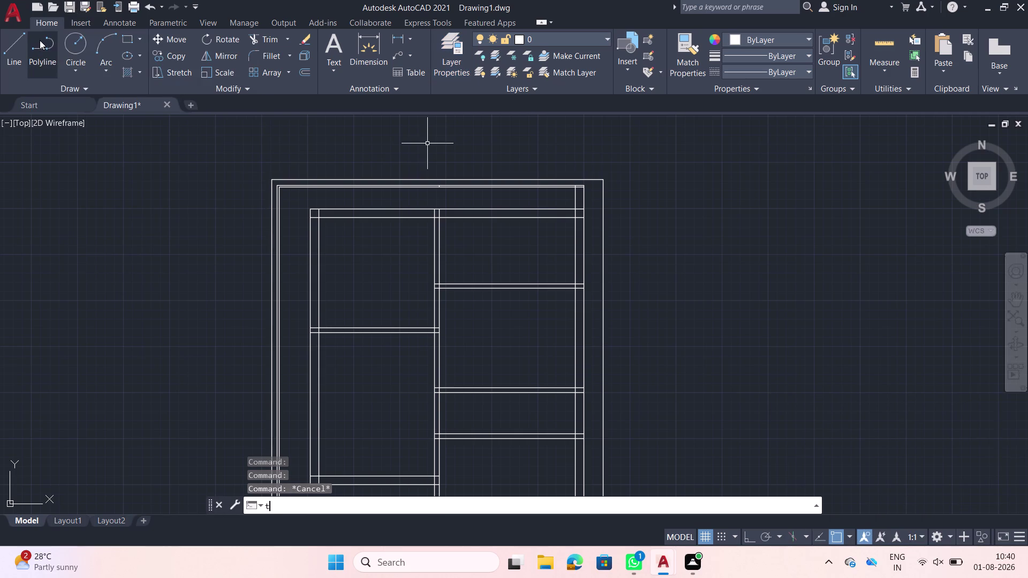
Fence-trim the overlapping partition line ends at the first right-wall junction.
key(space)
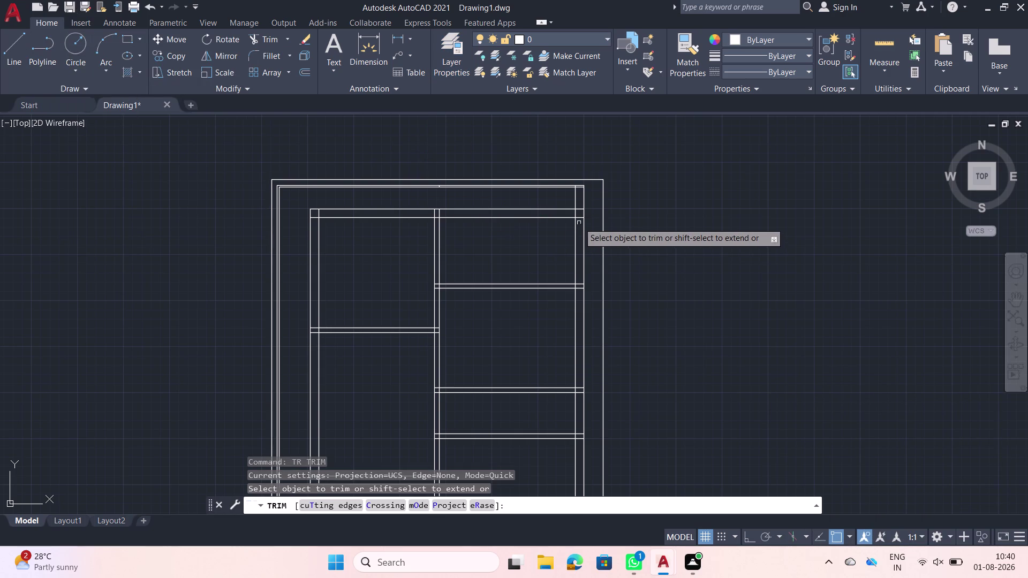
scroll(up, 3)
click(571, 160)
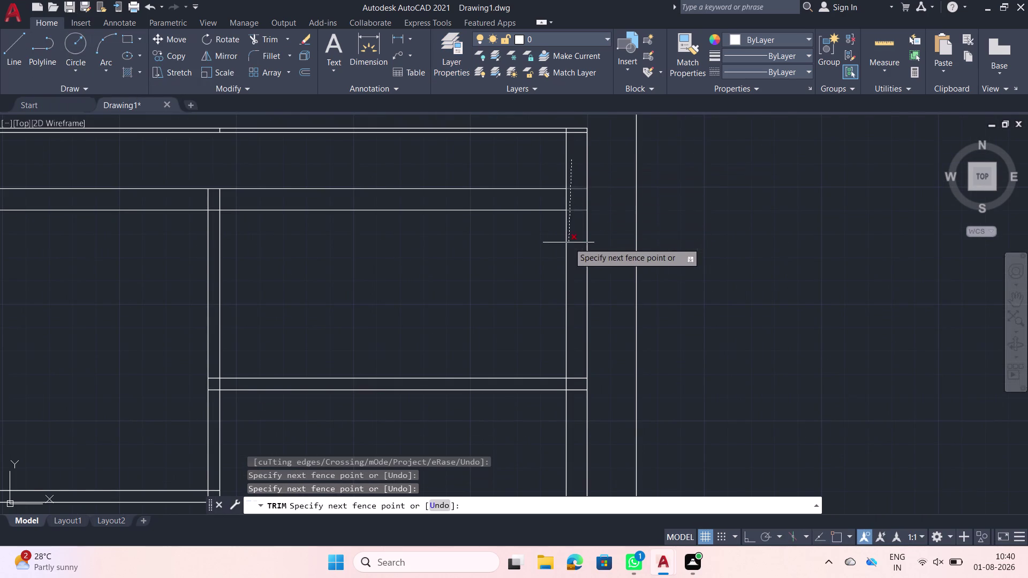
click(577, 396)
scroll(down, 3)
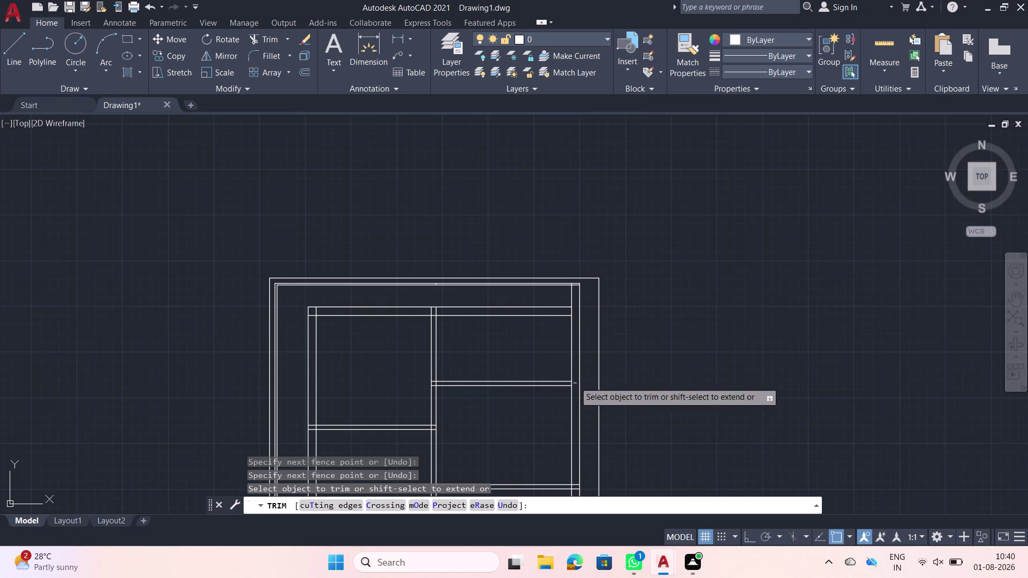
Fence-trim the partition end further along the right wall, then end trimming.
middle_drag(574, 382, 503, 249)
scroll(up, 3)
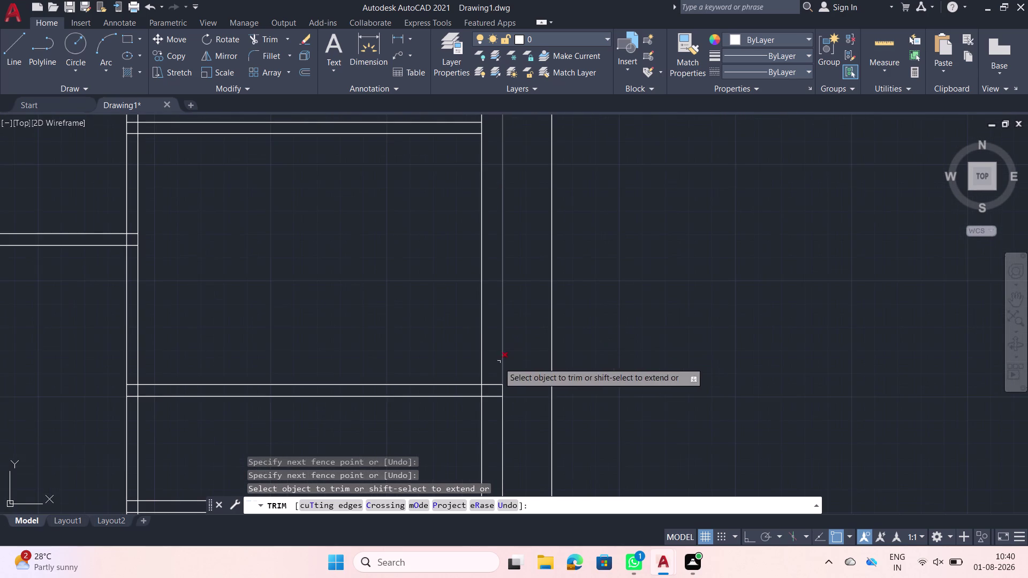
middle_drag(497, 363, 477, 243)
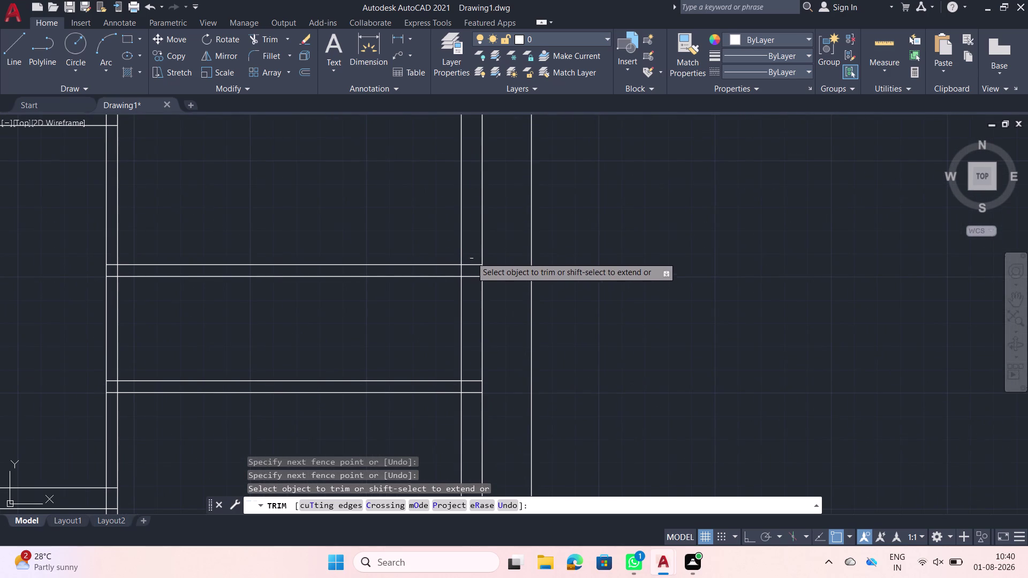
click(473, 256)
click(471, 397)
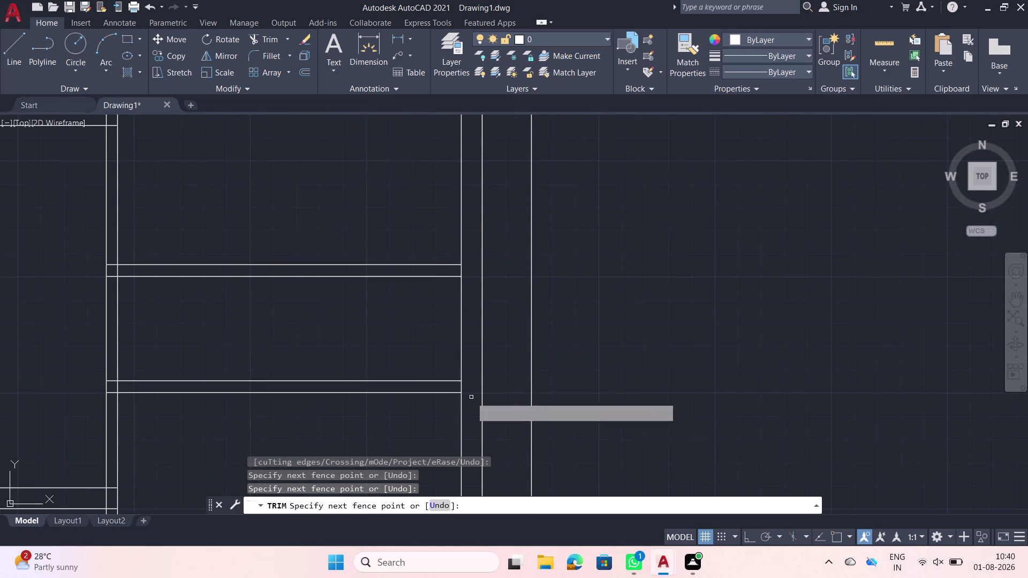
scroll(down, 3)
middle_drag(424, 343, 419, 235)
scroll(down, 3)
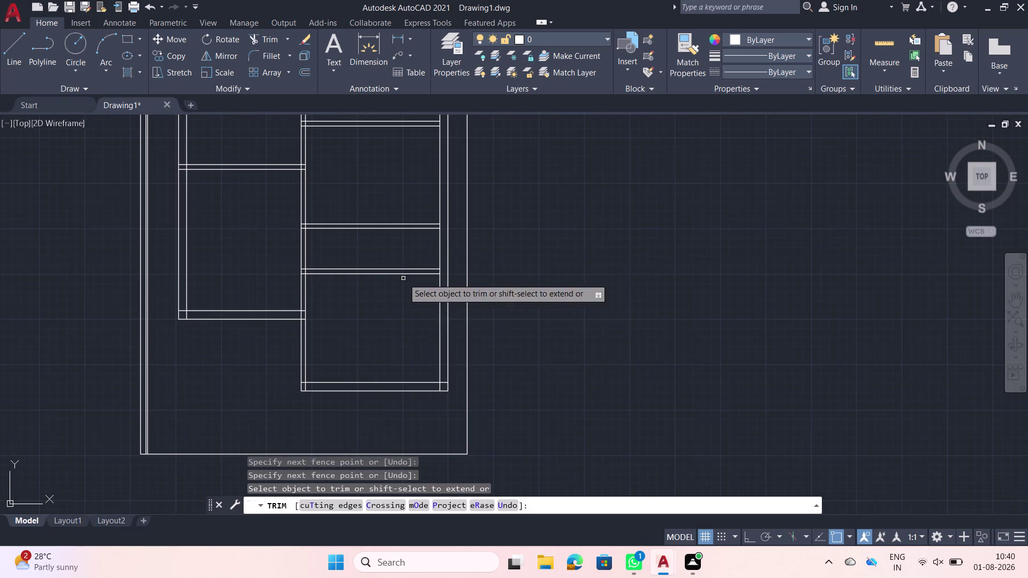
middle_drag(395, 352, 600, 359)
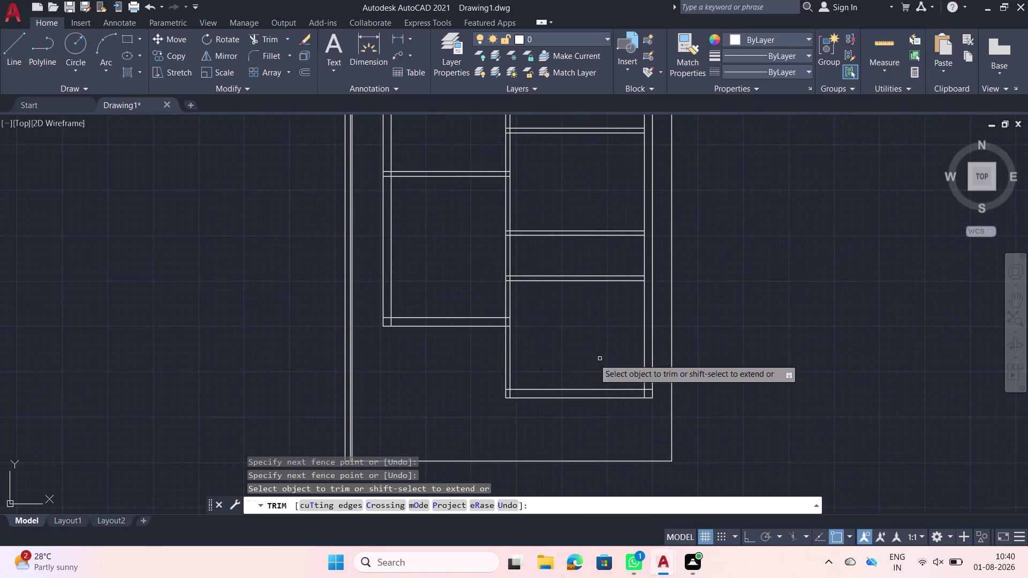
middle_drag(460, 281, 461, 330)
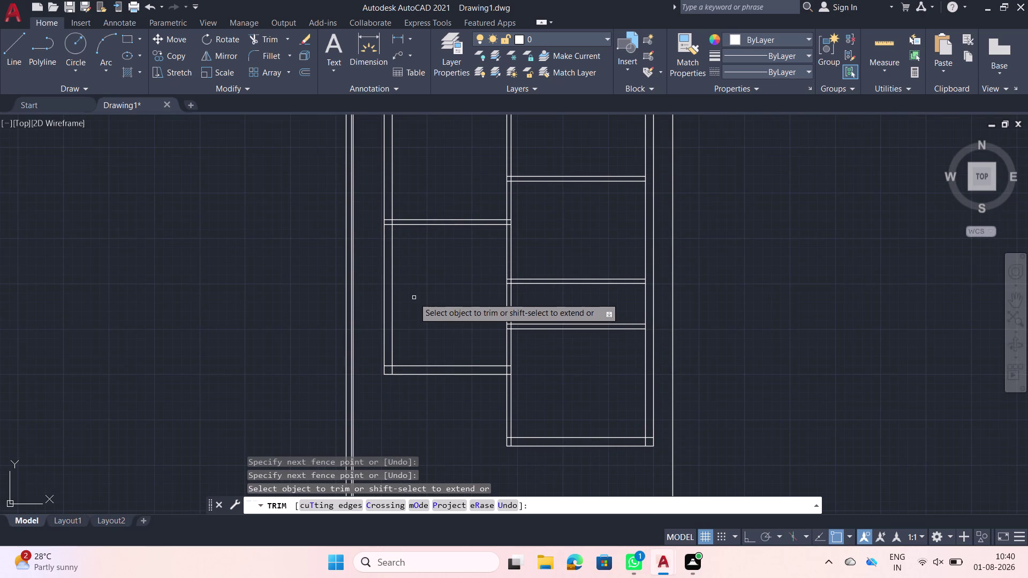
key(Escape)
middle_drag(410, 293, 402, 363)
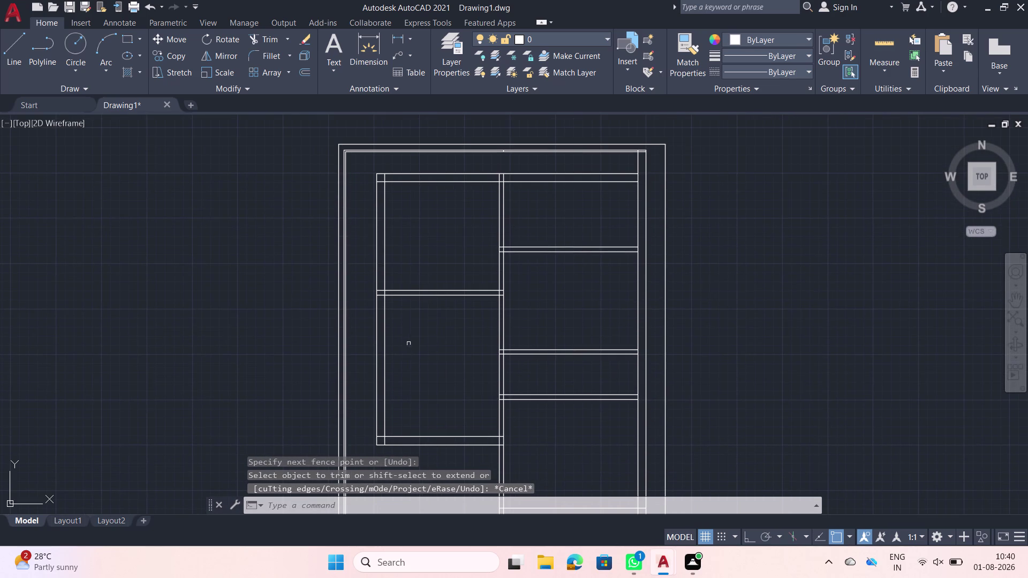
middle_drag(396, 340, 381, 296)
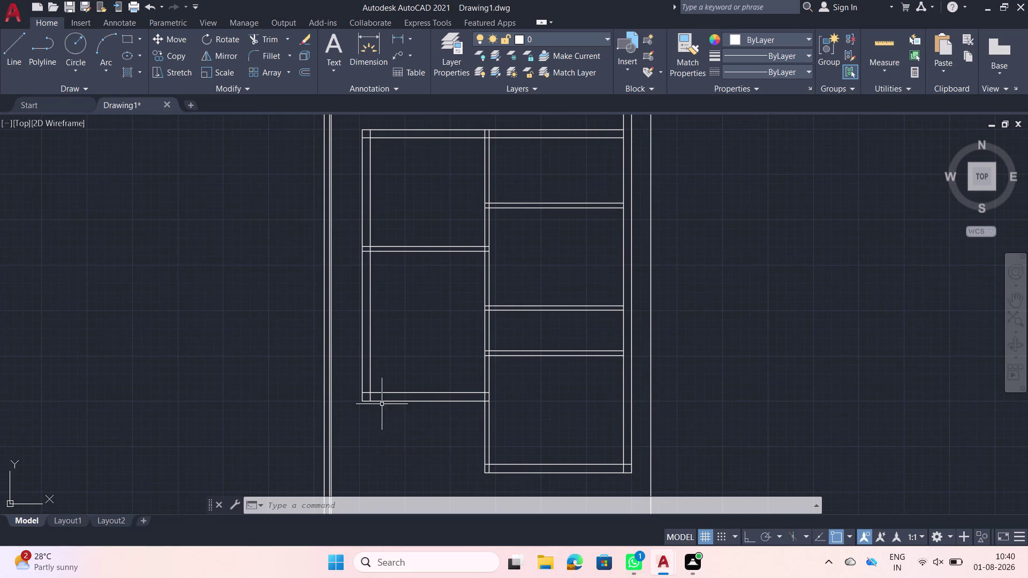
scroll(up, 3)
scroll(down, 3)
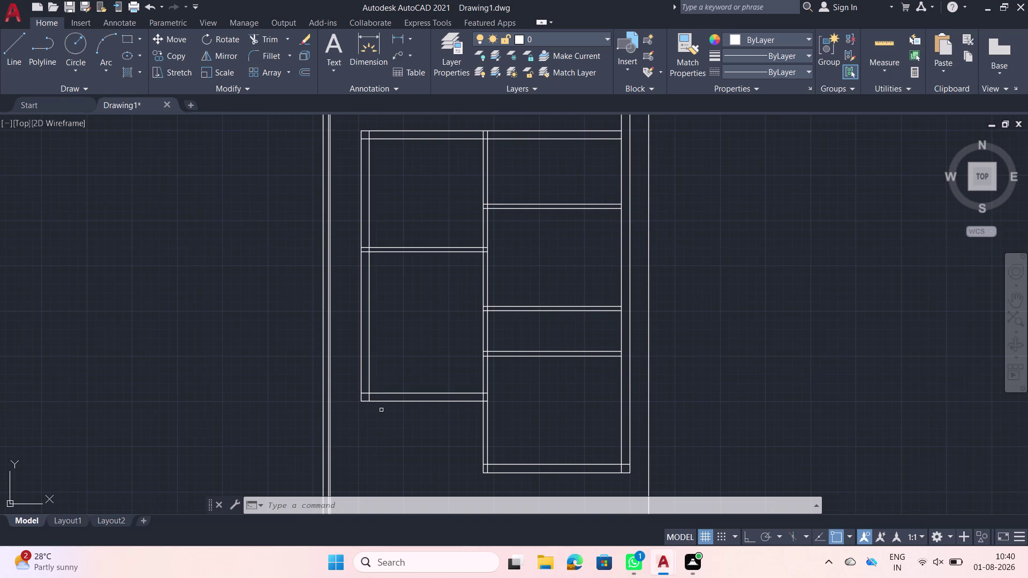
middle_drag(384, 416, 379, 389)
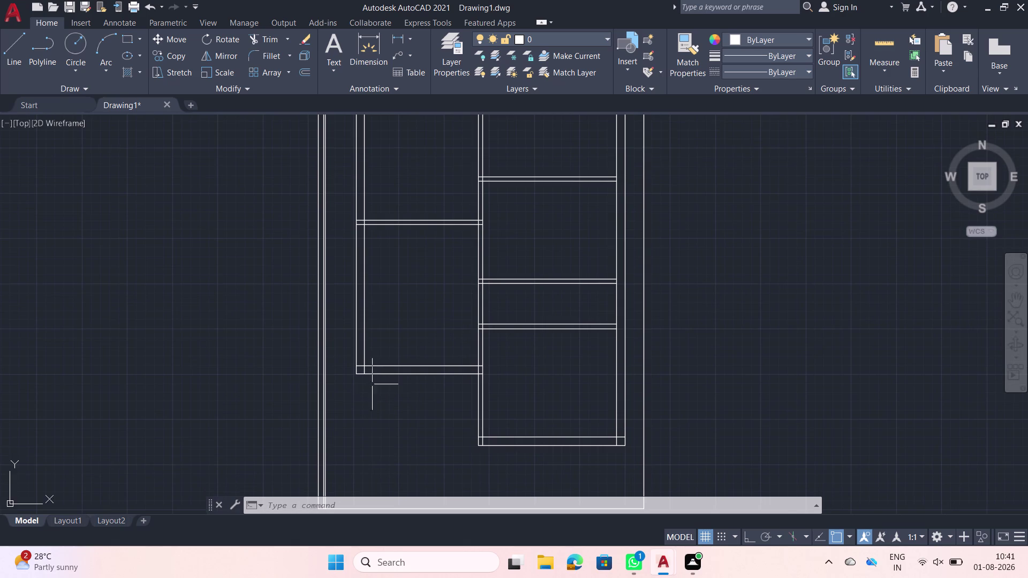
scroll(up, 3)
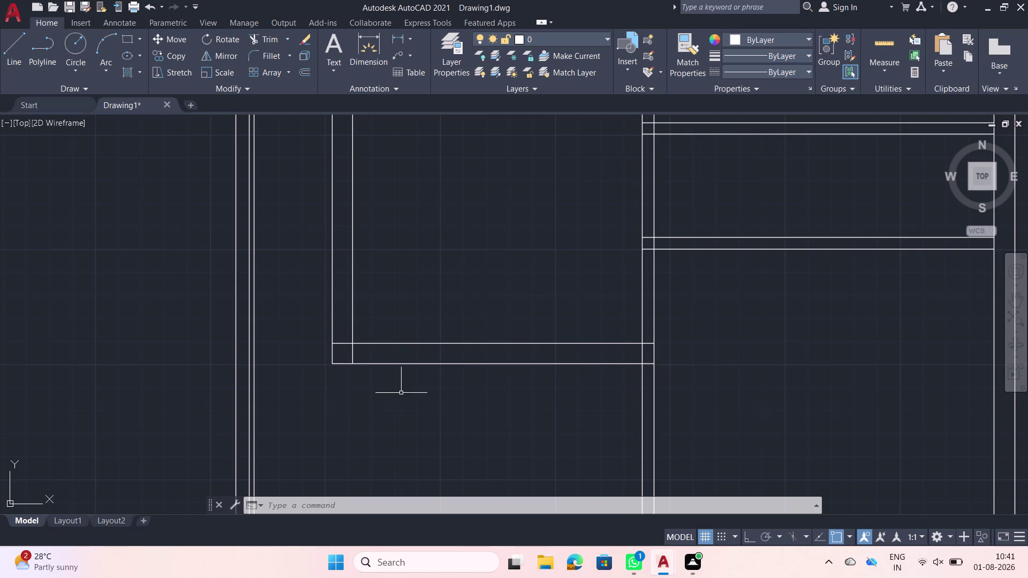
click(444, 381)
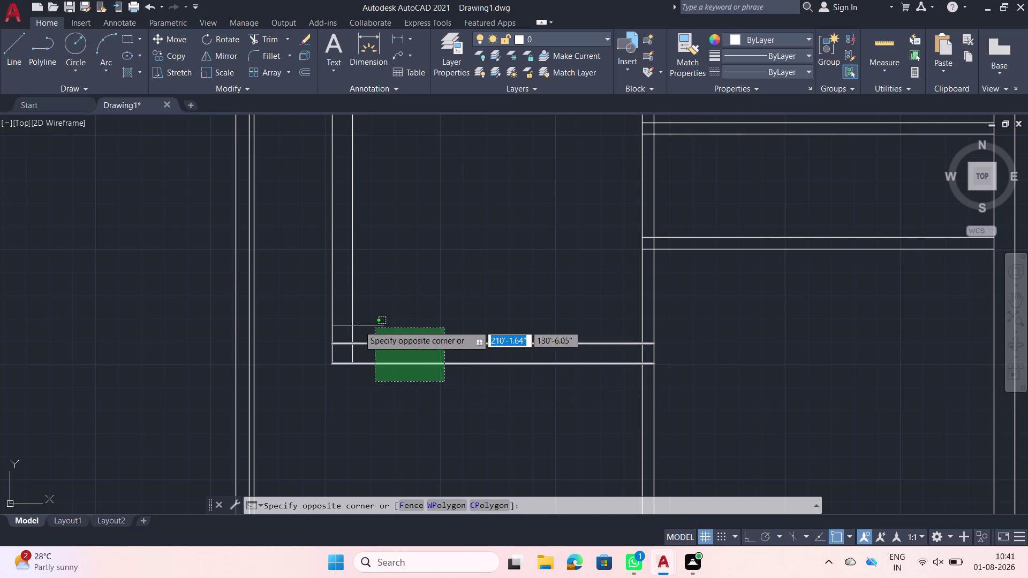
click(331, 319)
text(ex)
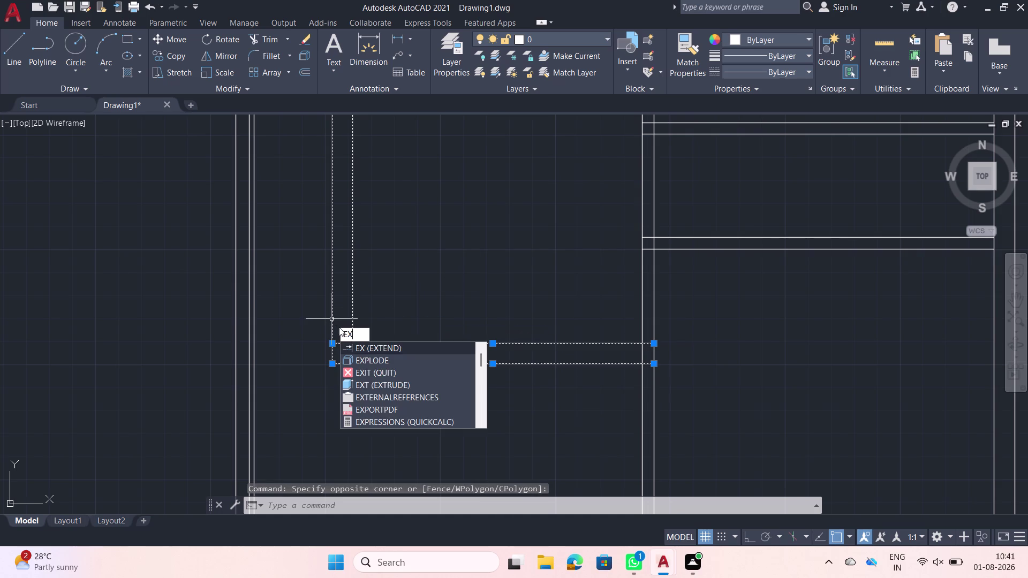
click(388, 360)
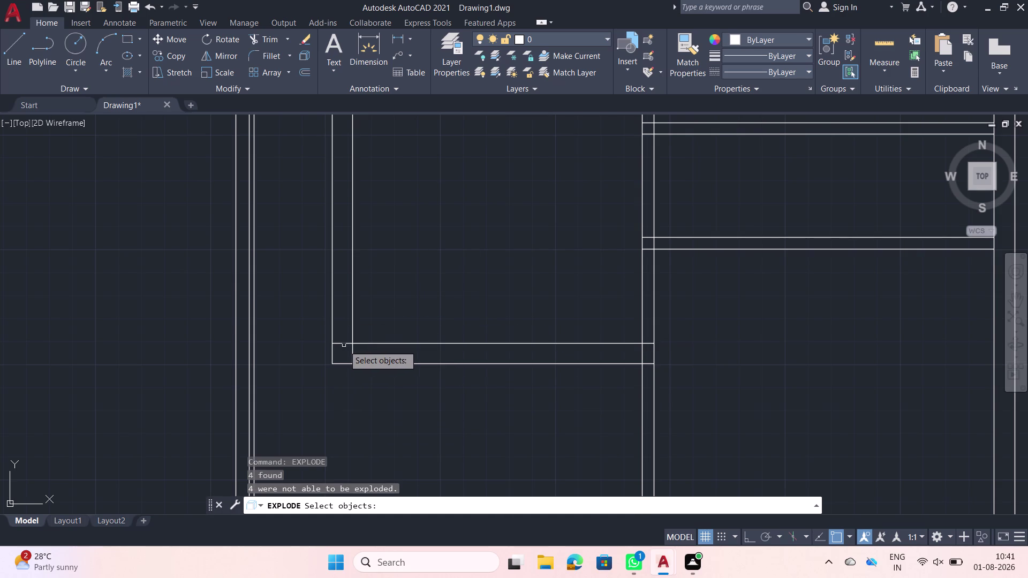
key(Escape)
click(353, 354)
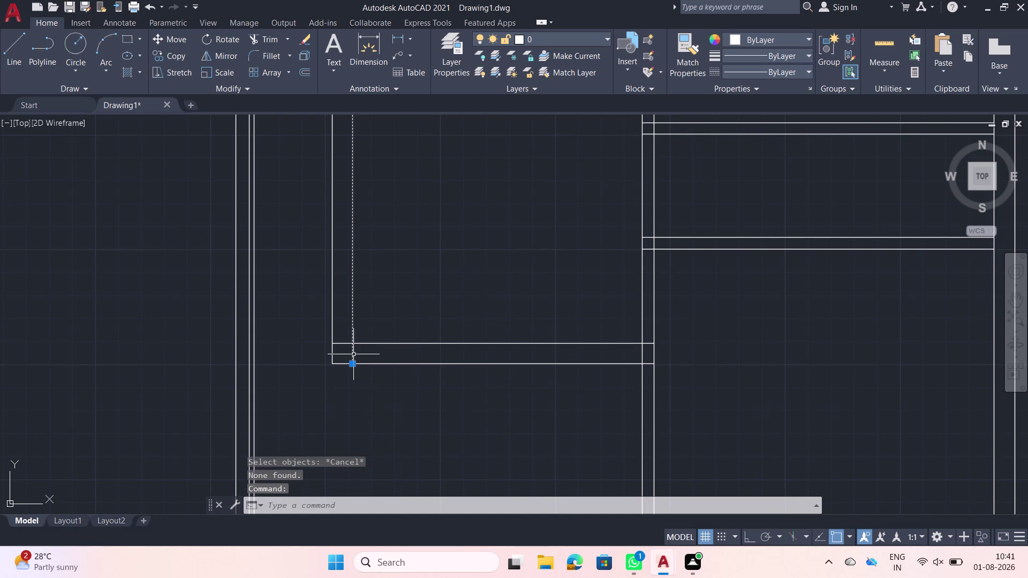
scroll(down, 3)
key(Escape)
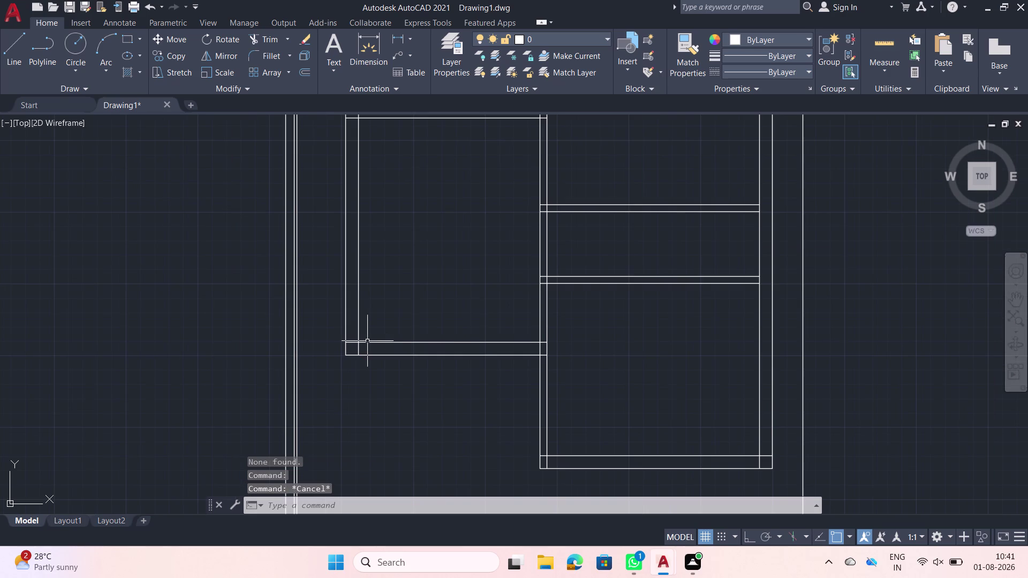
scroll(up, 3)
click(392, 368)
click(358, 312)
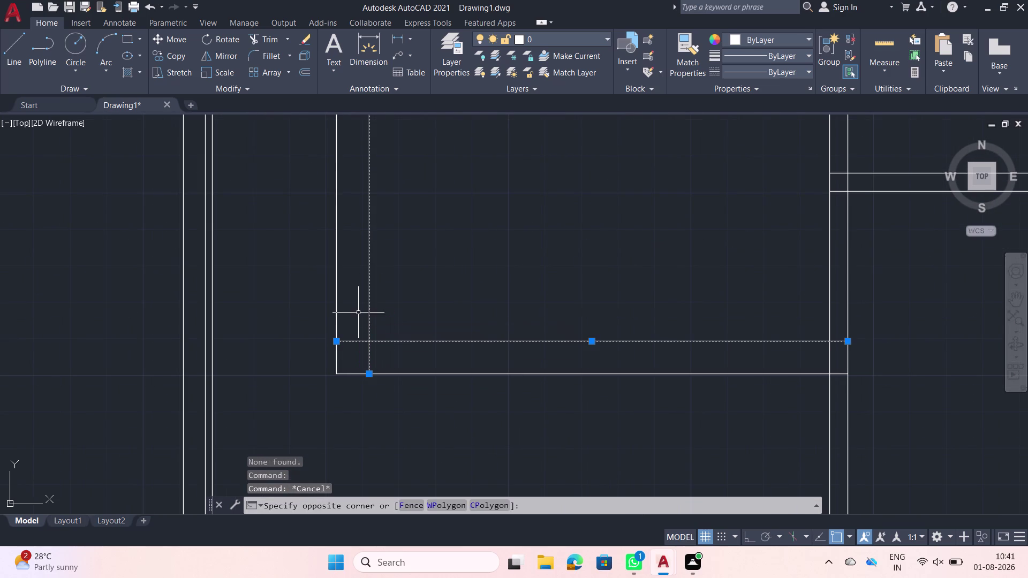
text(ex)
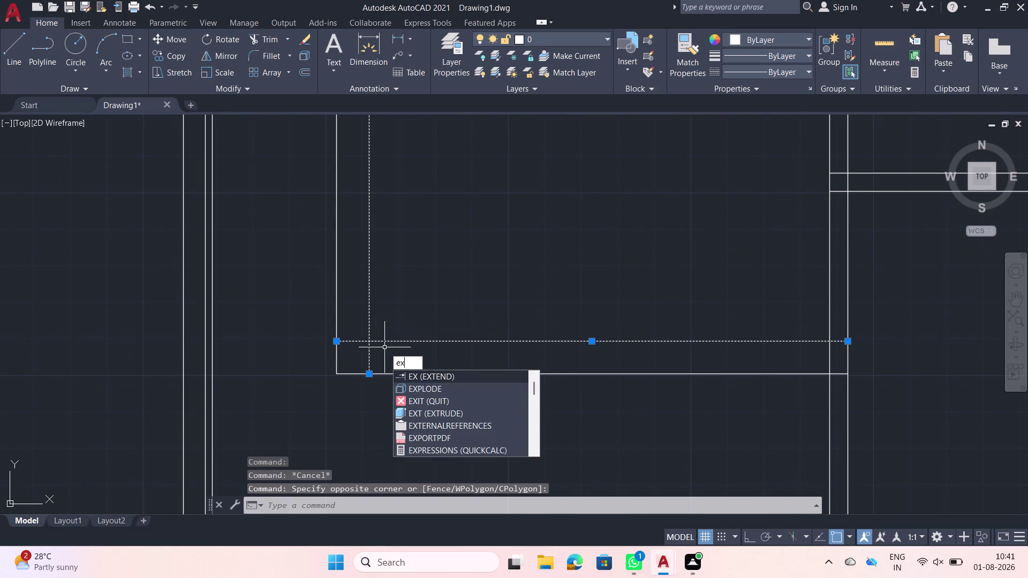
click(416, 388)
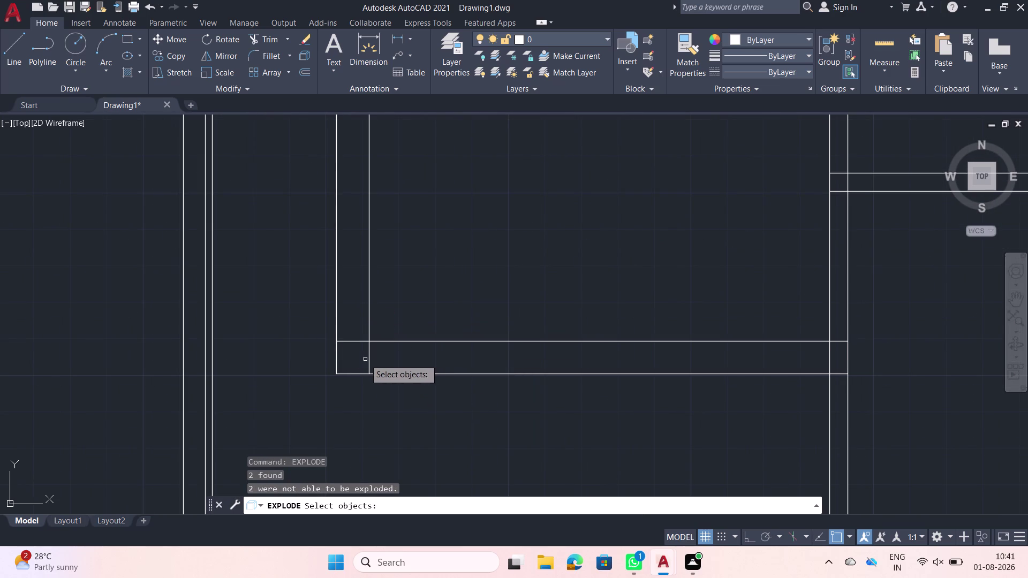
key(Escape)
click(372, 361)
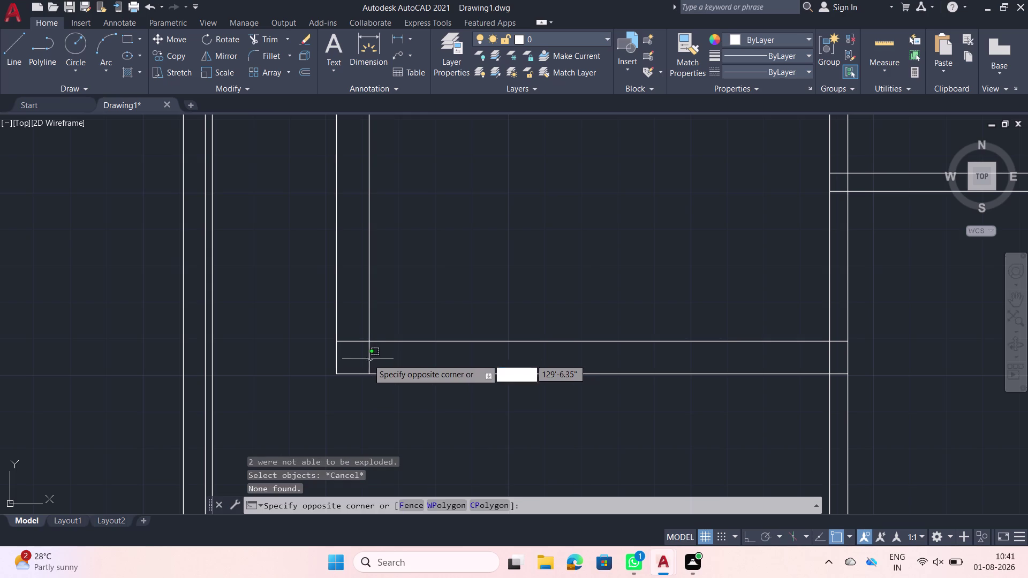
click(365, 358)
key(Escape)
click(395, 357)
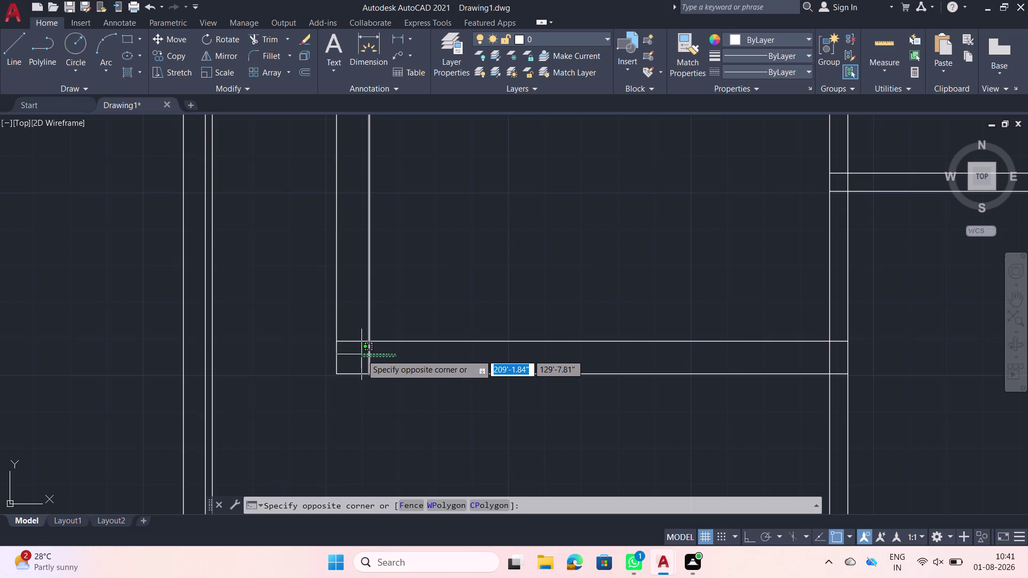
click(369, 357)
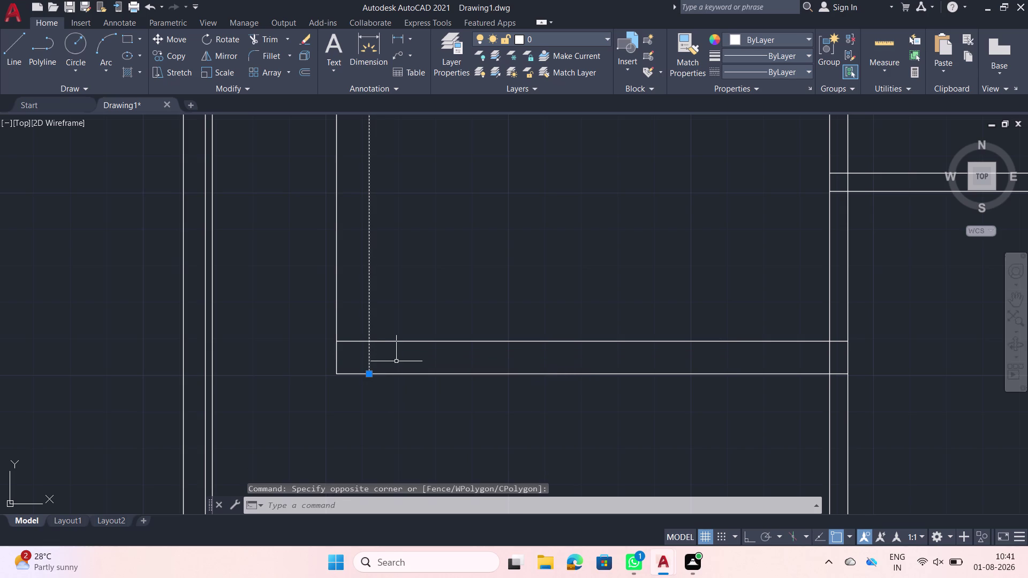
text(pff)
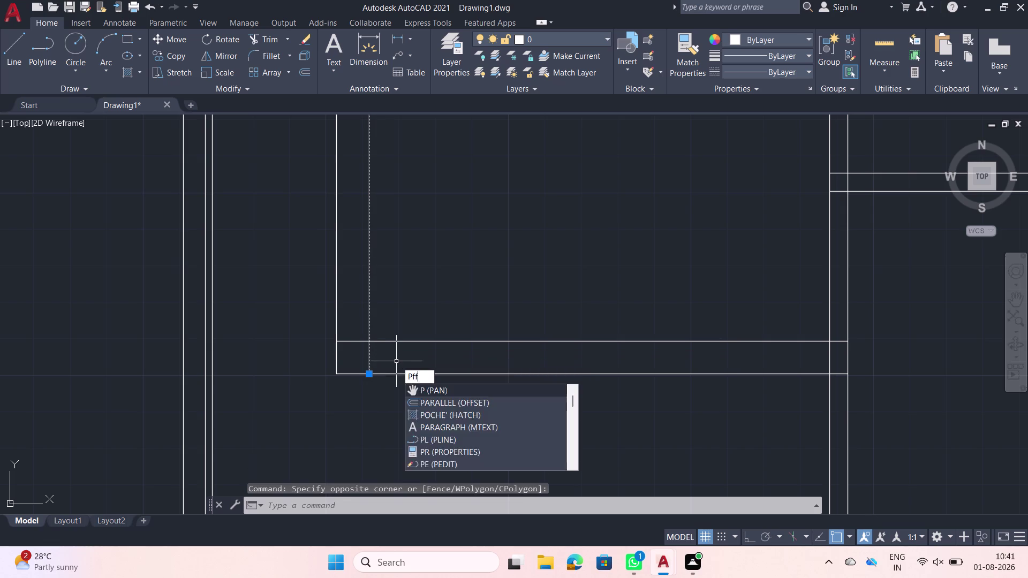
Undo the mistyped command.
key(space)
scroll(down, 3)
scroll(down, 3)
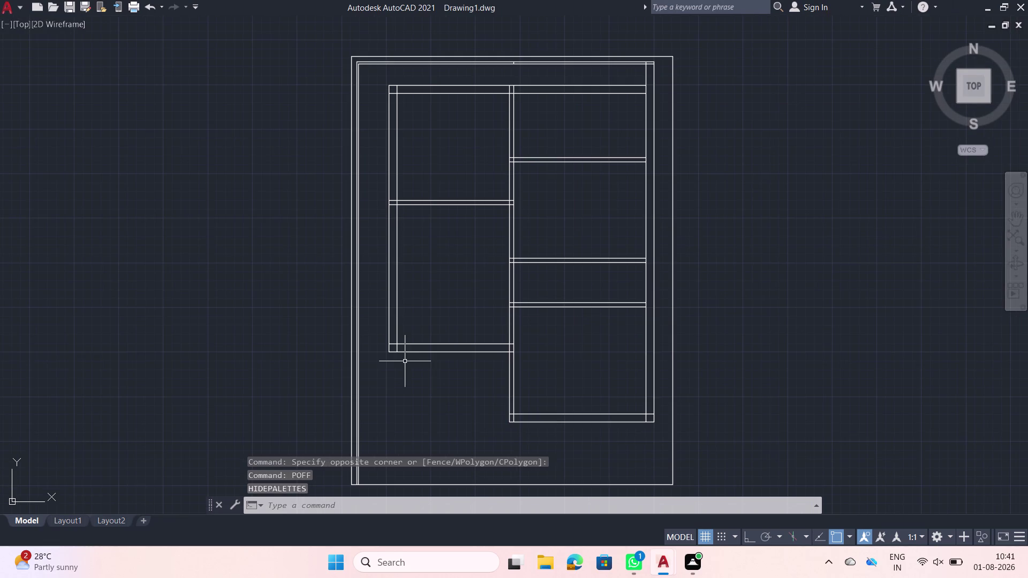
scroll(up, 3)
key(ctrl+z)
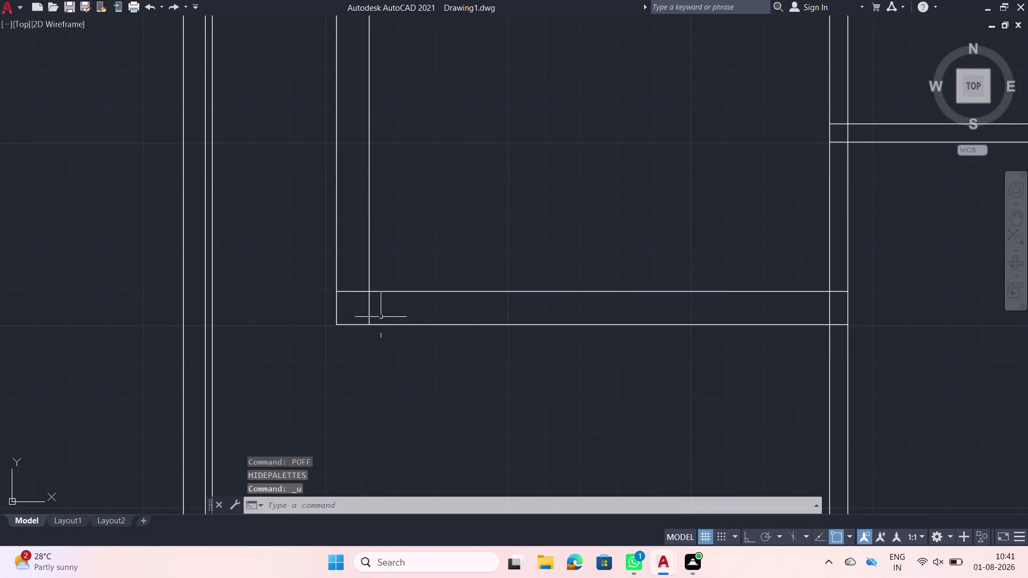
scroll(up, 3)
Offset the vertical partition line 9 inches to the right.
click(381, 317)
click(310, 289)
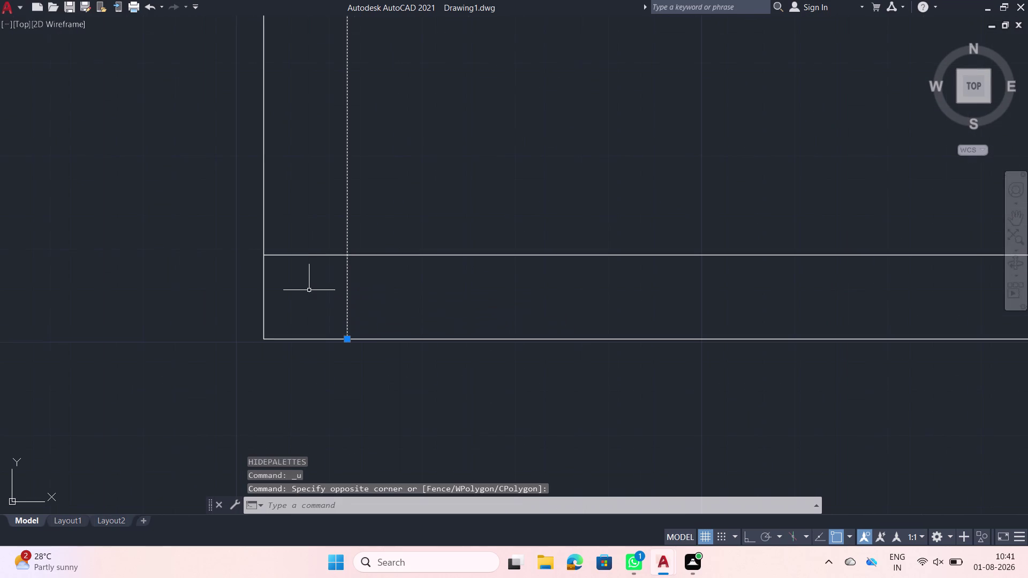
text(off)
key(space)
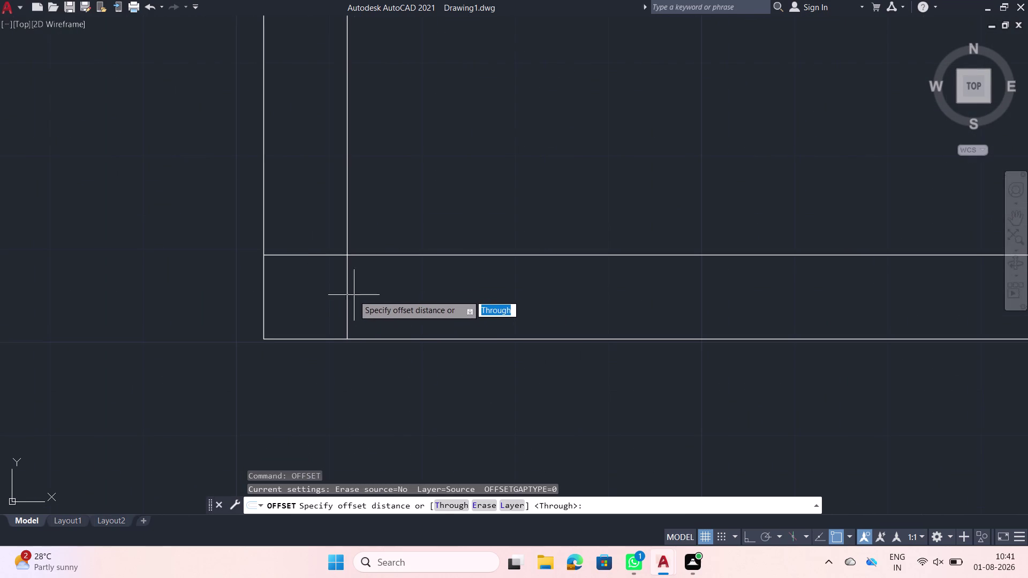
click(346, 293)
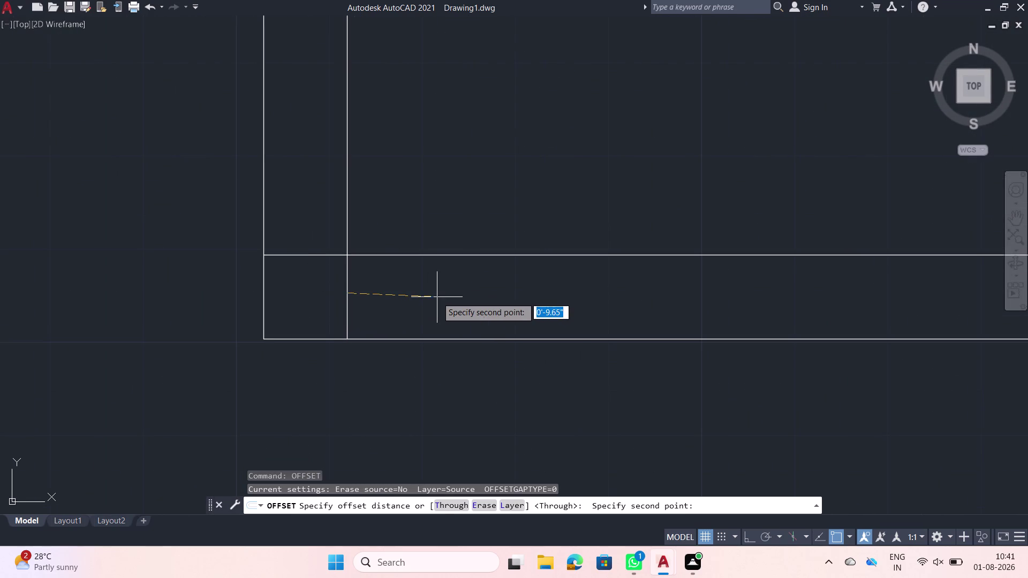
key(9)
key(Return)
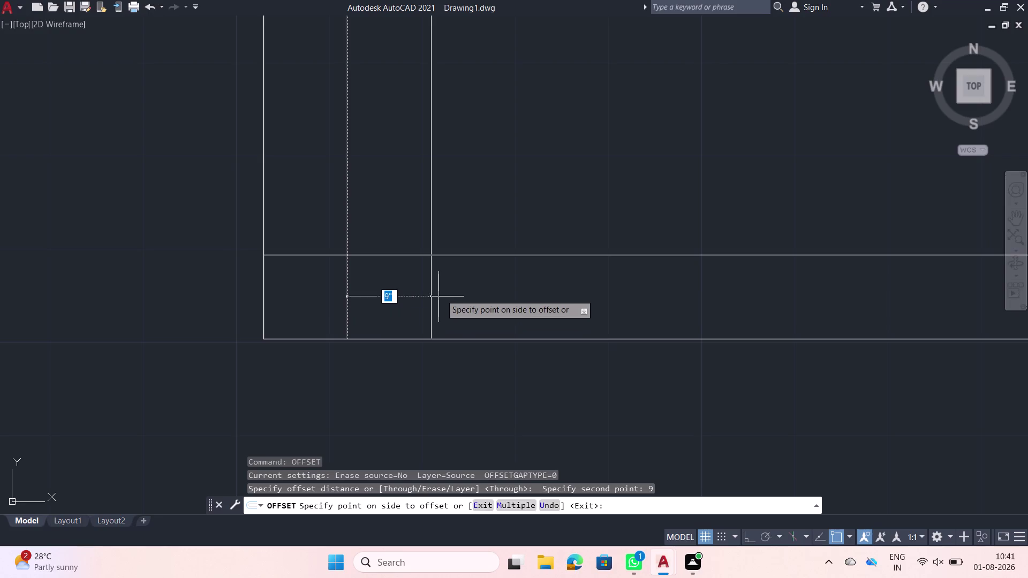
click(440, 295)
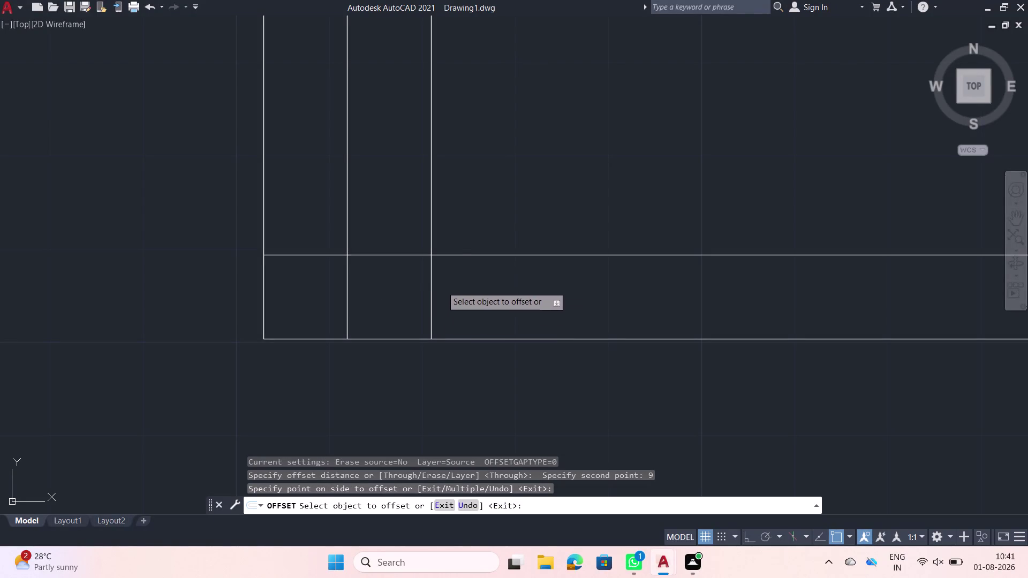
key(Escape)
Fence-trim the wall lines crossing near the new offset line.
text(tr)
key(space)
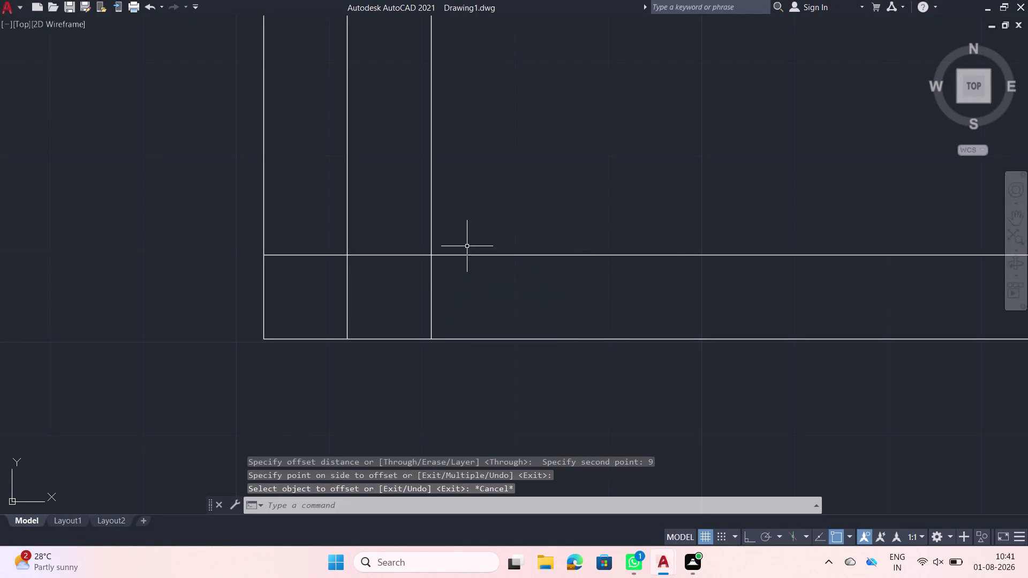
click(463, 242)
click(422, 220)
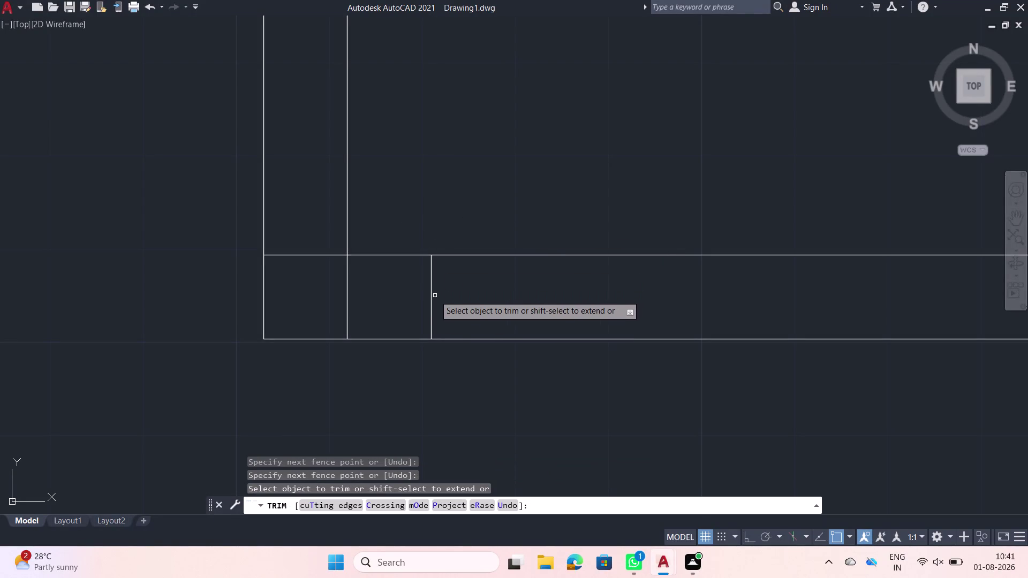
key(Escape)
Add a thin jamb line offset 2 inches from the new vertical line.
click(430, 296)
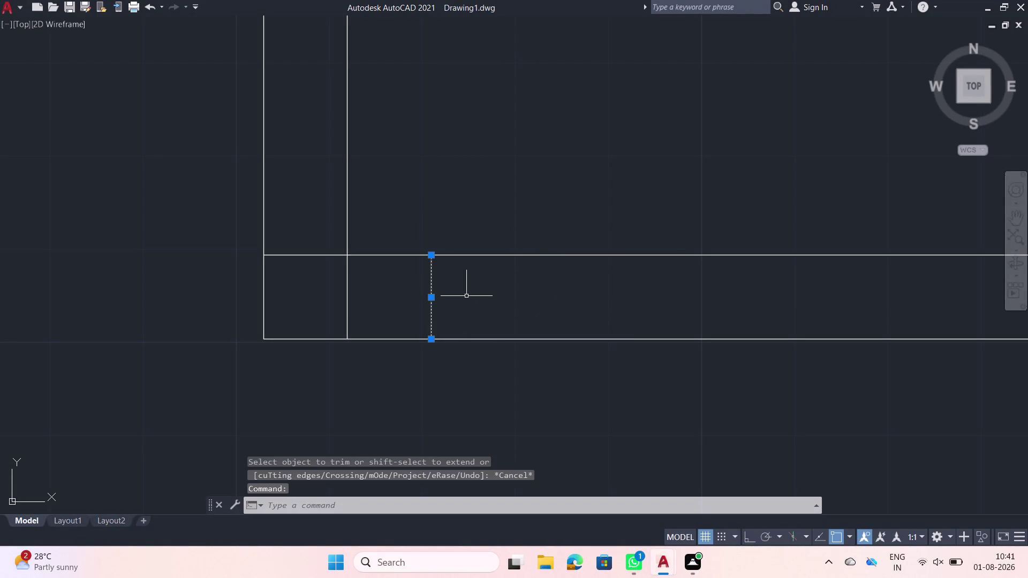
text(off)
key(space)
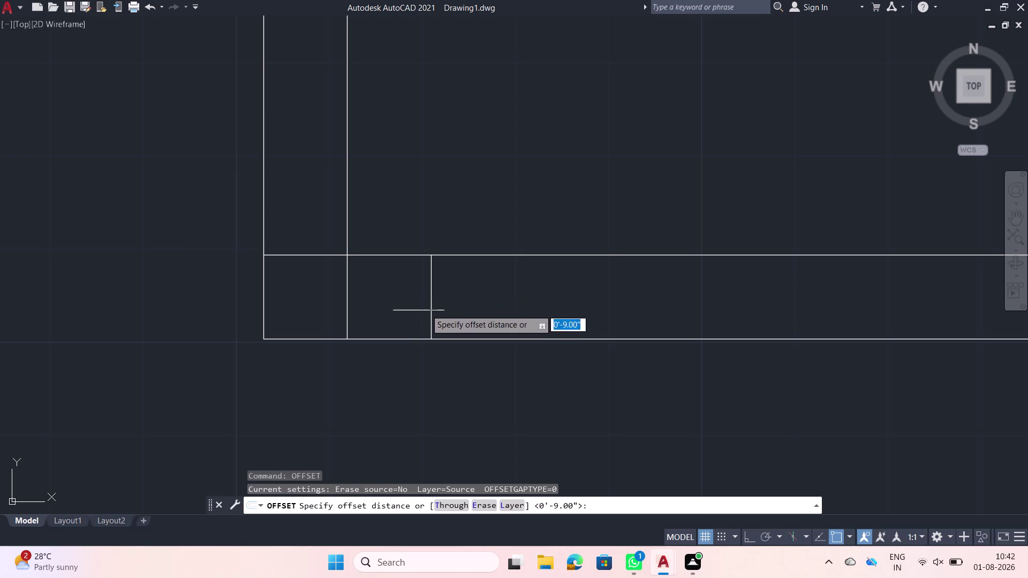
click(430, 306)
key(2)
key(Return)
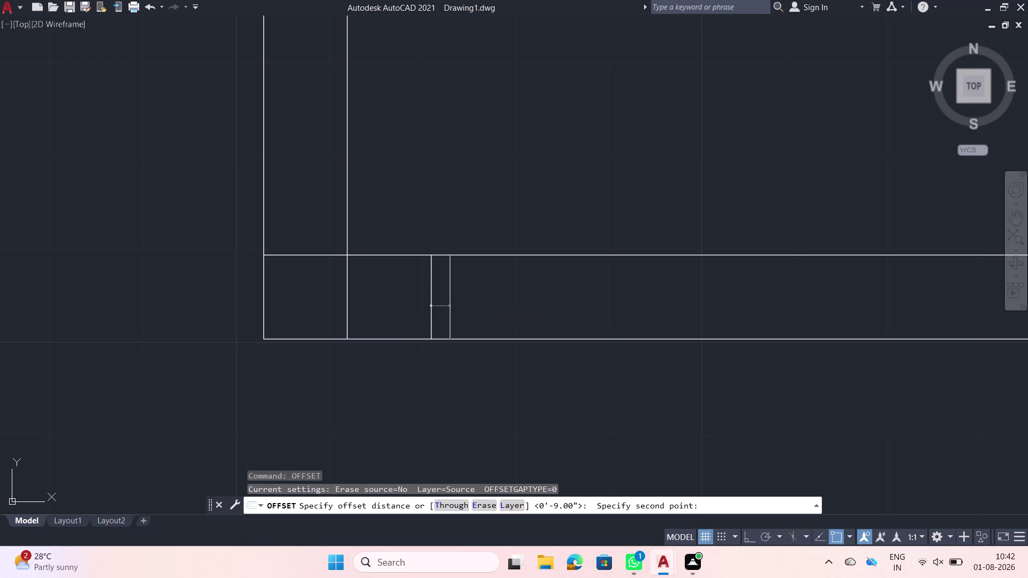
click(475, 304)
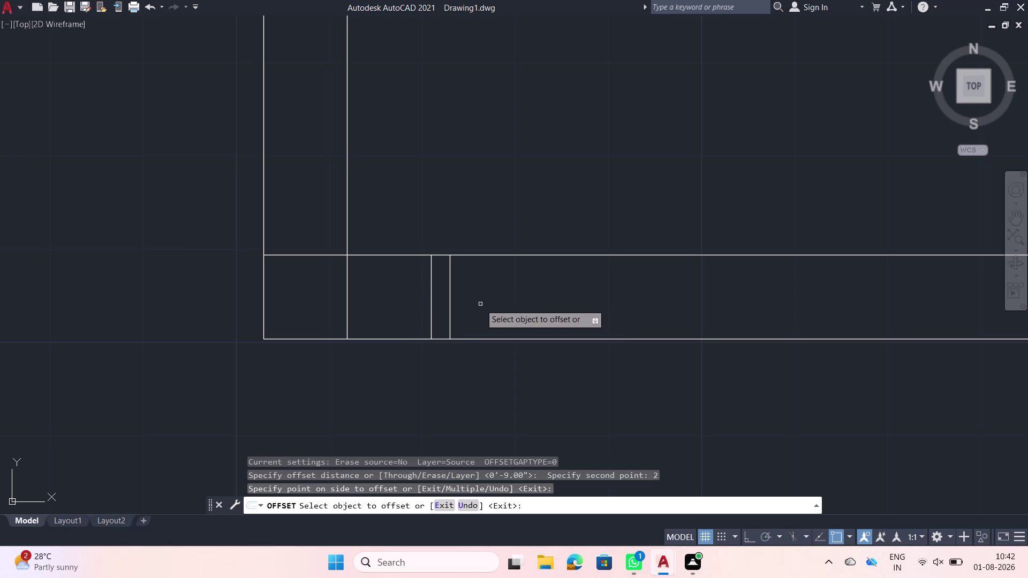
Offset the jamb line another 4 feet to mark the far side of the door.
click(449, 309)
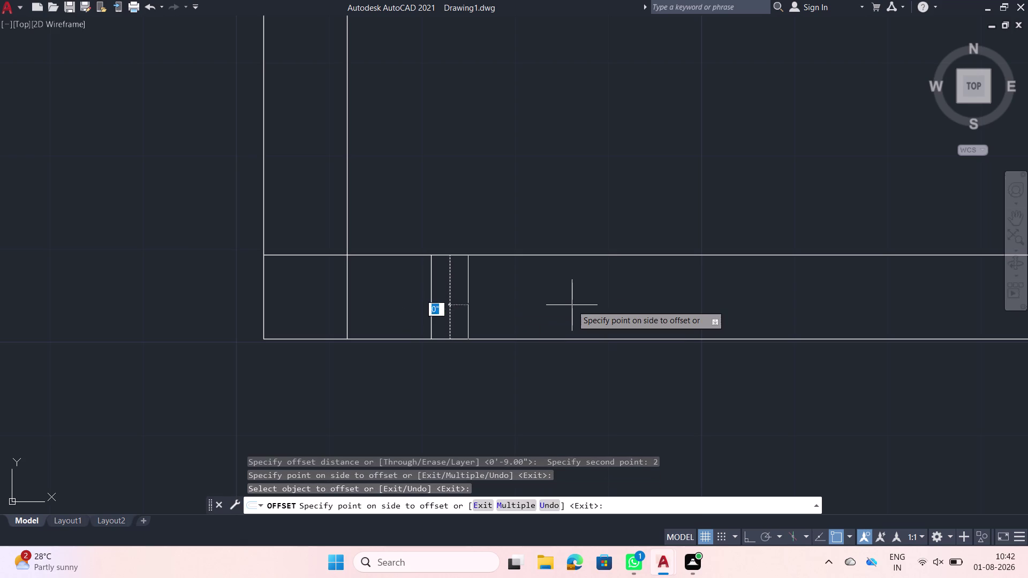
text(4')
key(Return)
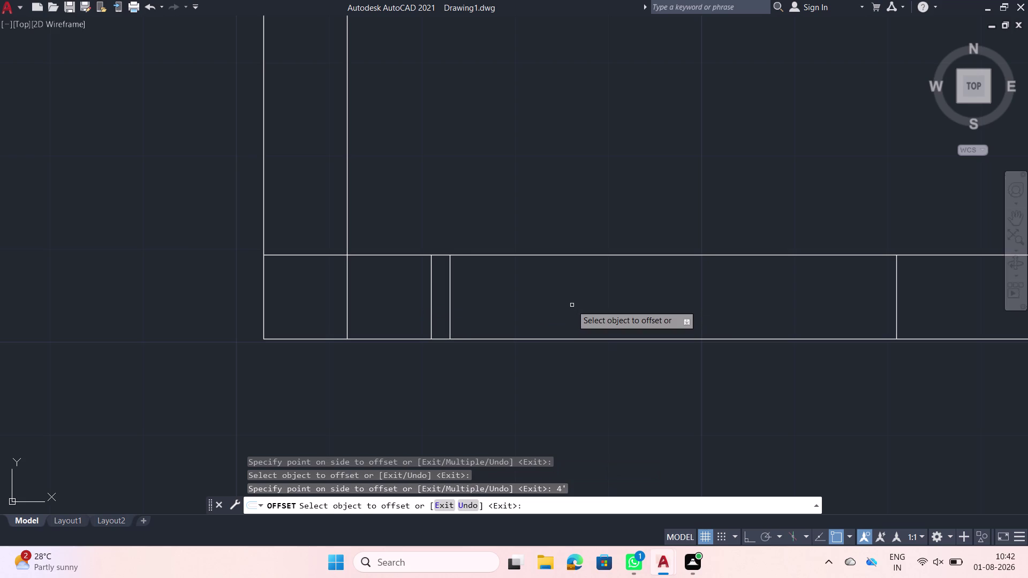
scroll(down, 3)
key(Escape)
text(tr)
key(space)
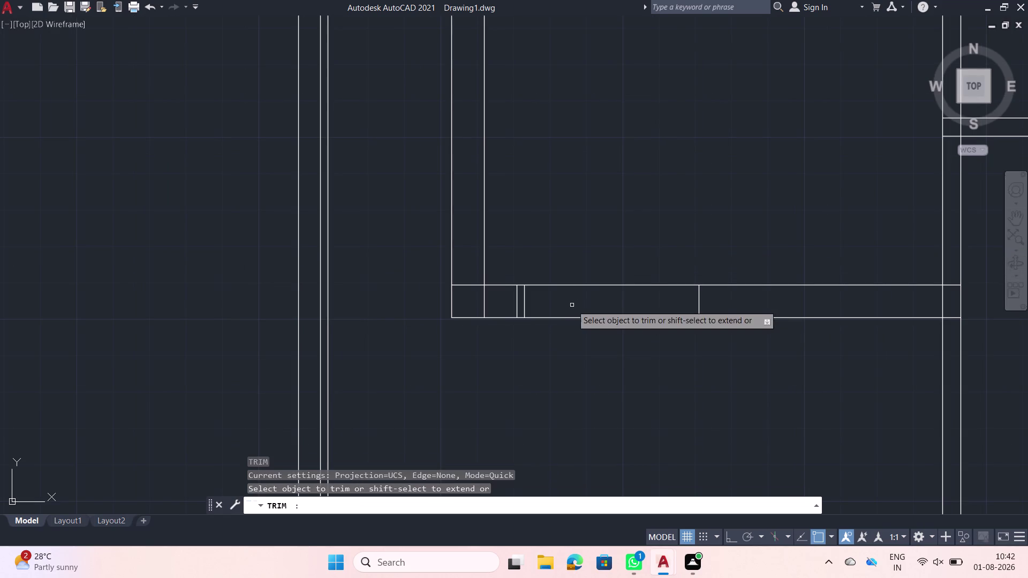
Trim the wall lines between the opening lines and the leftover pieces inside the opening.
click(573, 338)
click(581, 268)
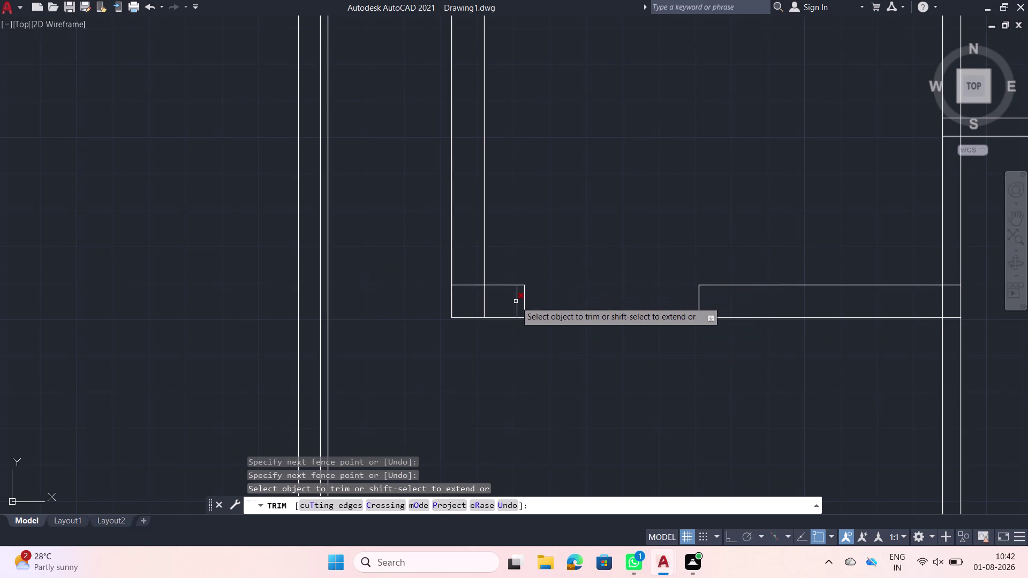
click(515, 301)
click(505, 301)
click(467, 278)
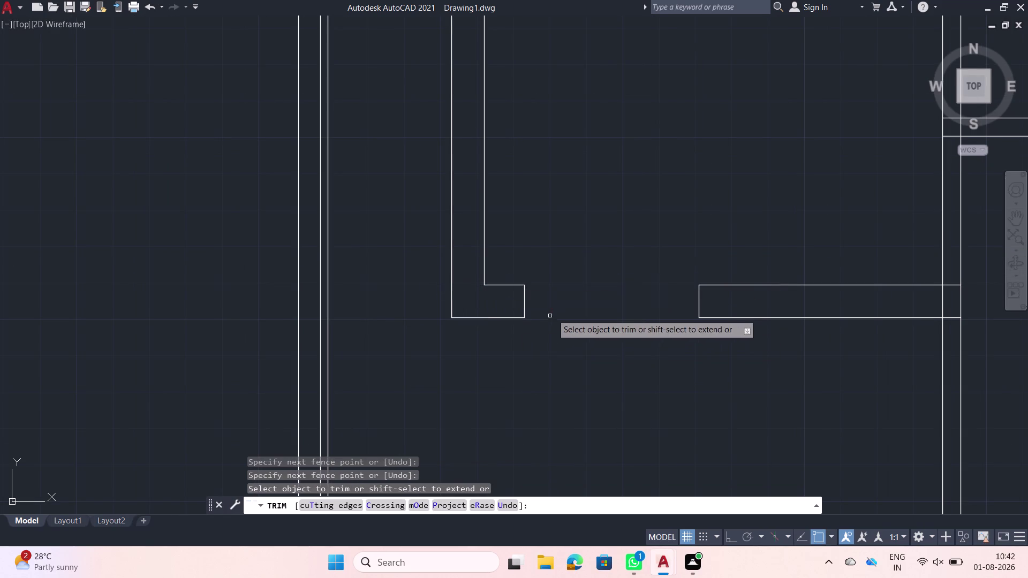
scroll(down, 3)
middle_drag(563, 313, 420, 336)
scroll(up, 3)
scroll(down, 3)
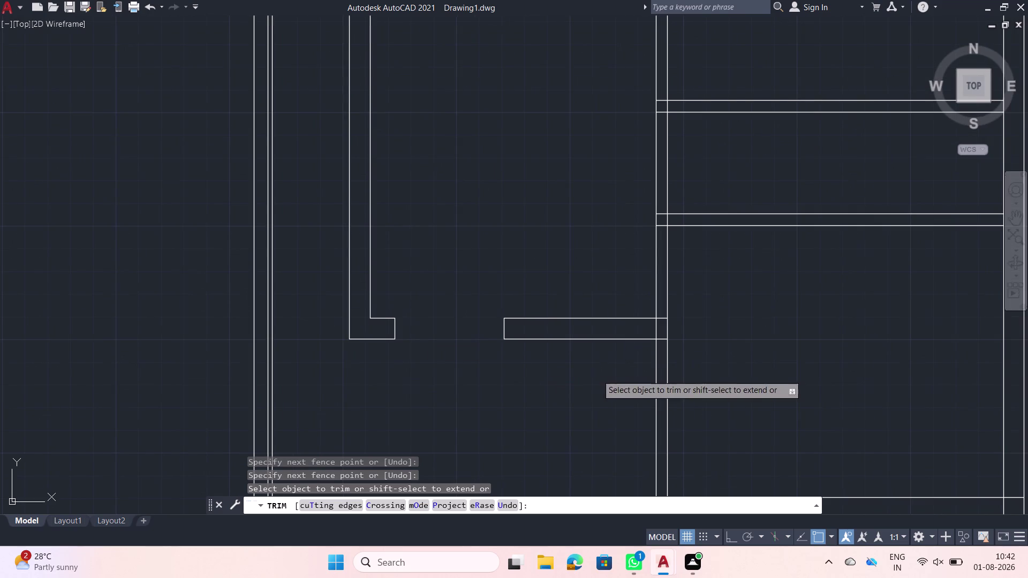
middle_drag(602, 370, 420, 389)
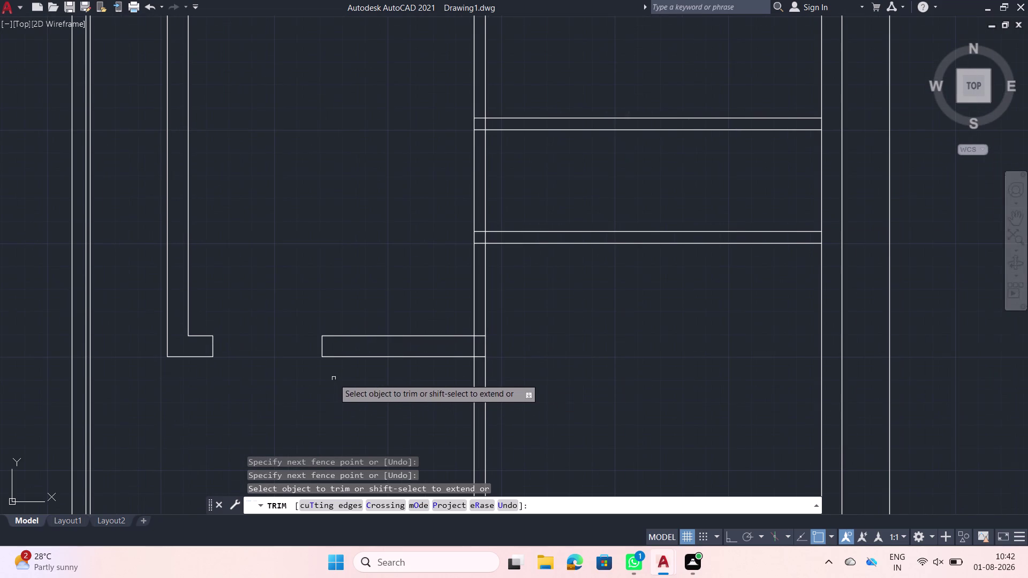
middle_drag(333, 378, 336, 415)
scroll(up, 3)
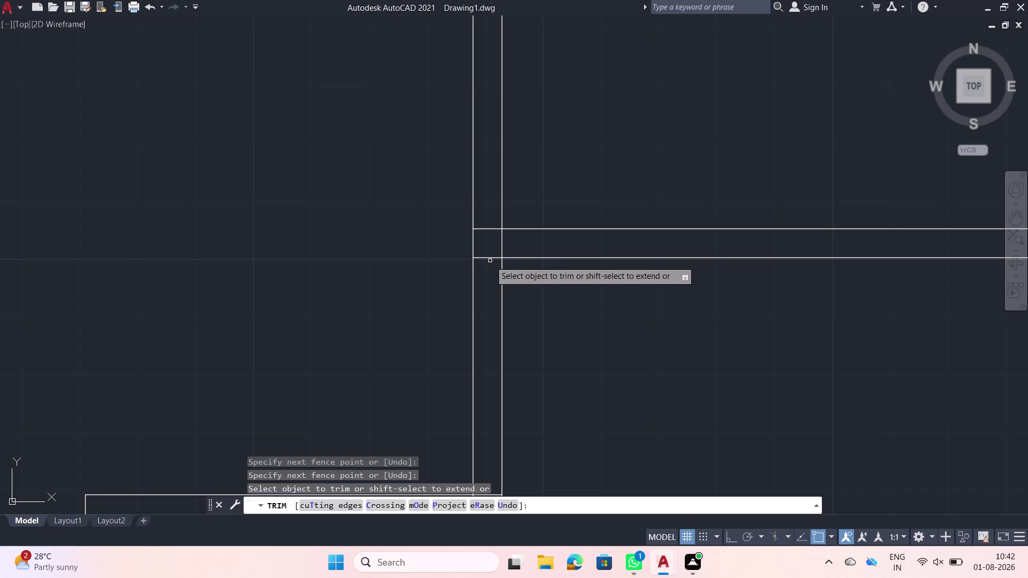
Undo a mistaken trim at the wall junction and restart TRIM.
click(490, 259)
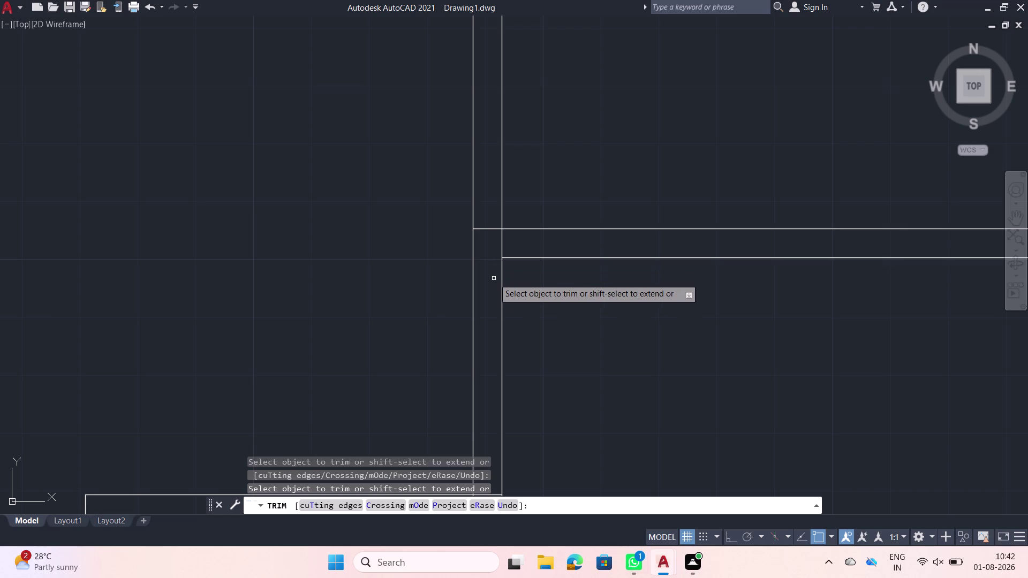
key(Escape)
key(ctrl+z)
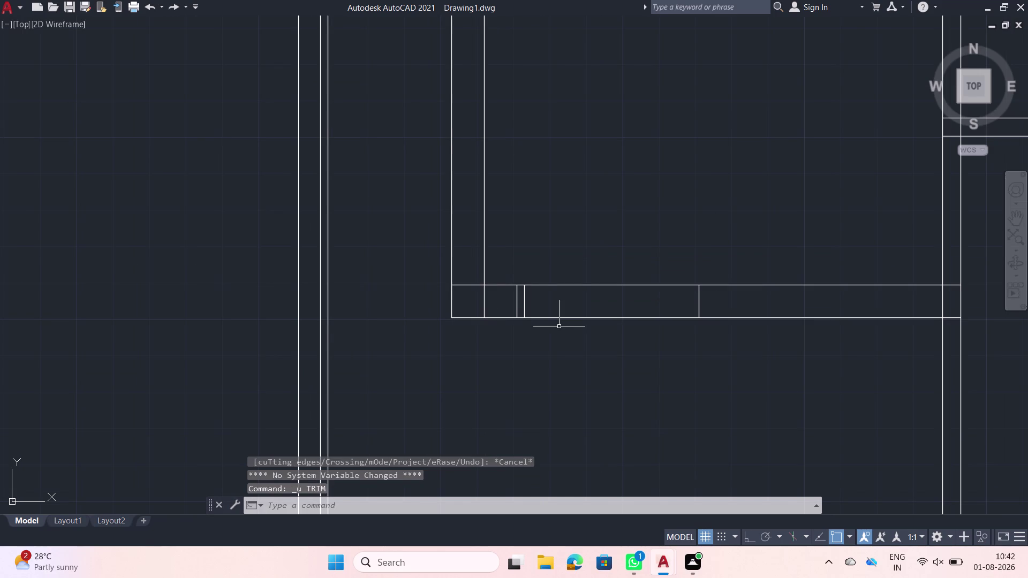
key(t)
text(r)
key(space)
Cut the crossing wall lines out of the opening and remove the leftover corner stubs.
click(566, 336)
click(551, 251)
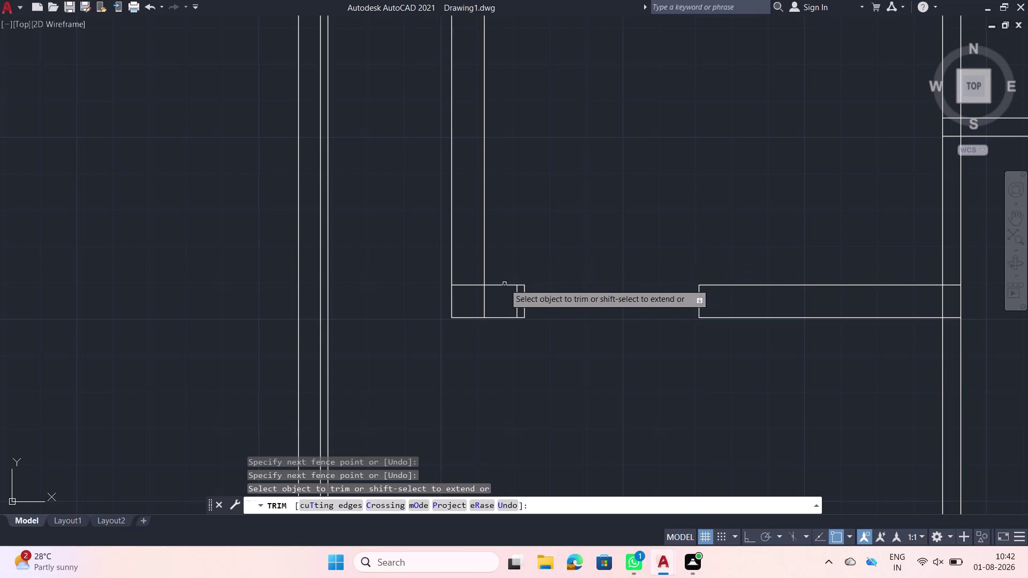
scroll(up, 3)
click(432, 264)
click(481, 319)
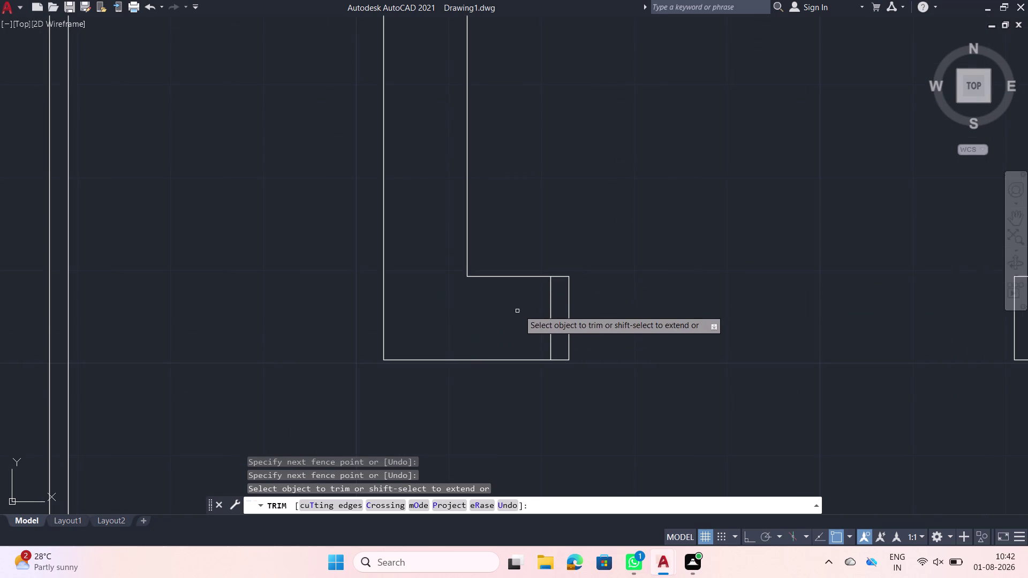
click(548, 307)
click(553, 310)
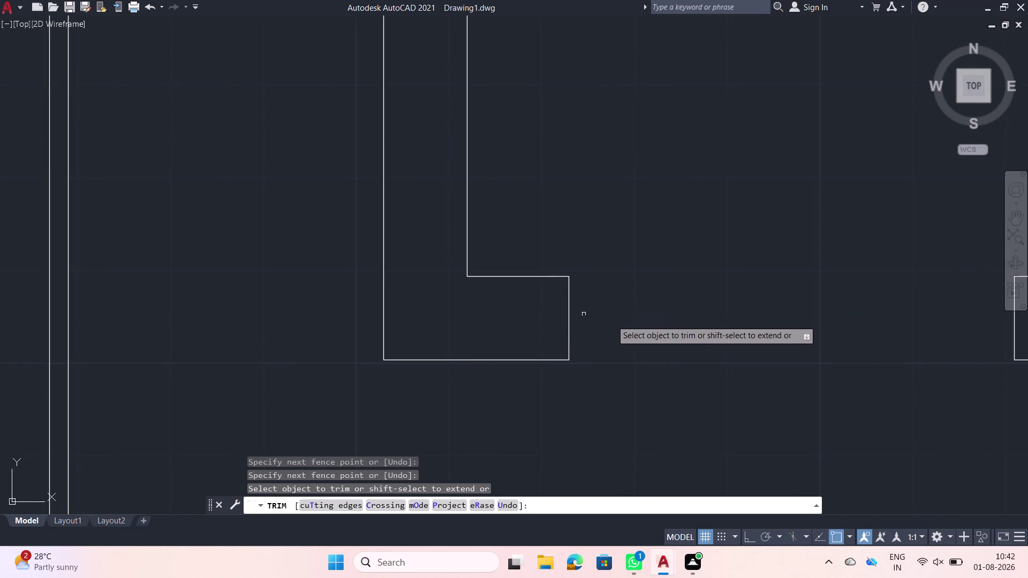
scroll(down, 3)
middle_drag(648, 321, 399, 333)
middle_drag(610, 251, 457, 296)
key(Escape)
scroll(up, 3)
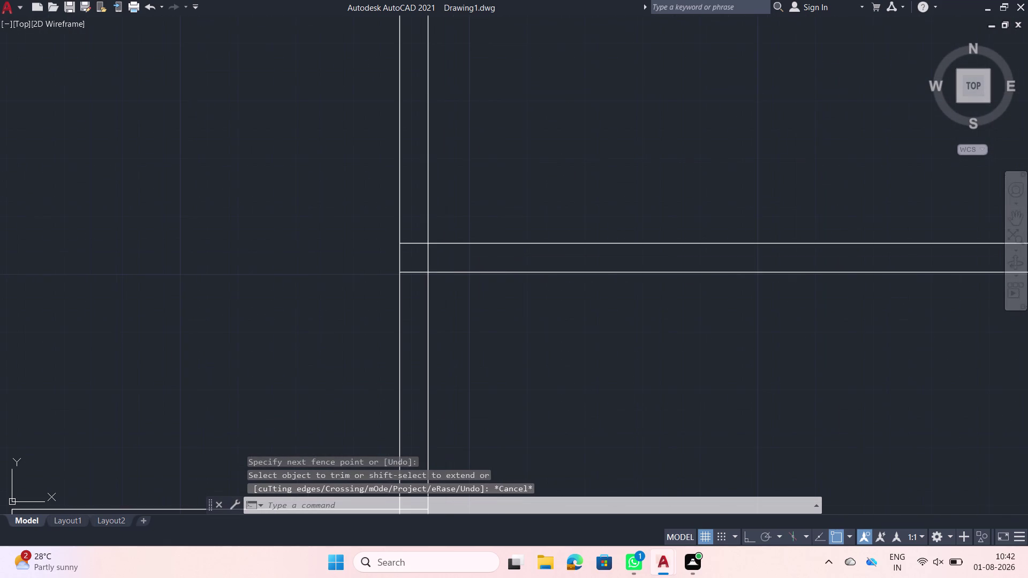
Start a 2-unit offset of the lower horizontal wall line, then cancel it.
click(424, 273)
text(o)
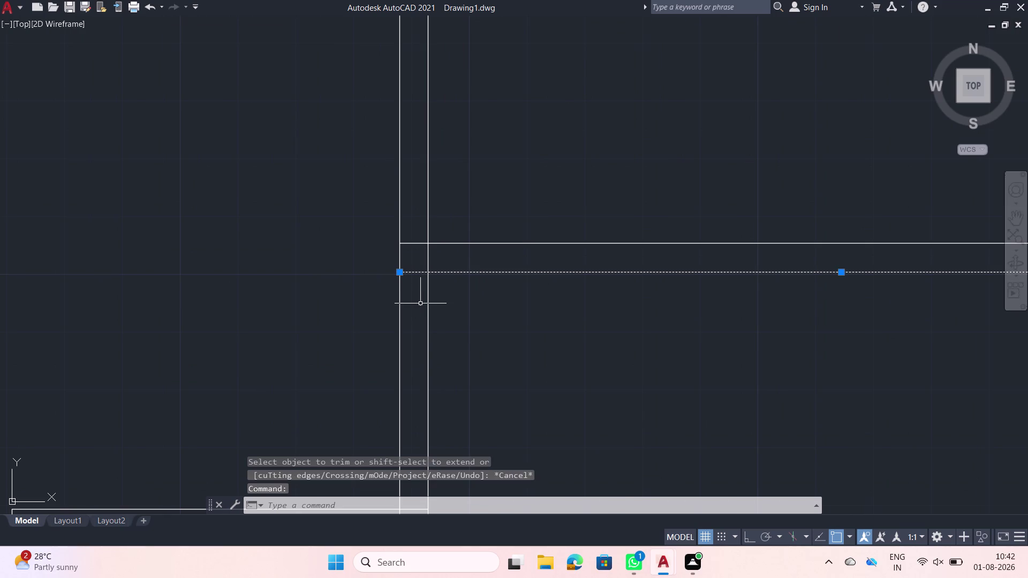
text(ff)
key(space)
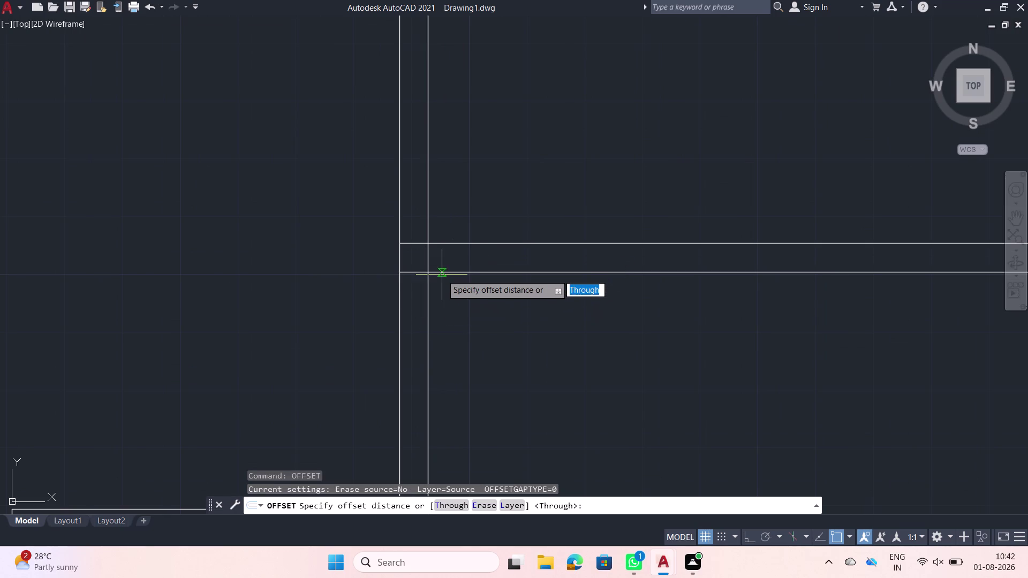
click(442, 274)
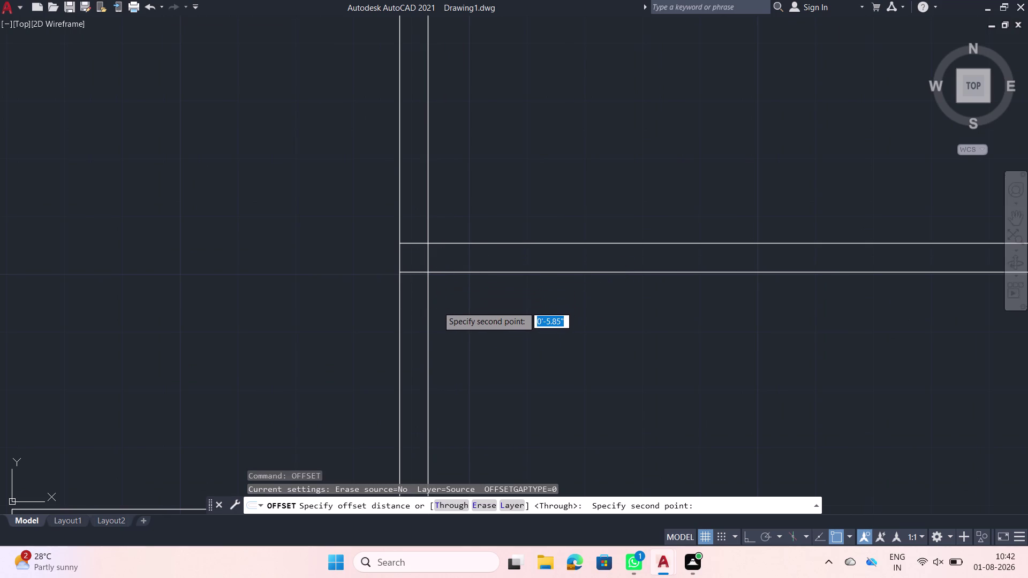
key(2)
key(Return)
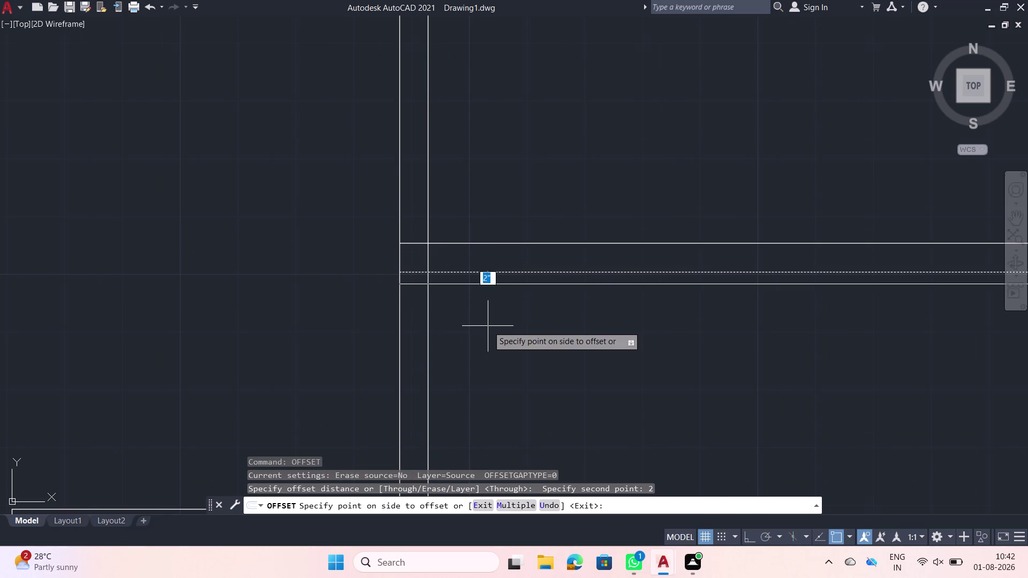
key(Escape)
Trim the lower wall line back past its junction with the vertical wall.
text(tr)
key(space)
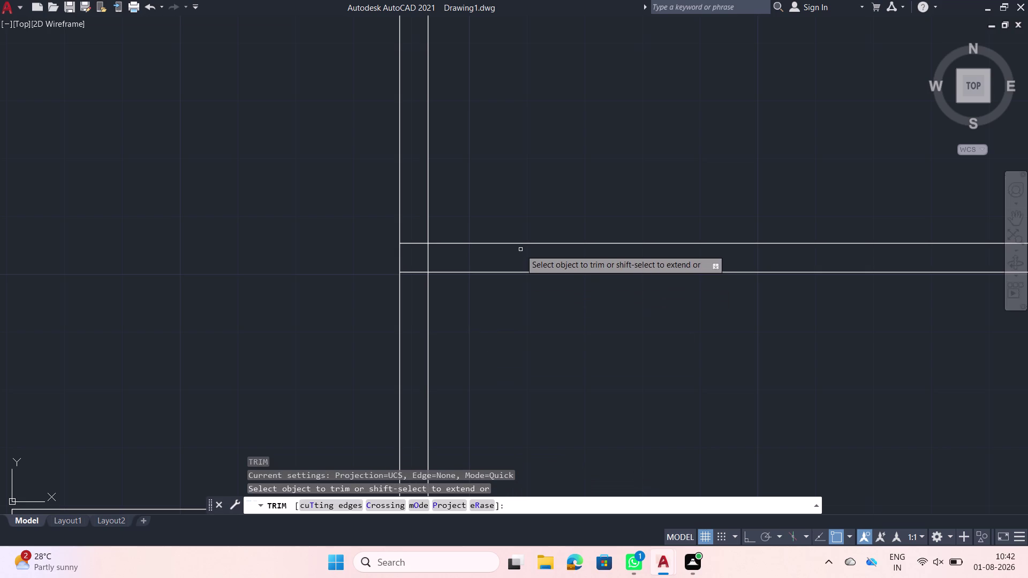
click(521, 250)
click(517, 293)
scroll(down, 3)
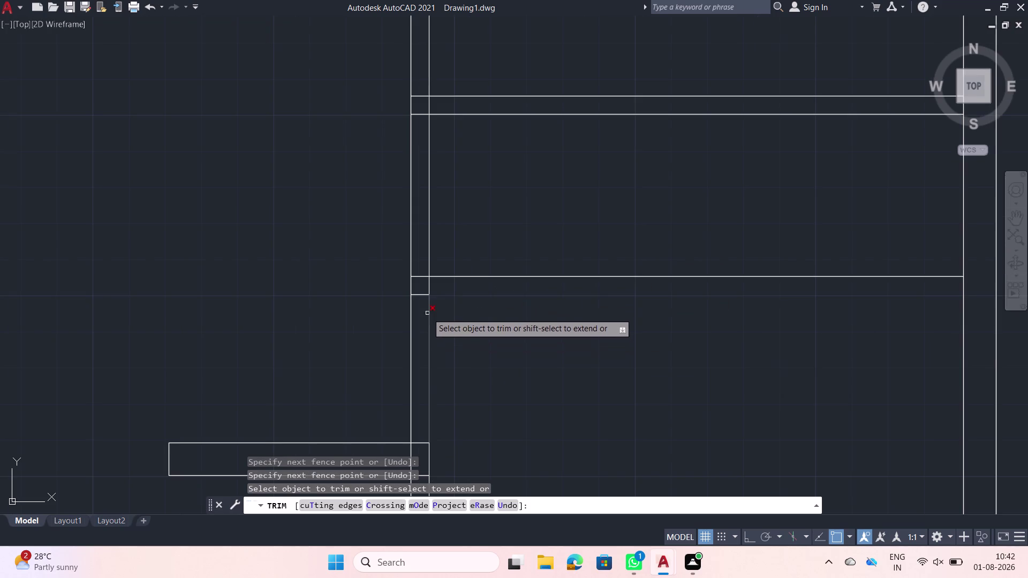
key(Escape)
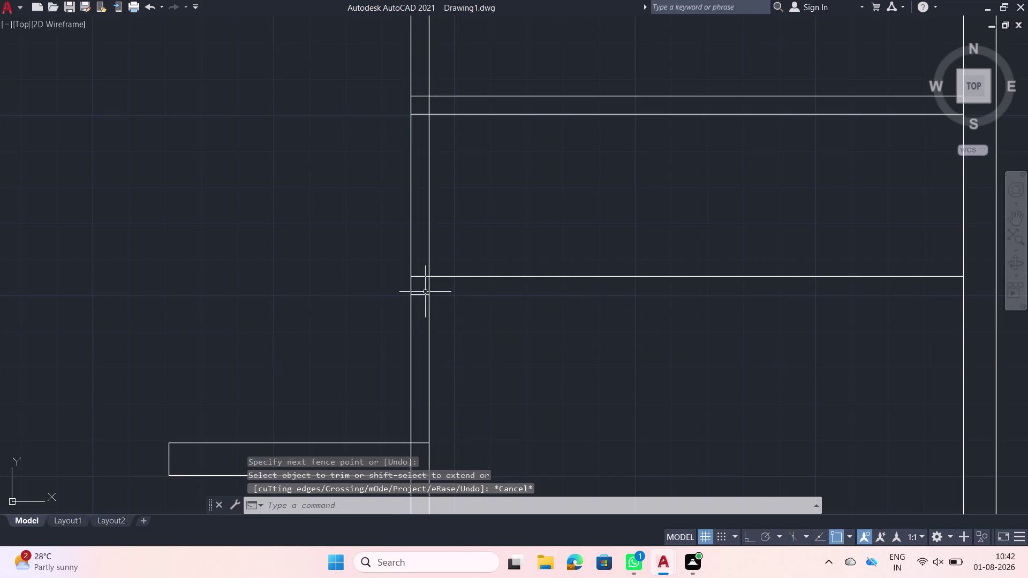
Offset the short wall end line 3'6" downward, then undo the misplaced copy.
click(419, 294)
text(of)
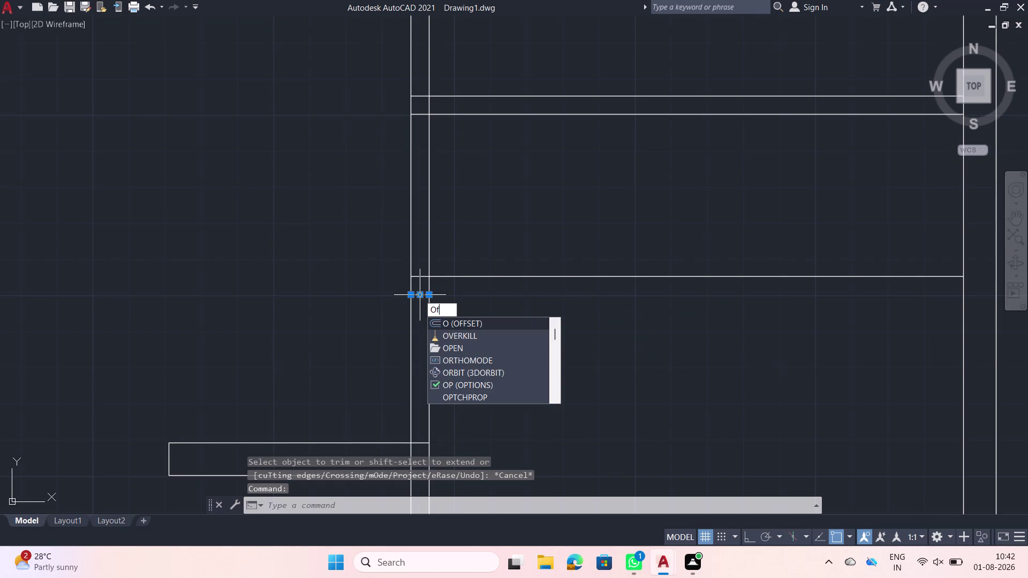
text(f)
key(space)
click(419, 294)
text(3)
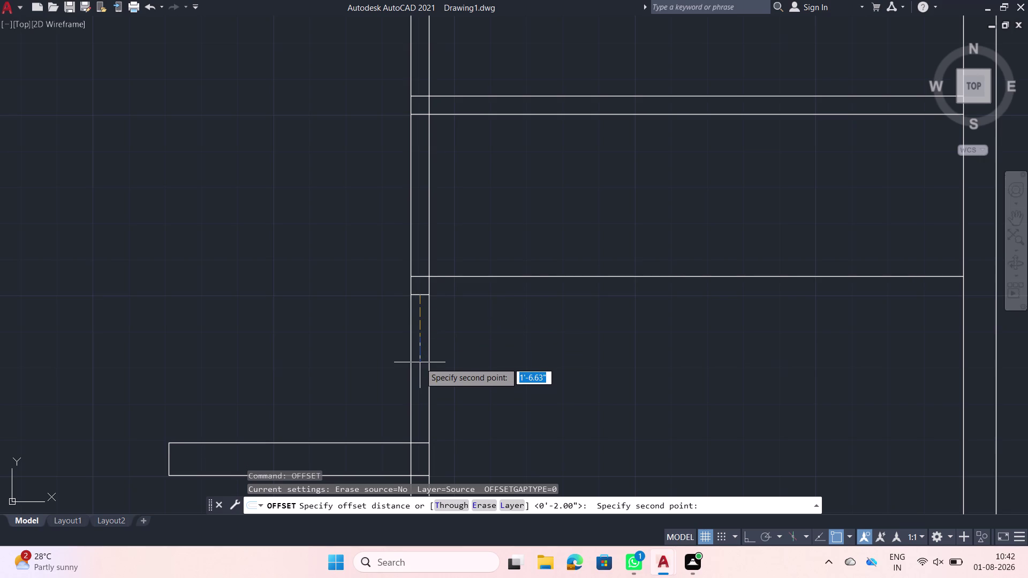
text('6")
key(Return)
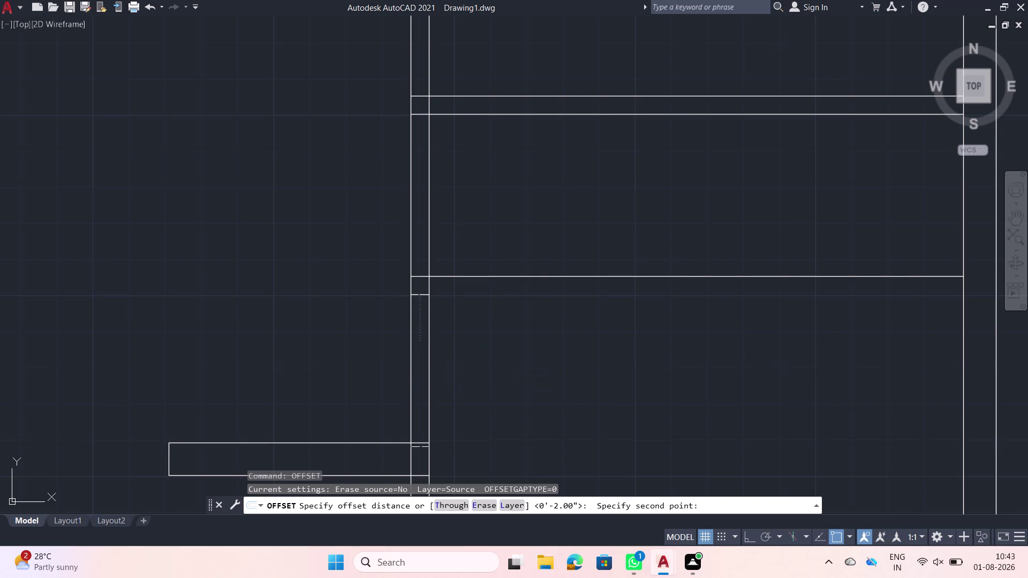
click(419, 363)
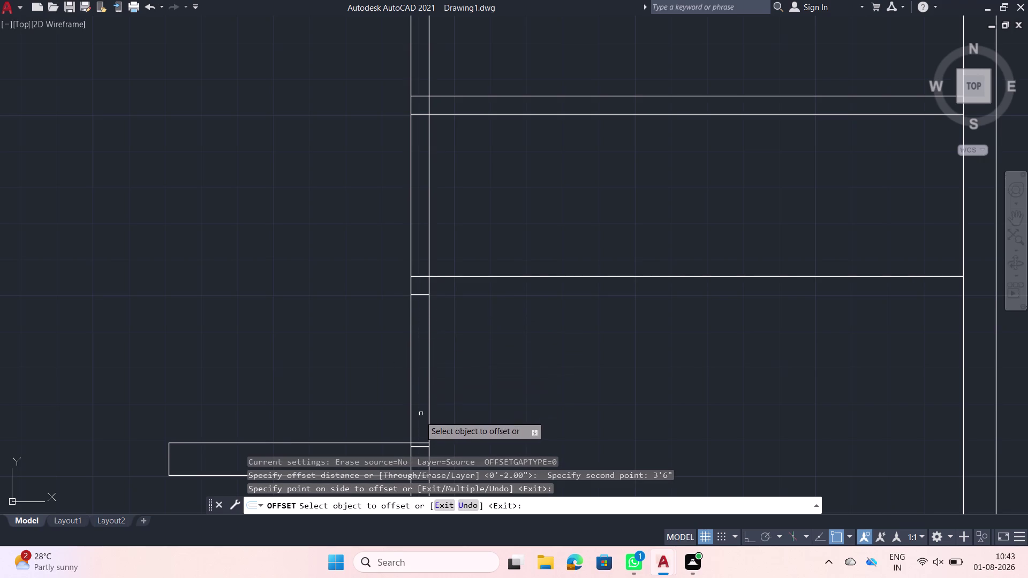
middle_drag(401, 414, 400, 355)
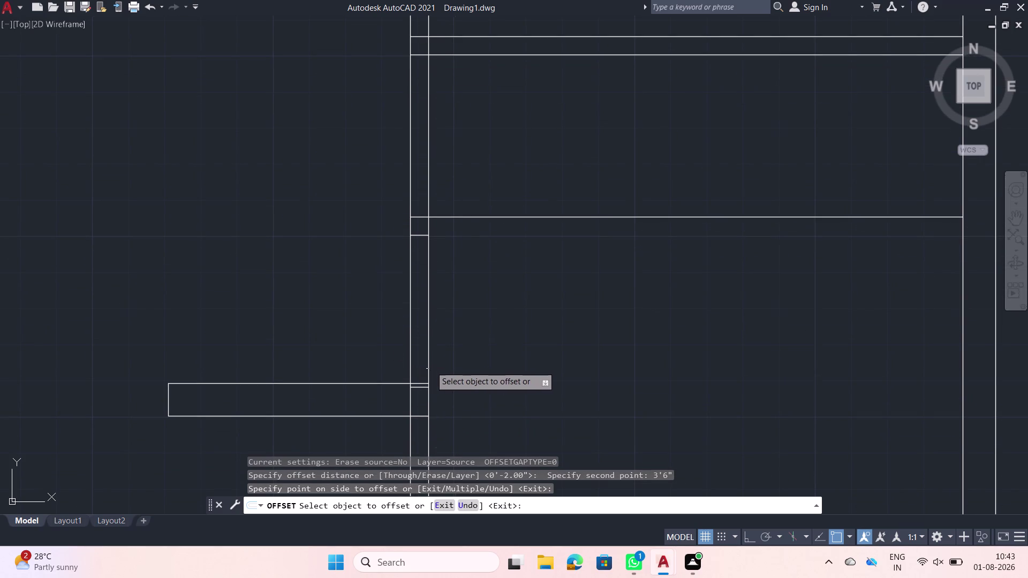
key(ctrl+z)
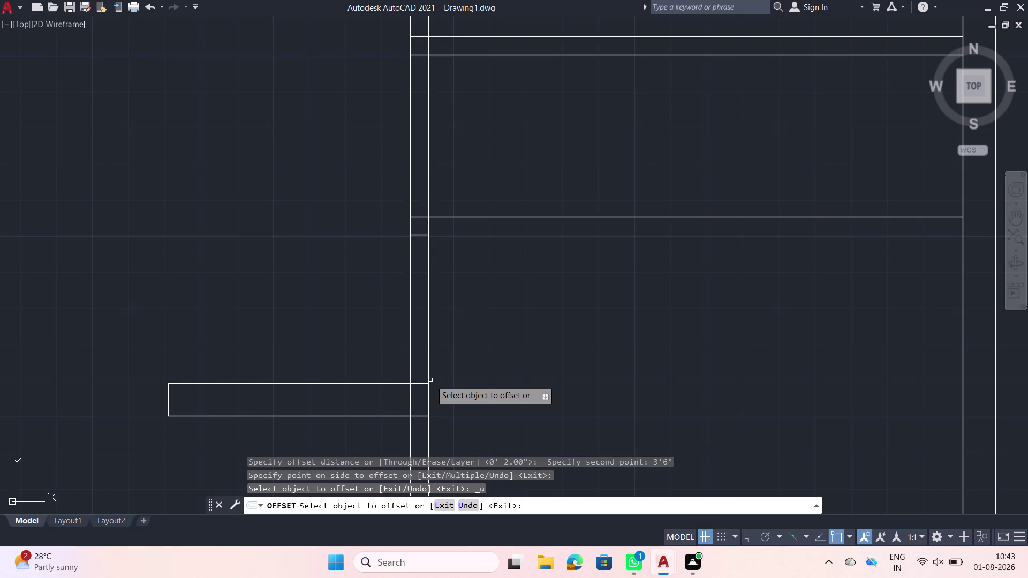
Copy the short wall end line 2'6" down the vertical wall.
click(421, 236)
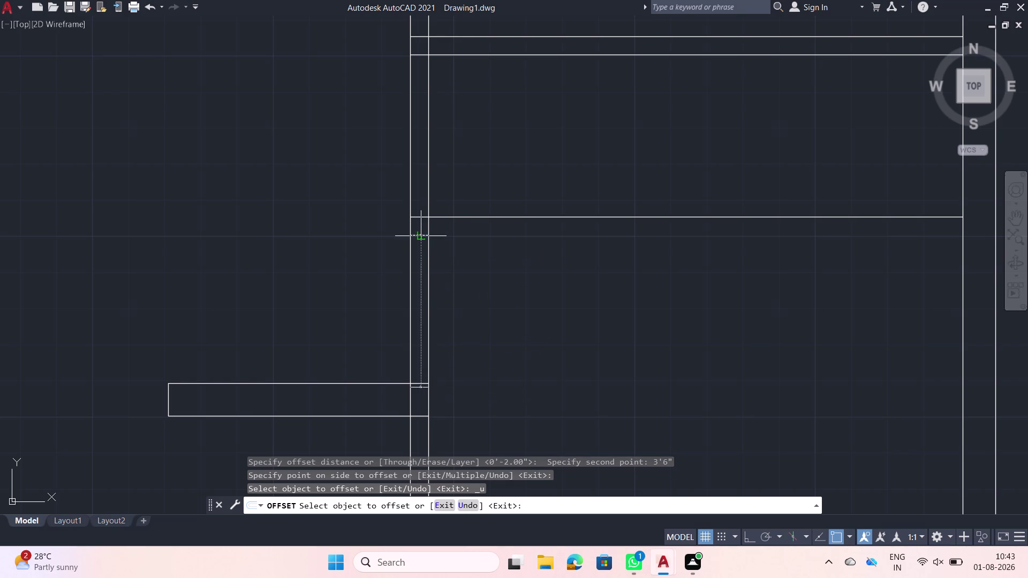
text(2'6)
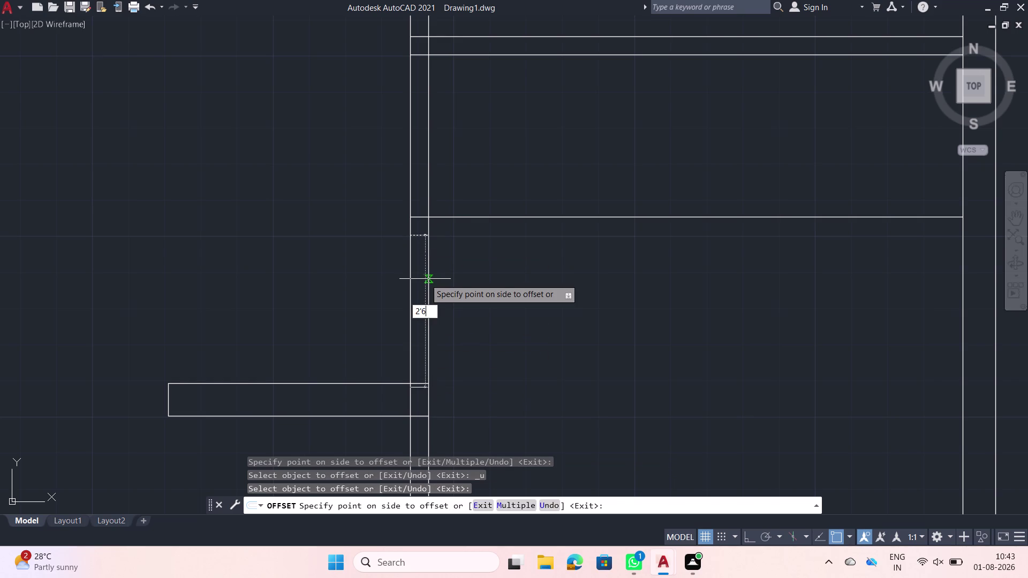
text(")
key(Return)
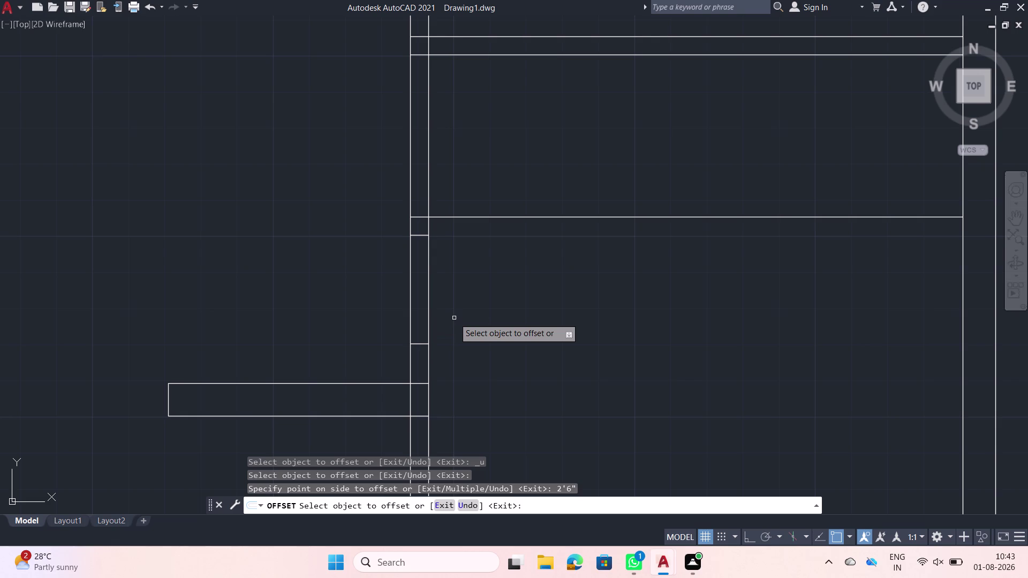
text(tr)
key(space)
click(459, 300)
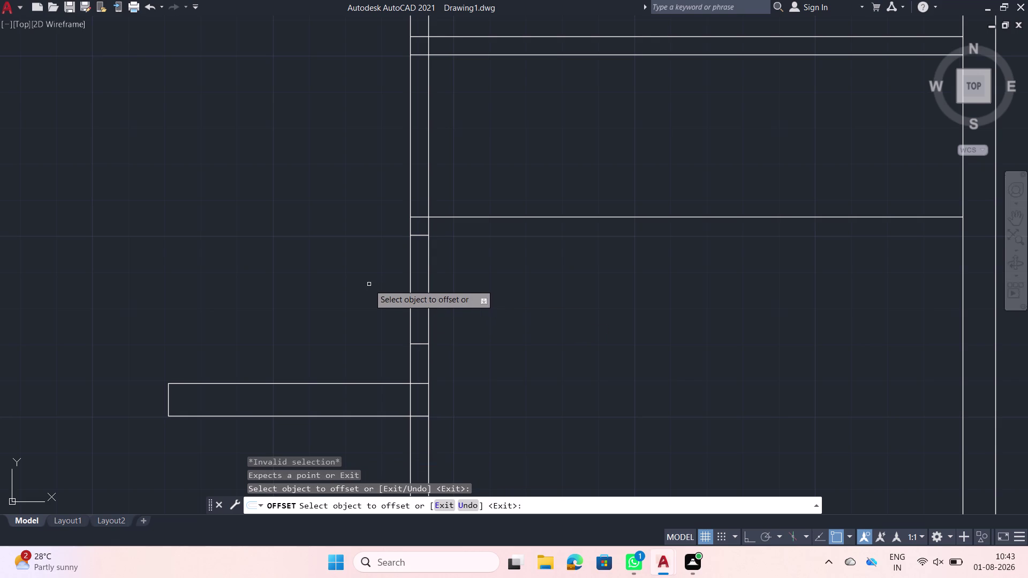
key(Escape)
click(369, 284)
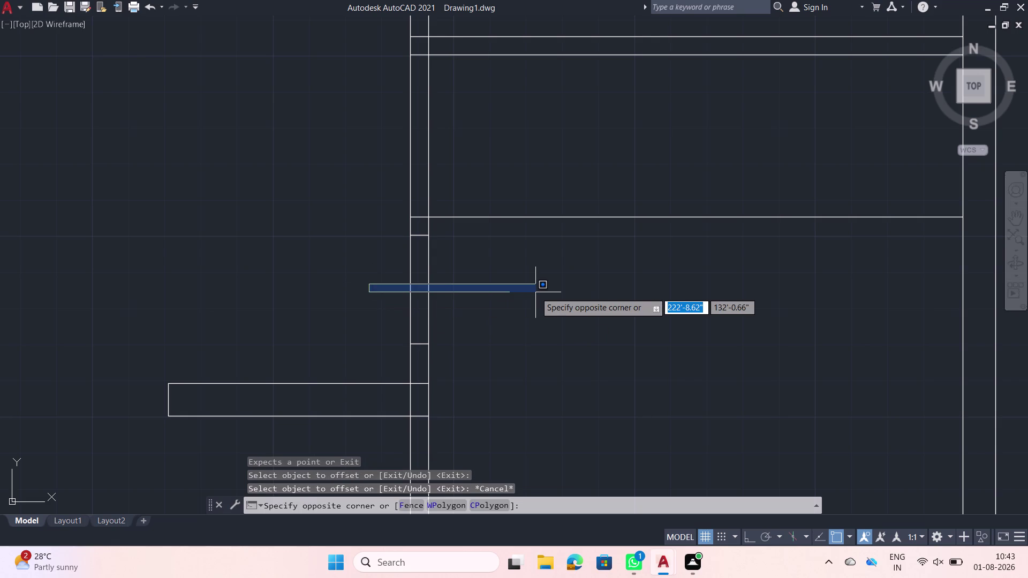
key(Escape)
Fence-trim the door opening from the vertical wall lines and clean the lower junction.
text(tr)
key(space)
click(535, 292)
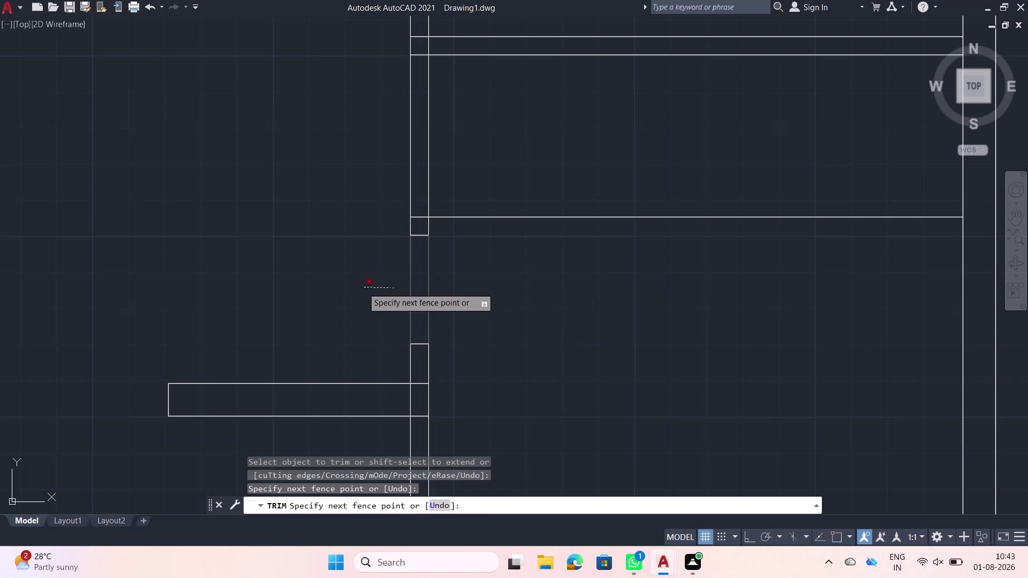
click(362, 288)
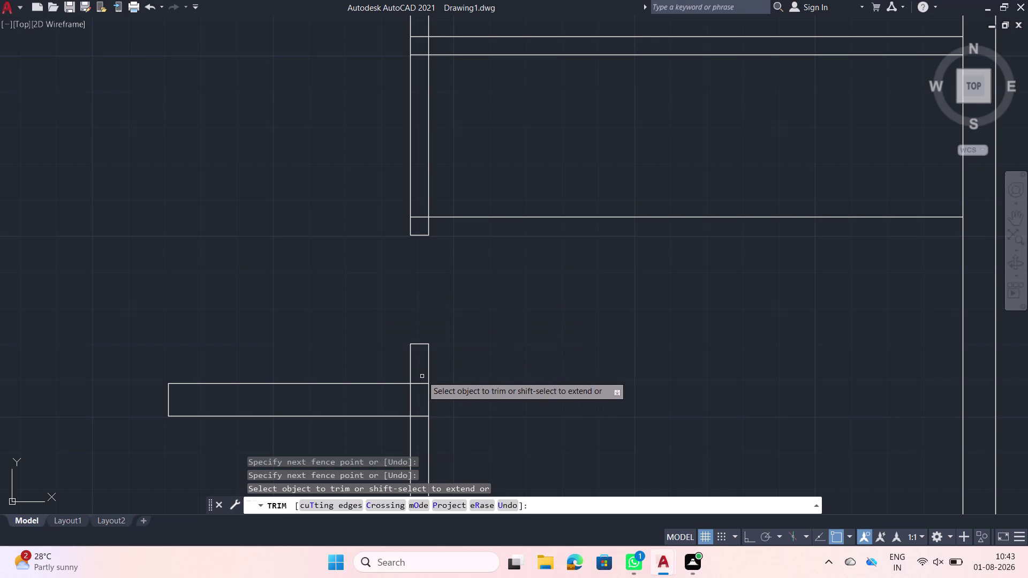
click(422, 376)
click(419, 424)
scroll(down, 3)
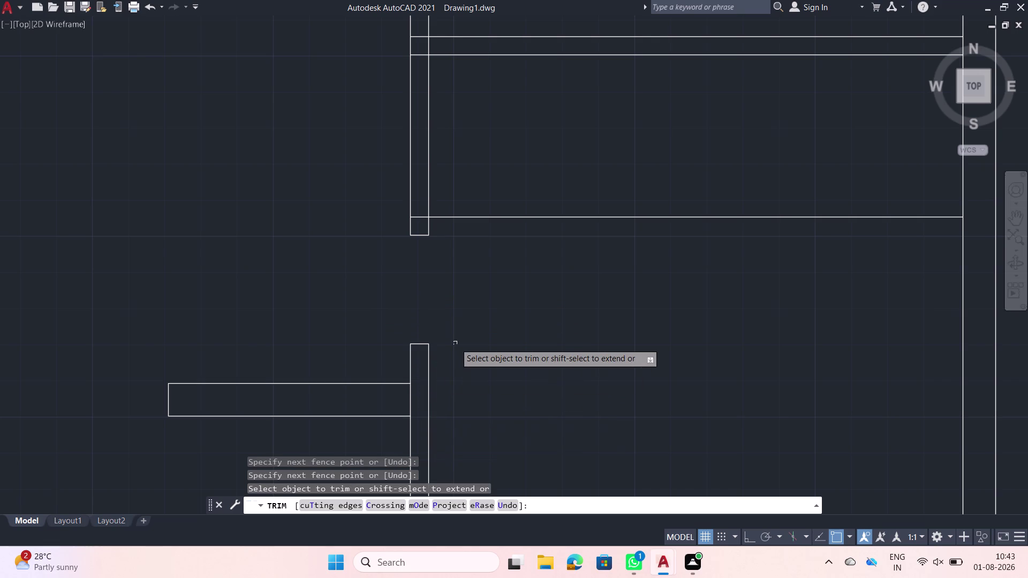
scroll(down, 3)
Offset the left inner wall 6' to the right to create a new partition line.
middle_drag(362, 306, 352, 343)
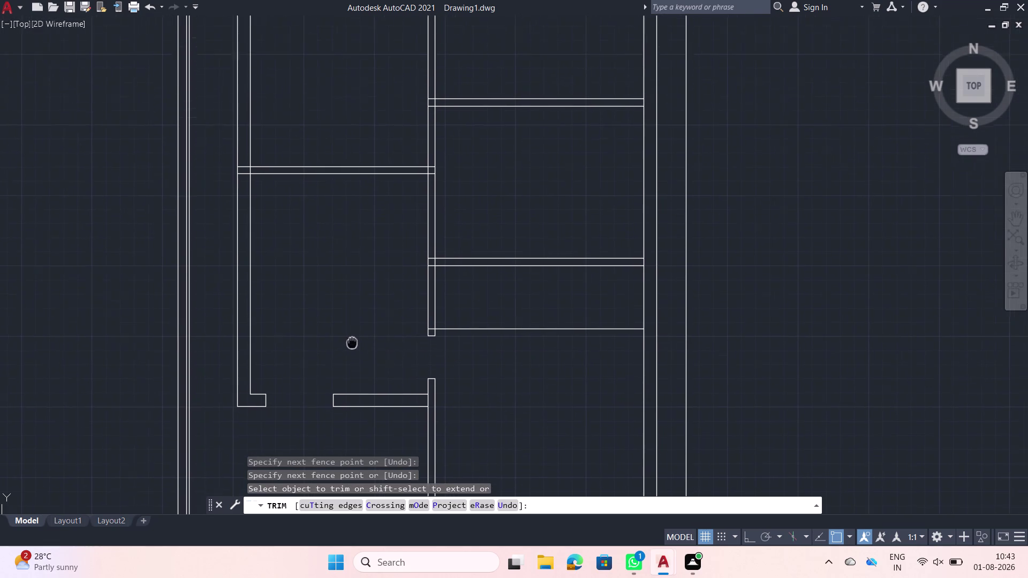
middle_drag(351, 343, 353, 351)
middle_drag(276, 242, 293, 273)
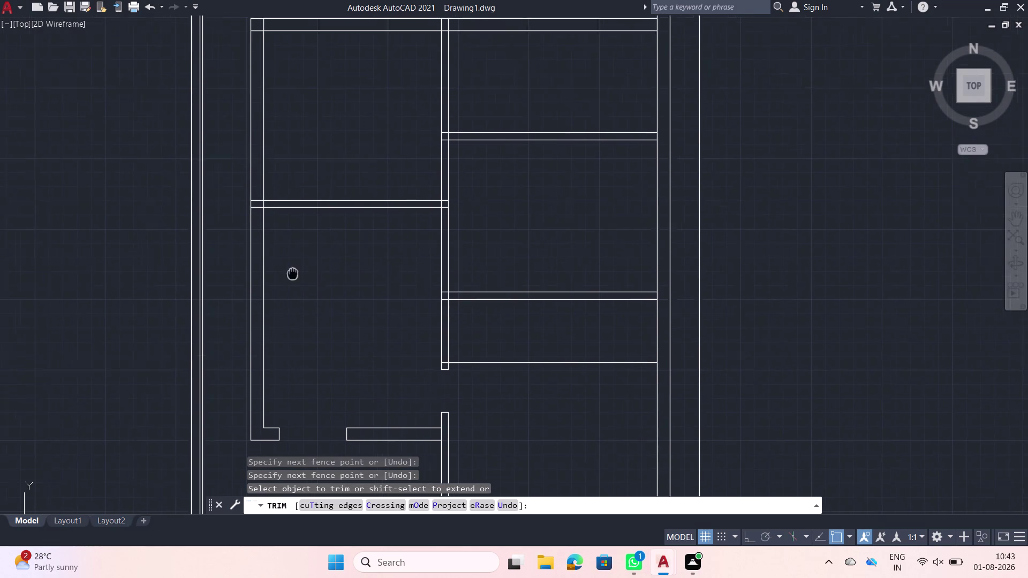
middle_drag(293, 273, 305, 296)
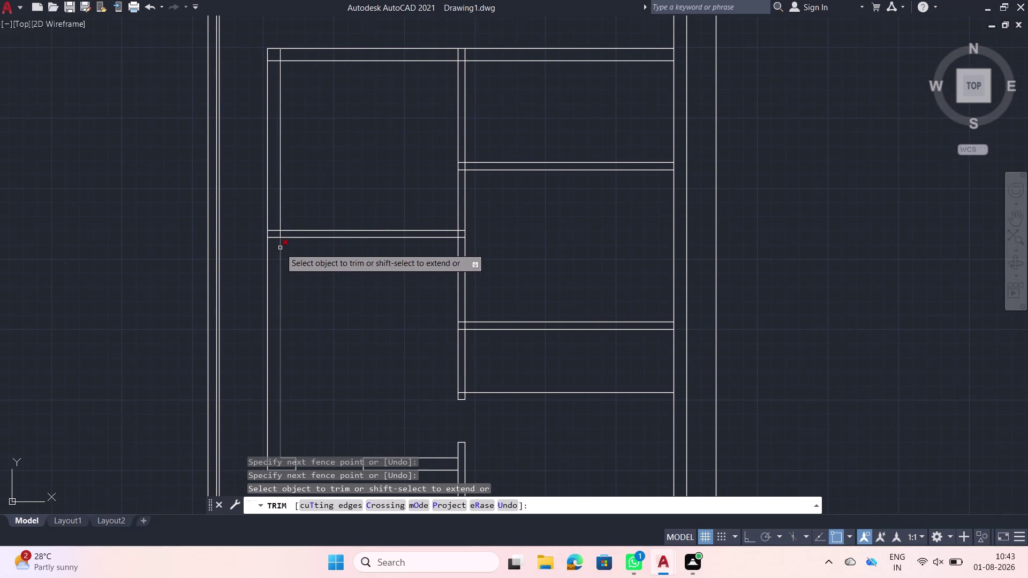
key(Escape)
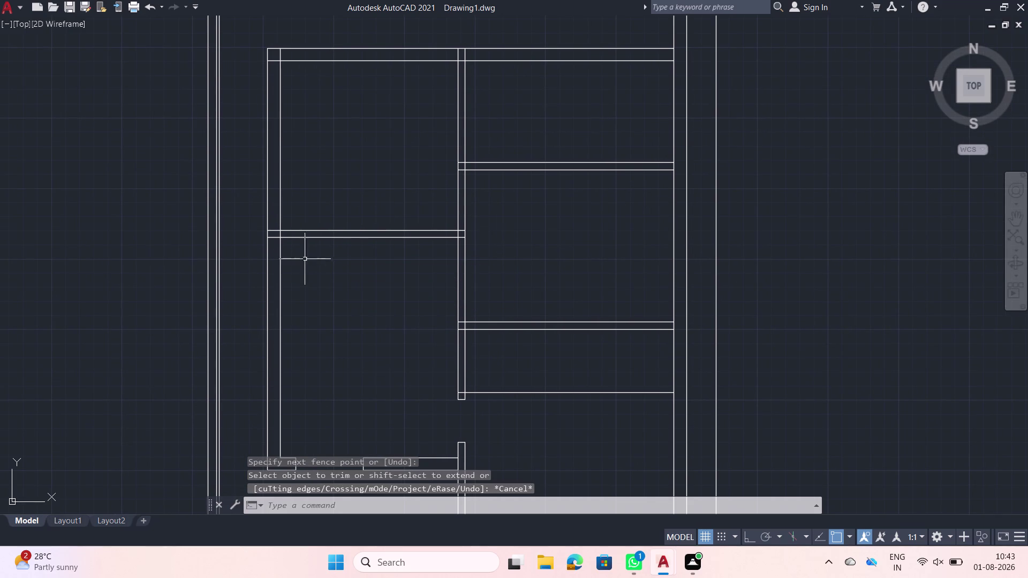
click(280, 257)
text(off)
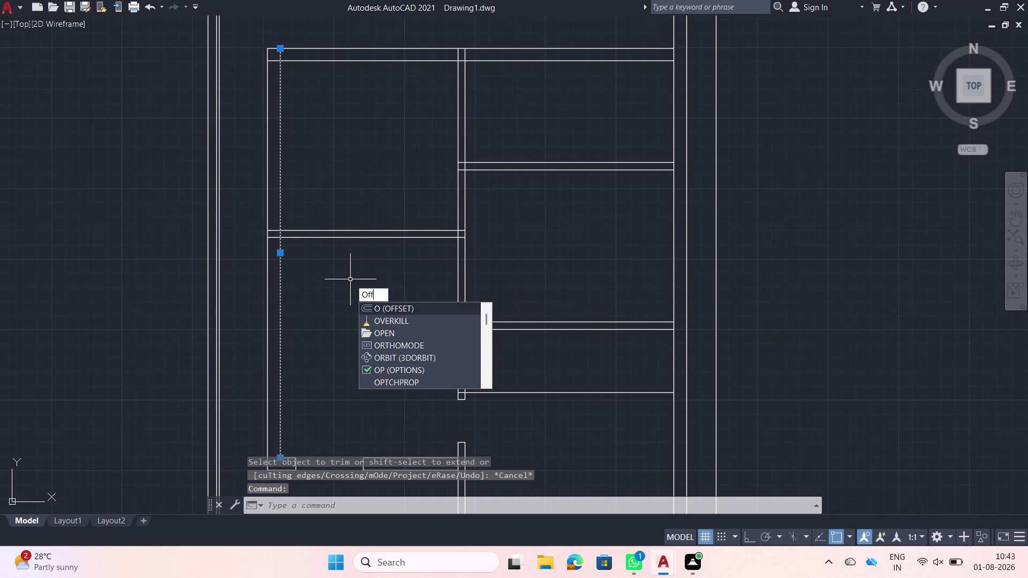
key(space)
click(280, 259)
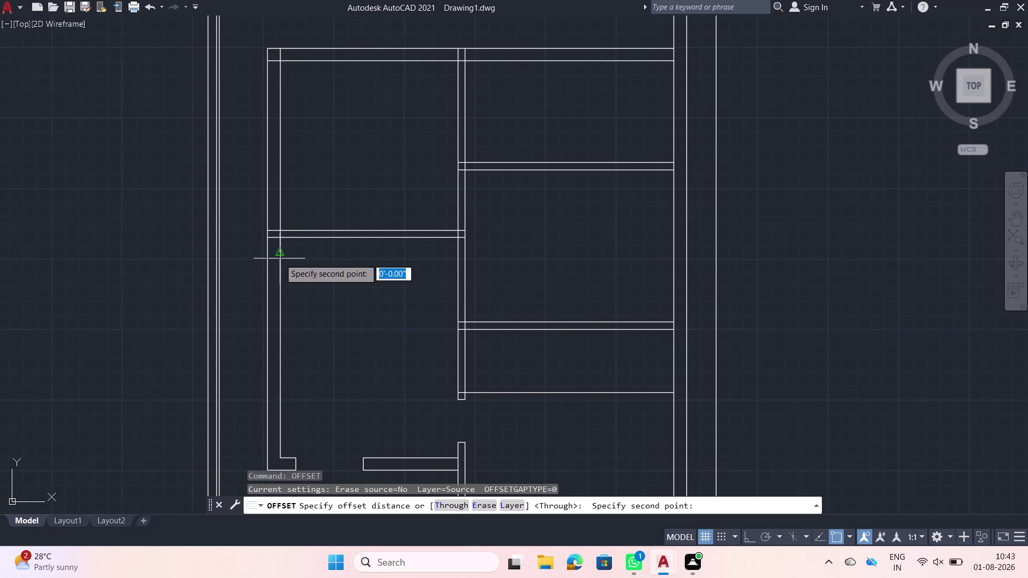
text(6')
key(Return)
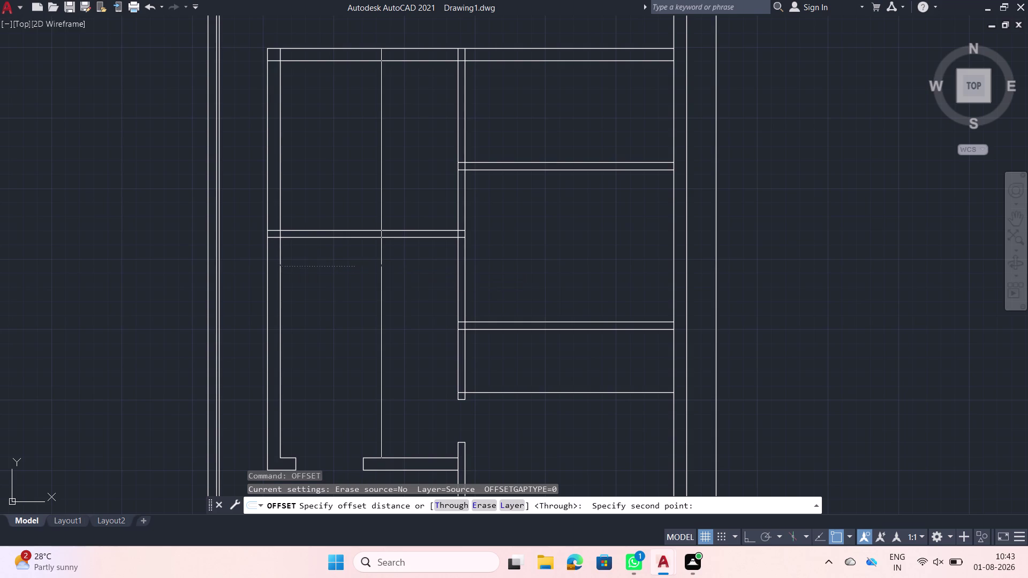
click(424, 294)
key(Escape)
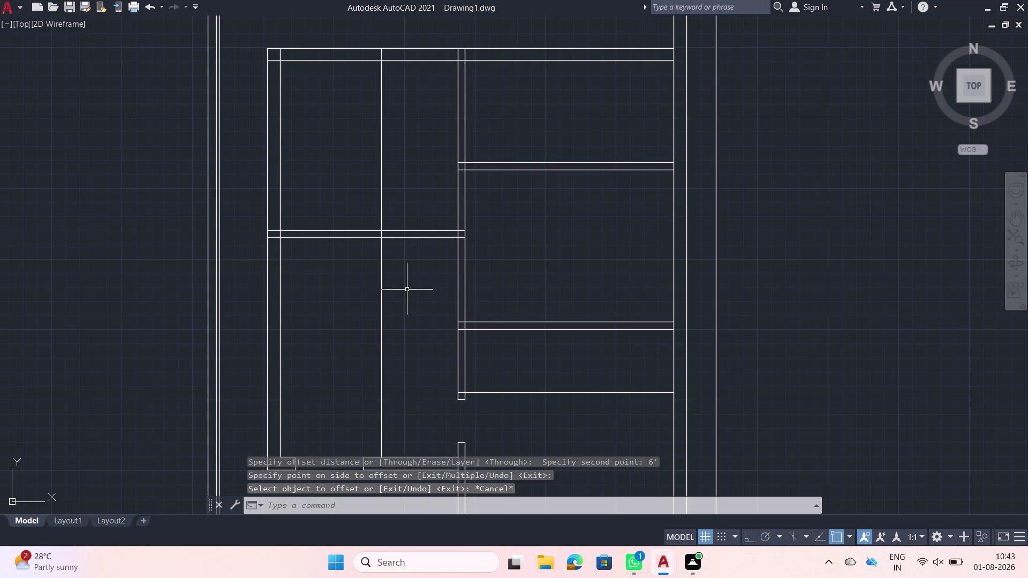
Trim the overlapping wall lines at the new partition with a fence.
text(tr)
key(space)
click(363, 288)
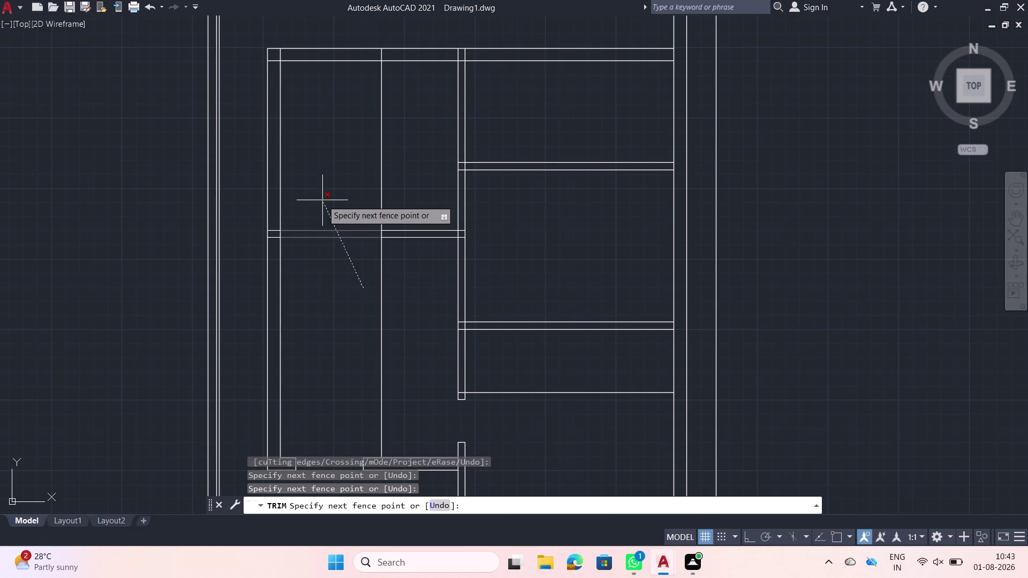
click(321, 199)
click(360, 177)
click(395, 175)
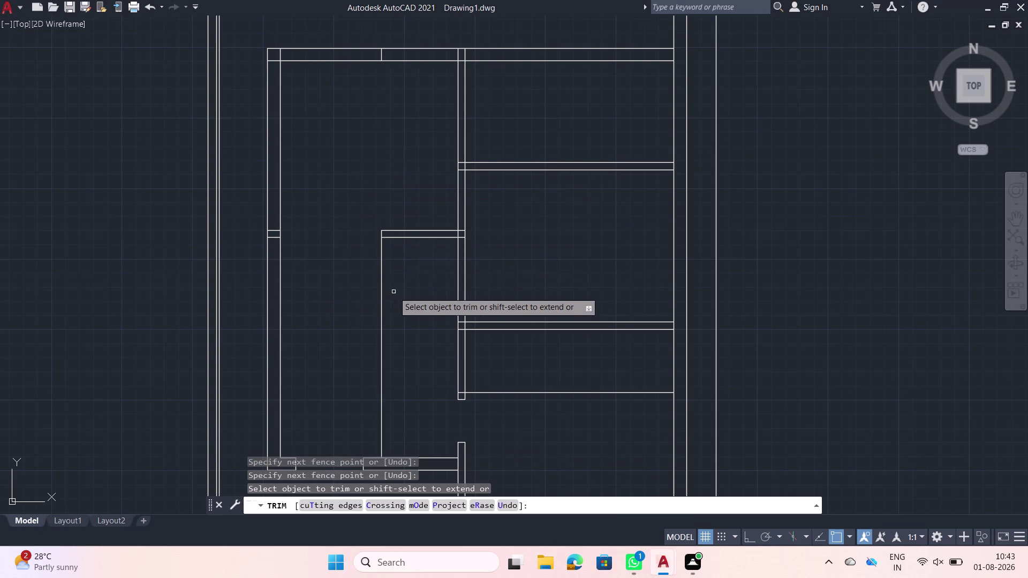
click(393, 292)
click(333, 303)
Trim leftover segments at the top wall and the partition junction.
middle_drag(355, 367, 344, 307)
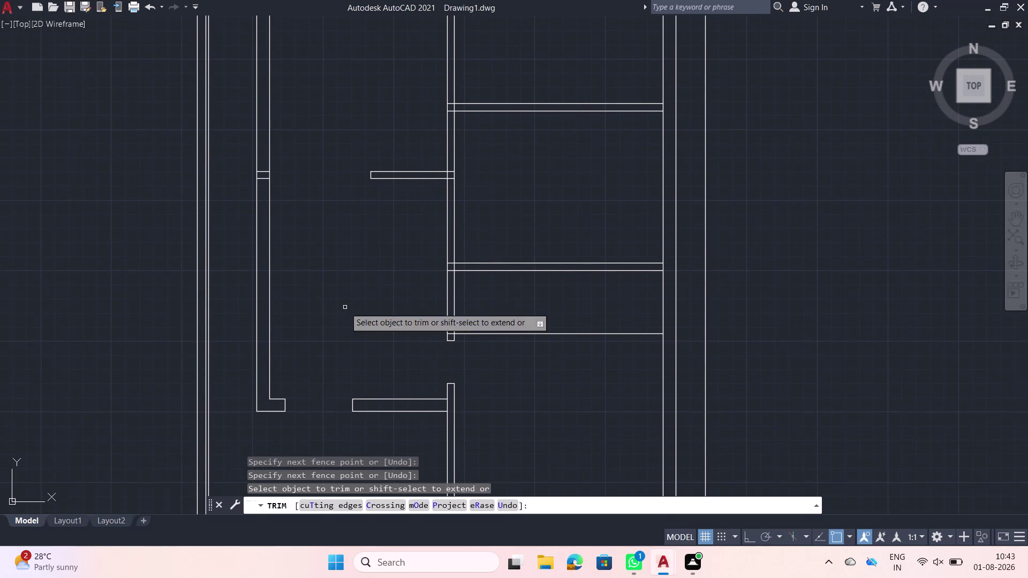
middle_drag(362, 121, 336, 246)
scroll(up, 3)
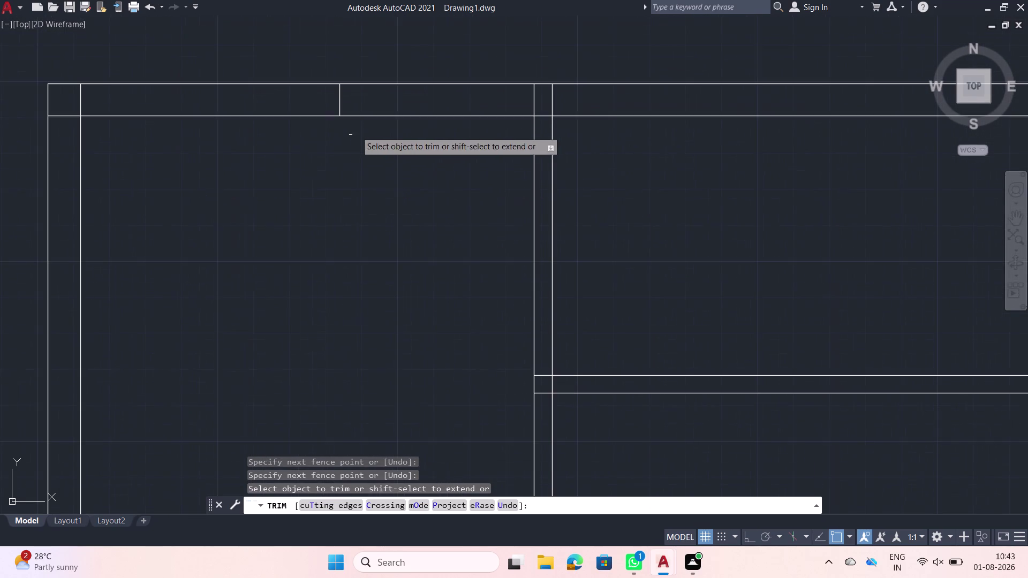
click(364, 99)
click(329, 96)
scroll(down, 3)
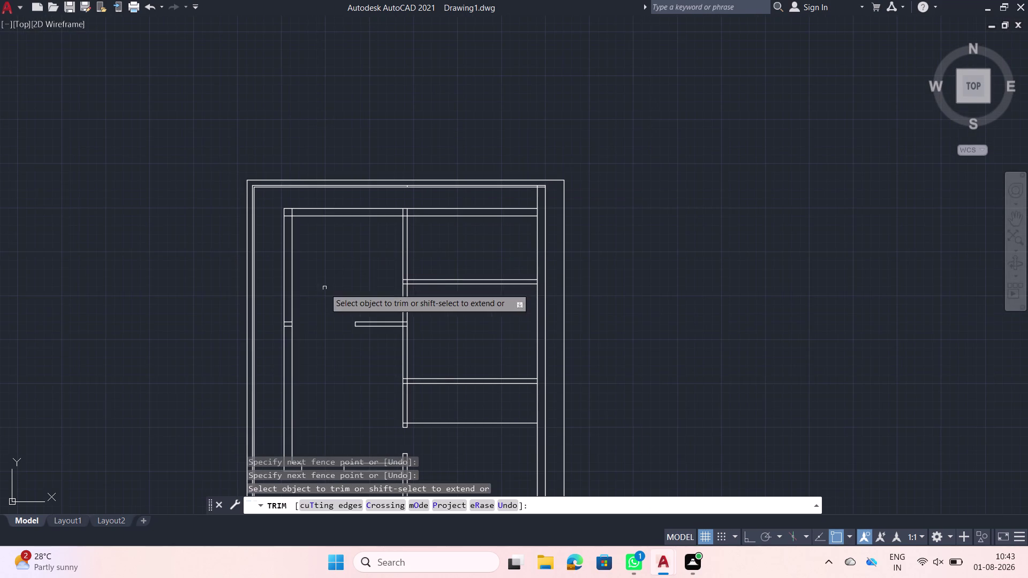
middle_drag(324, 288, 417, 279)
scroll(up, 3)
click(394, 316)
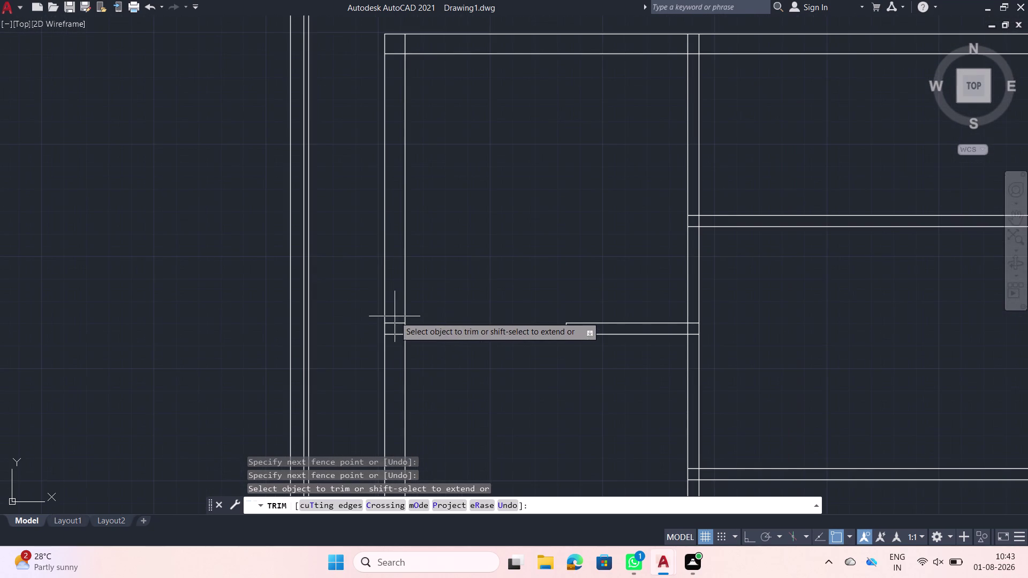
click(392, 342)
scroll(down, 3)
middle_drag(514, 271, 374, 318)
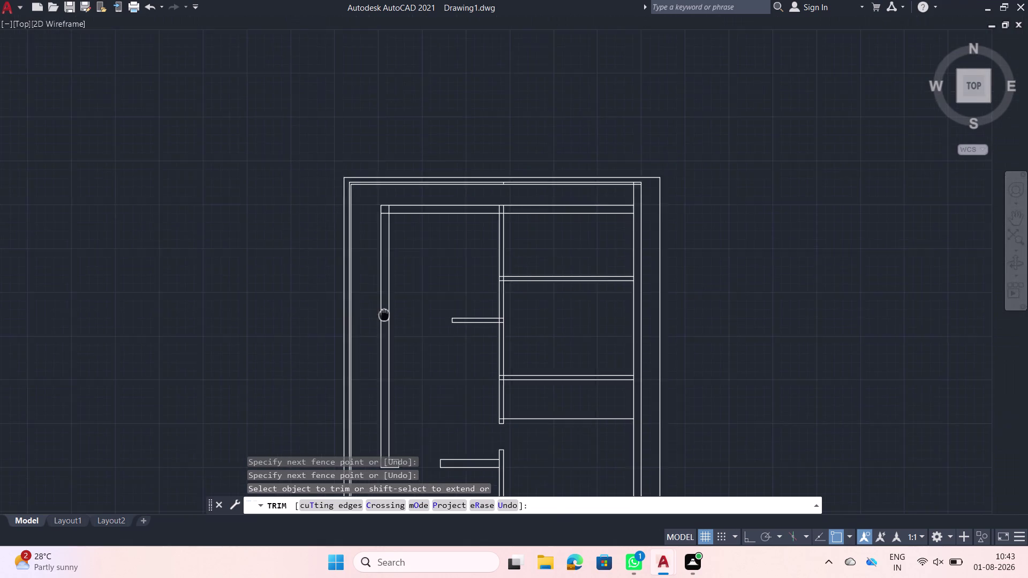
middle_drag(374, 318, 351, 325)
key(Escape)
scroll(up, 3)
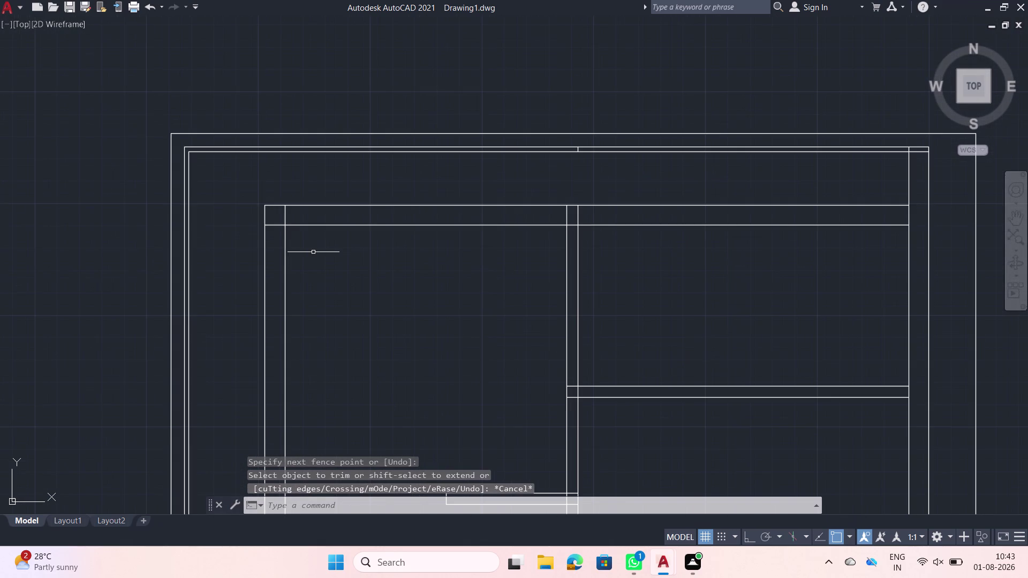
scroll(down, 3)
scroll(down, 3)
scroll(up, 3)
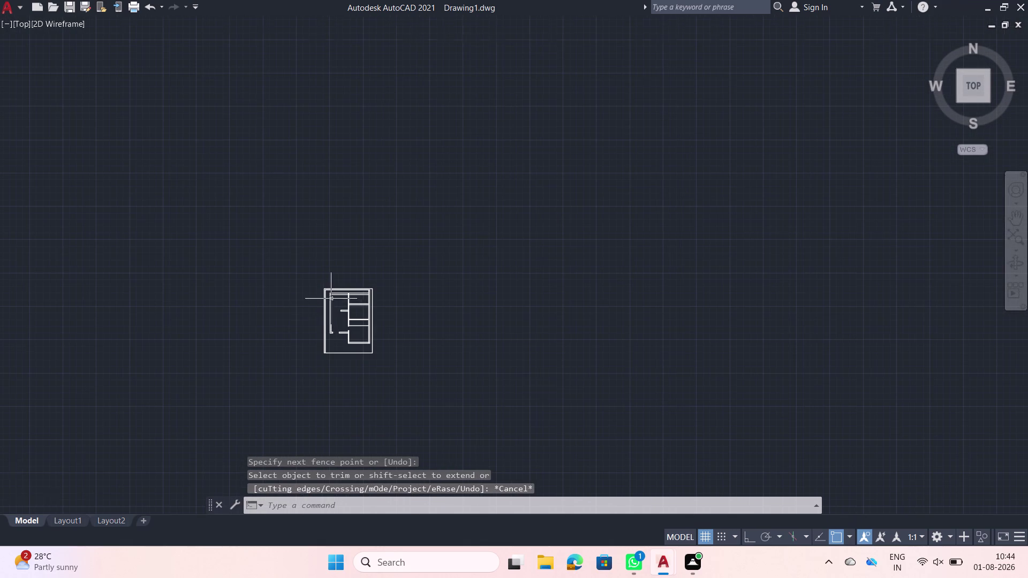
scroll(up, 3)
scroll(up, 3)
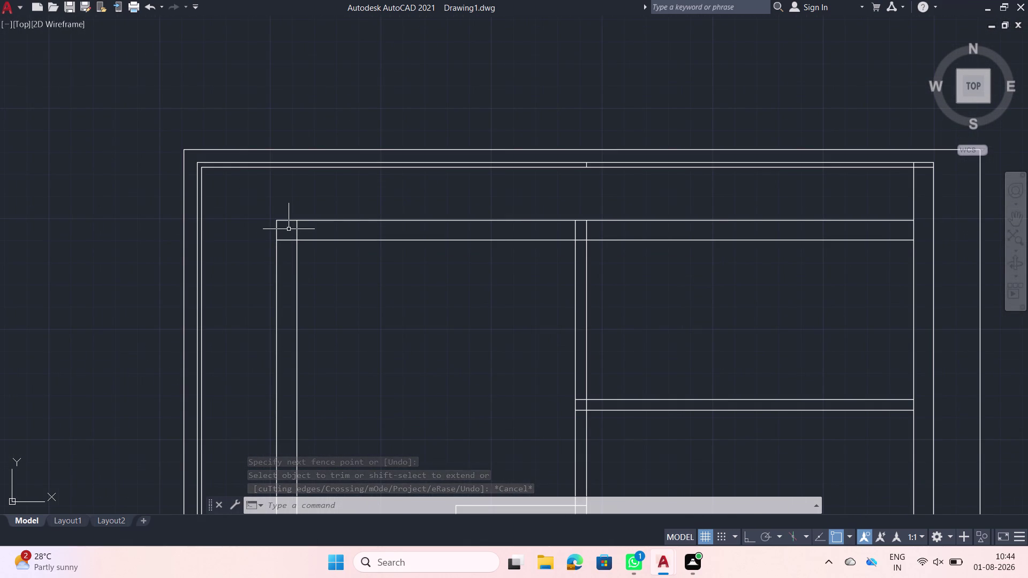
click(297, 232)
text(o)
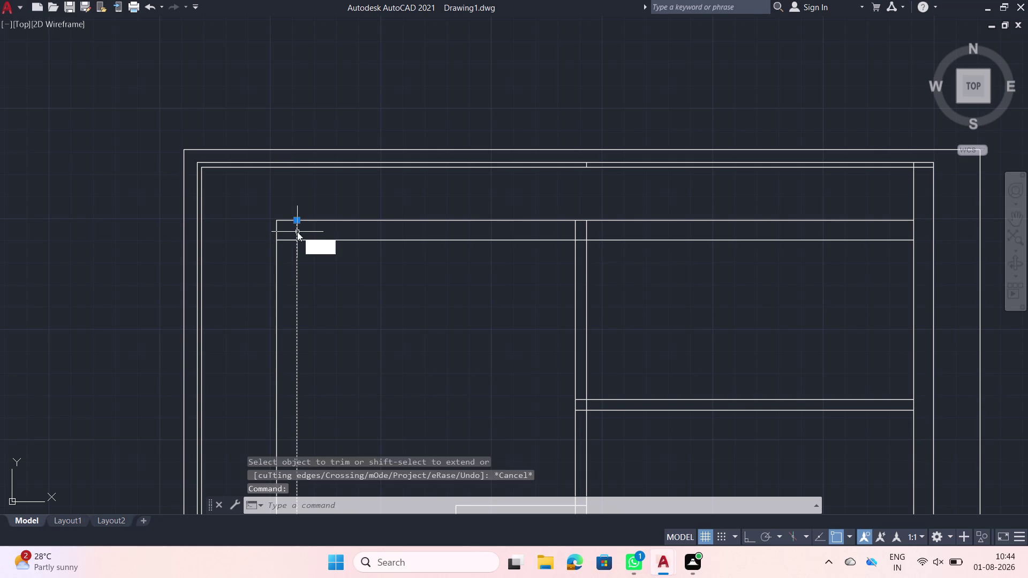
text(ff)
key(space)
click(297, 232)
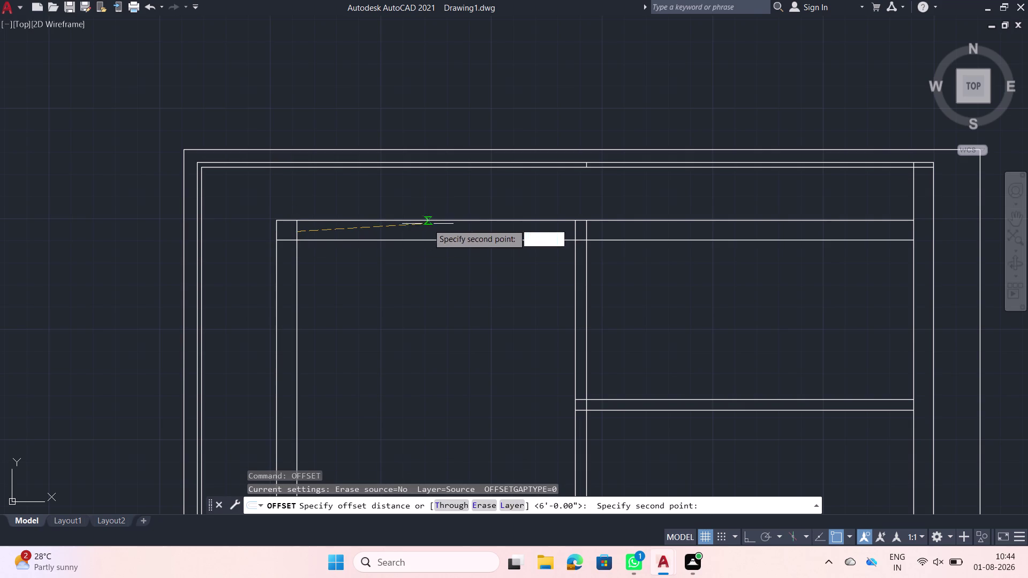
key(9)
key(Return)
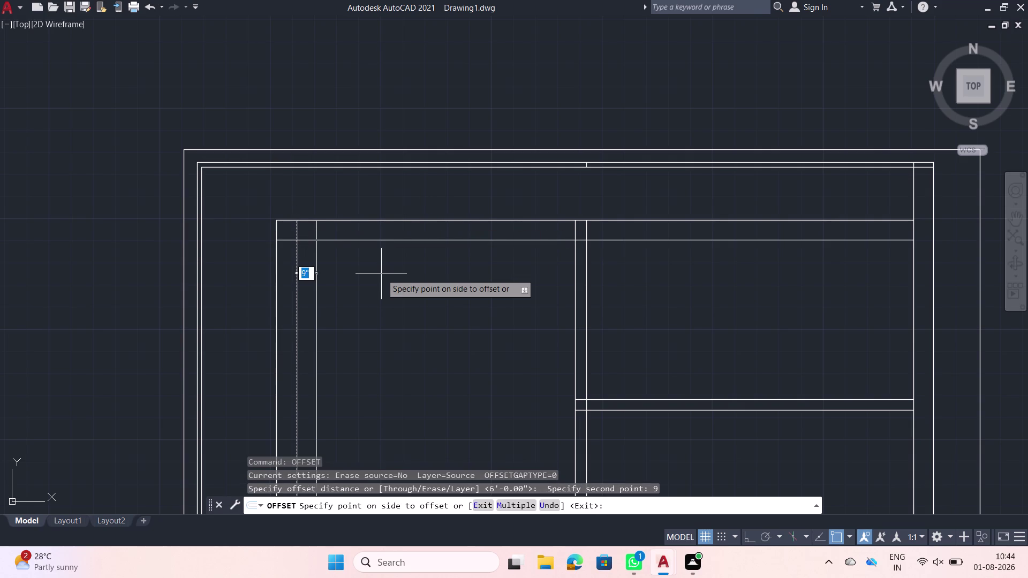
key(Escape)
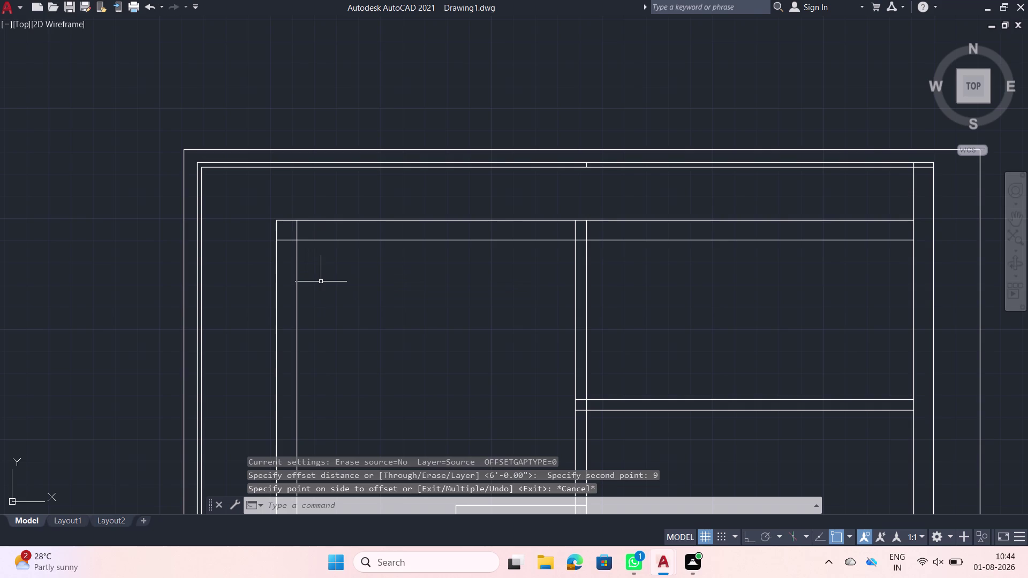
key(ctrl+z)
click(295, 235)
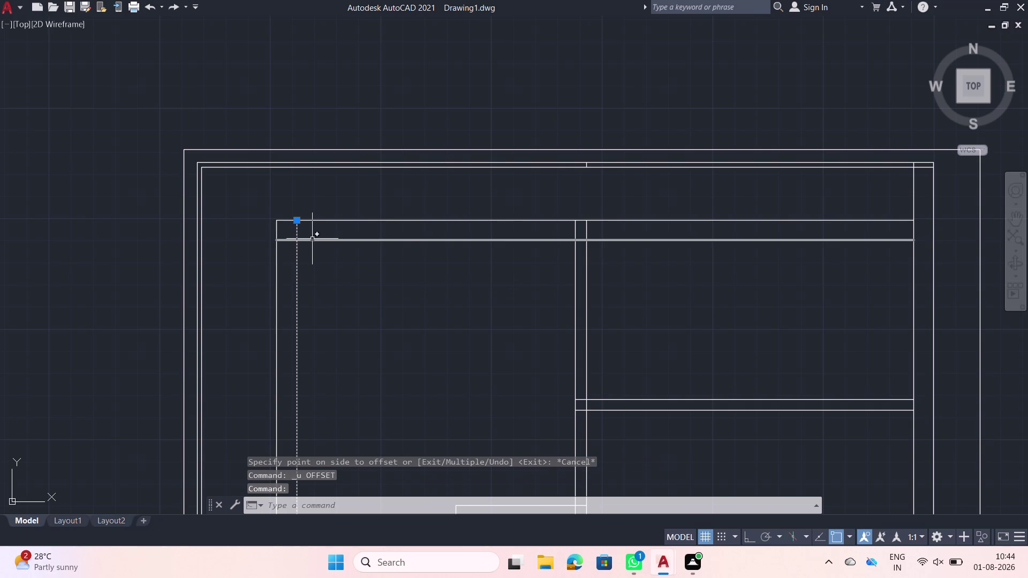
text(off)
Offset the left inner wall line 9" to the right.
key(space)
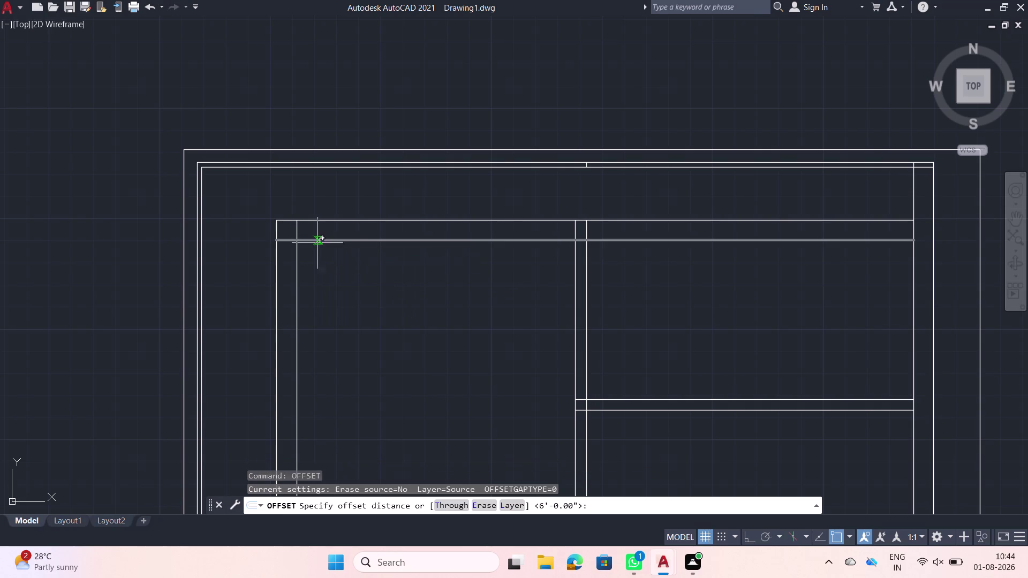
click(296, 271)
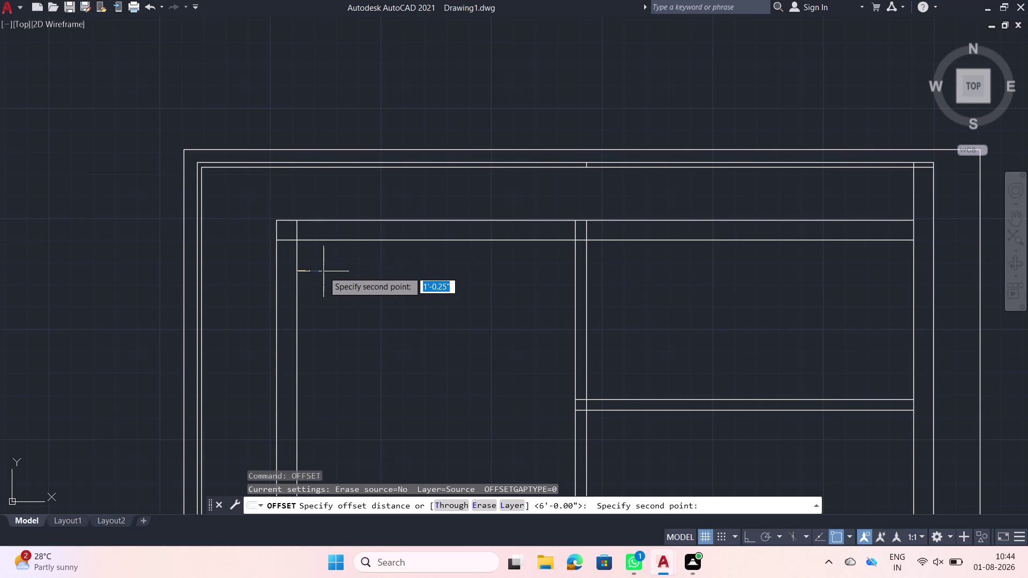
key(9)
key(Return)
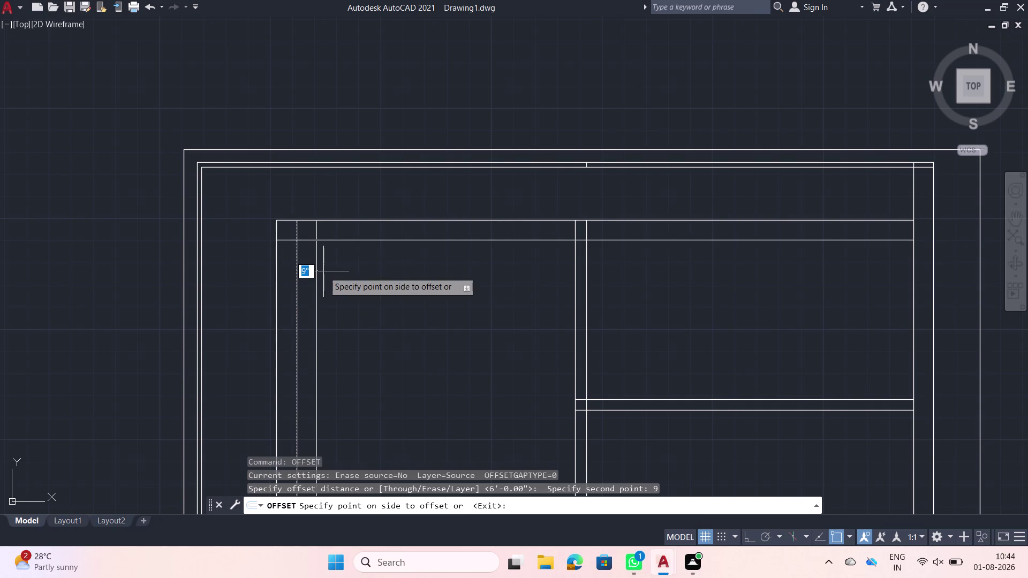
click(323, 271)
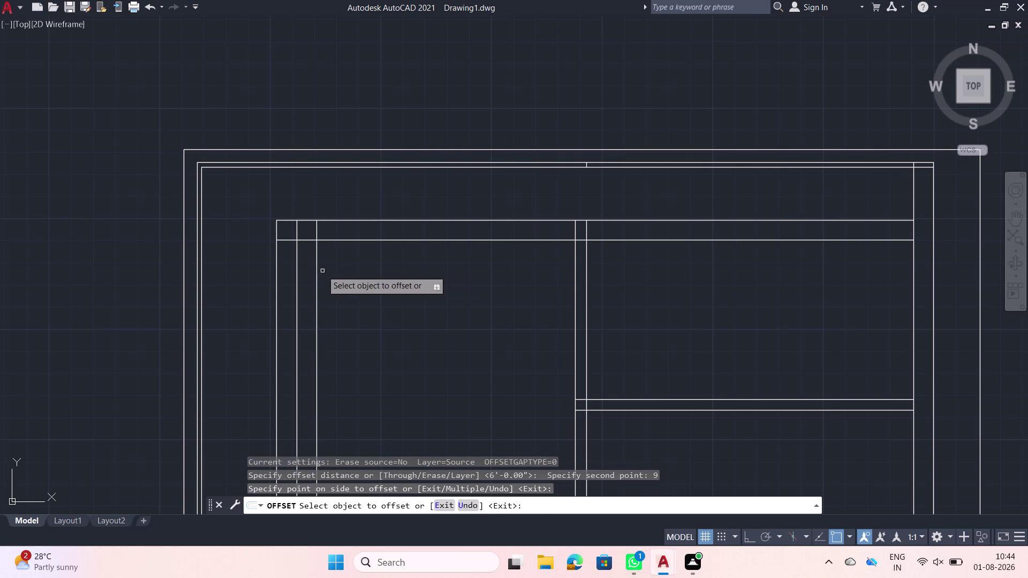
key(Escape)
Trim the 9" line down to a short piece across the top wall.
text(tr)
key(space)
click(331, 297)
click(312, 298)
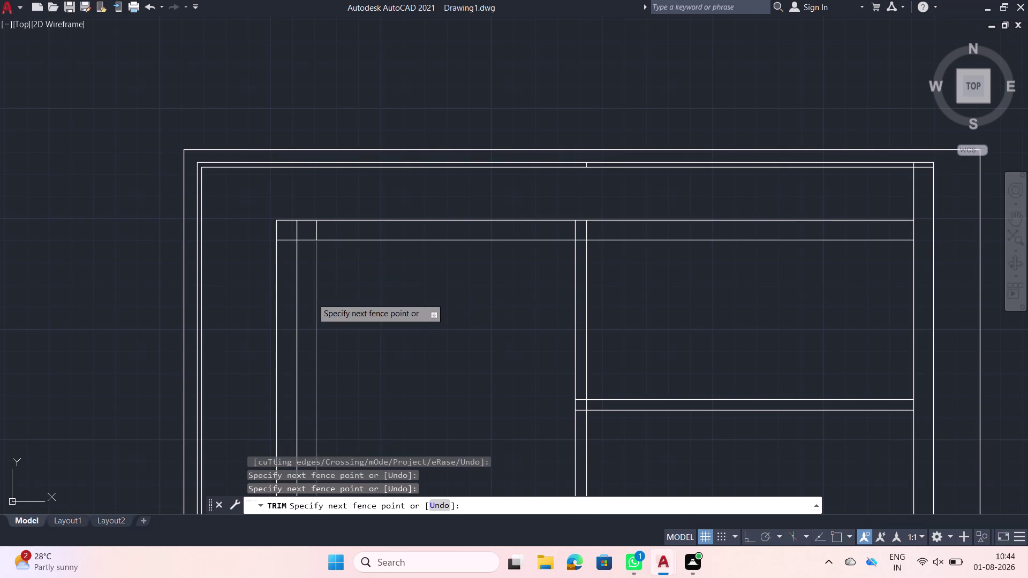
key(Escape)
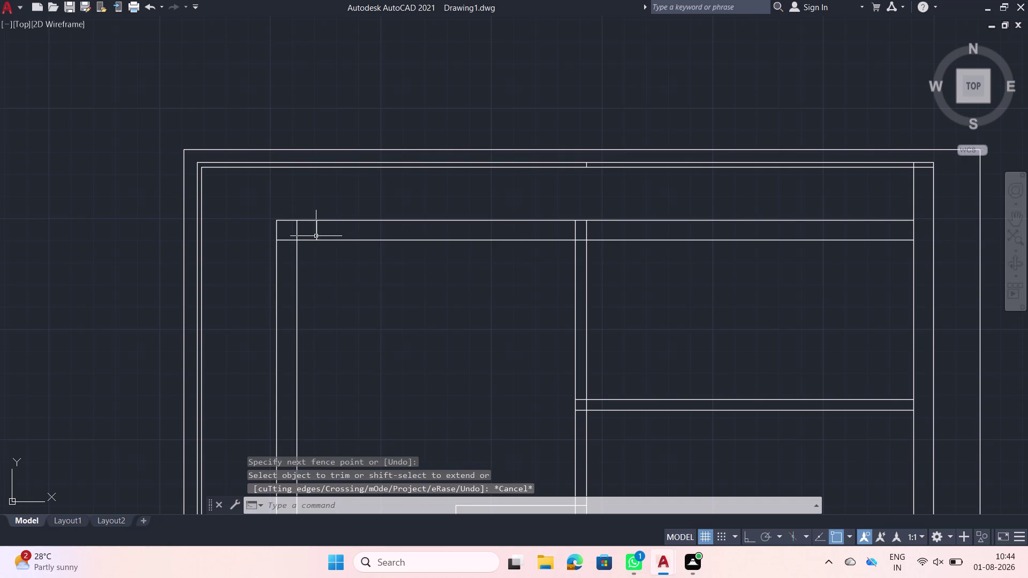
click(317, 231)
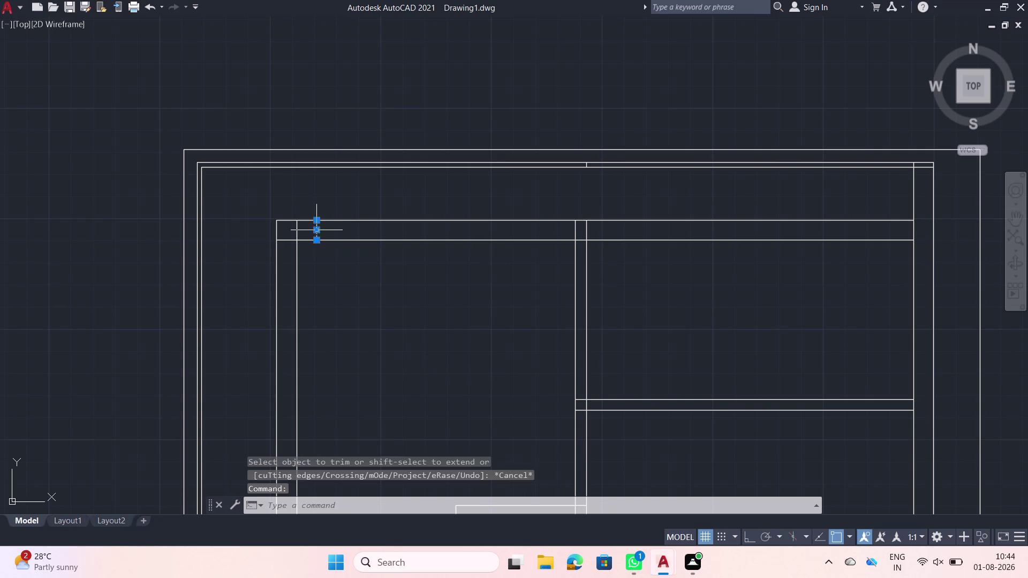
Start a 4' offset, then cancel it.
text(off)
key(space)
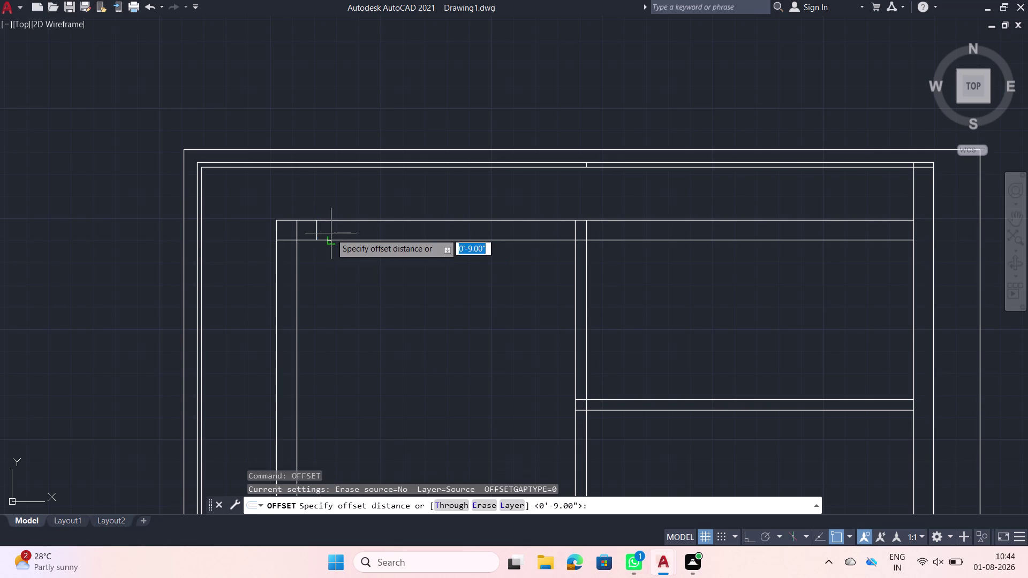
text(4')
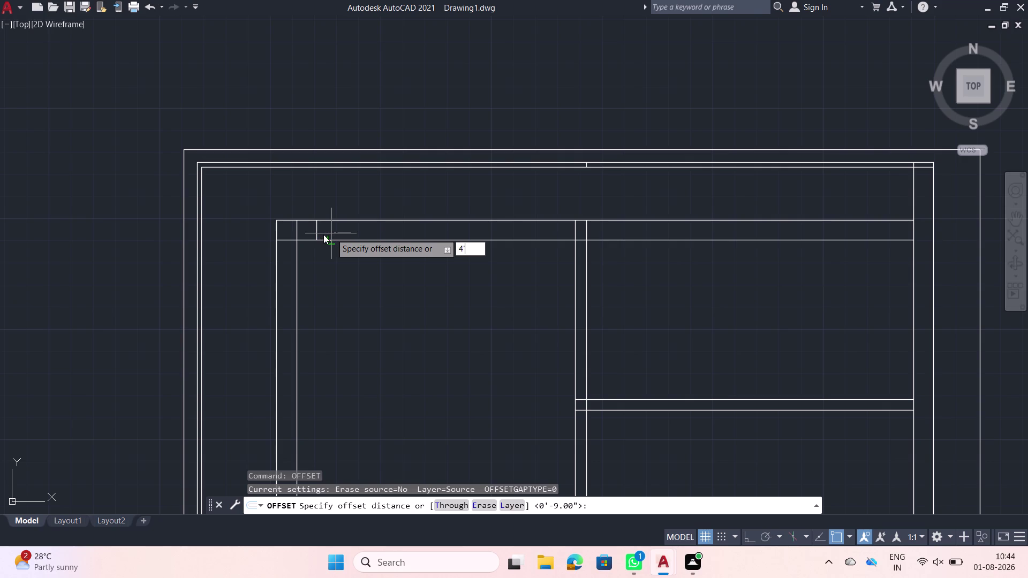
click(323, 235)
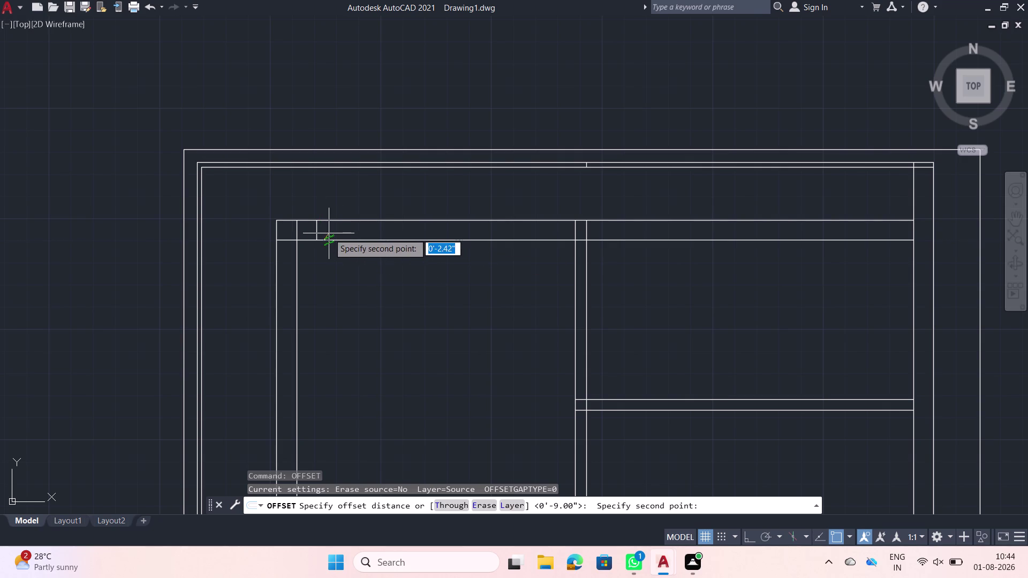
key(Escape)
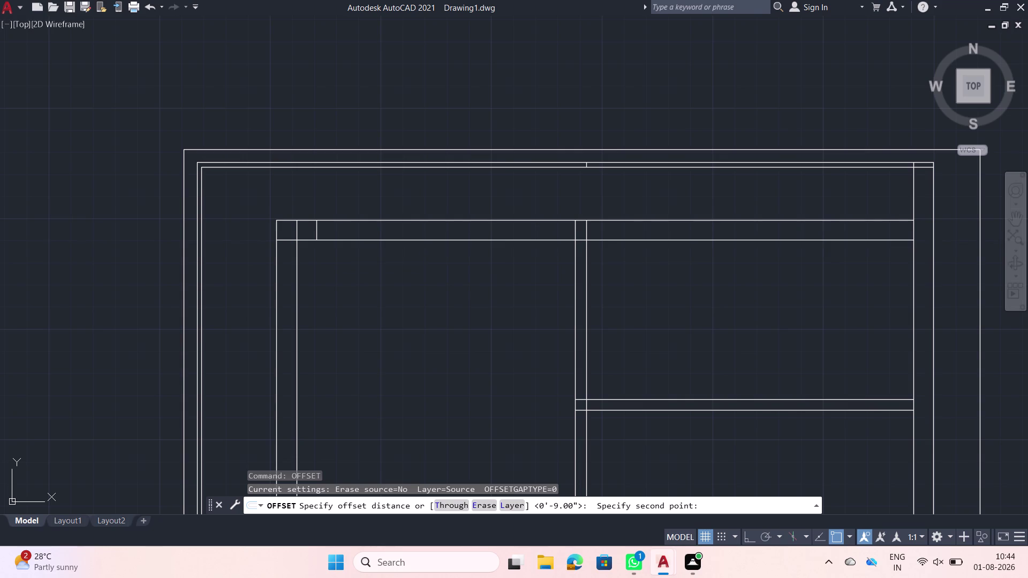
Offset the short vertical line in the top wall 2" to the right.
key(space)
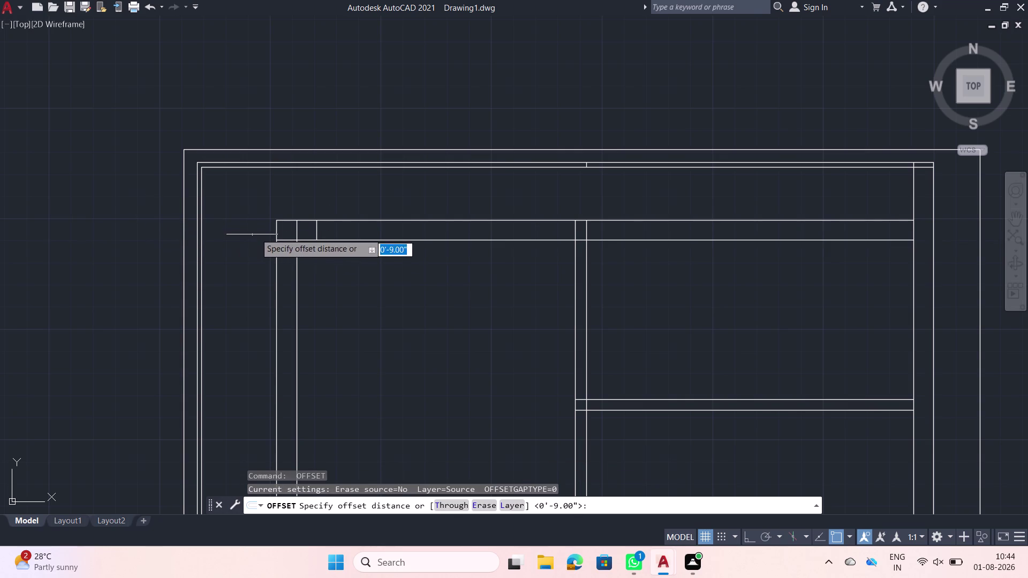
click(318, 232)
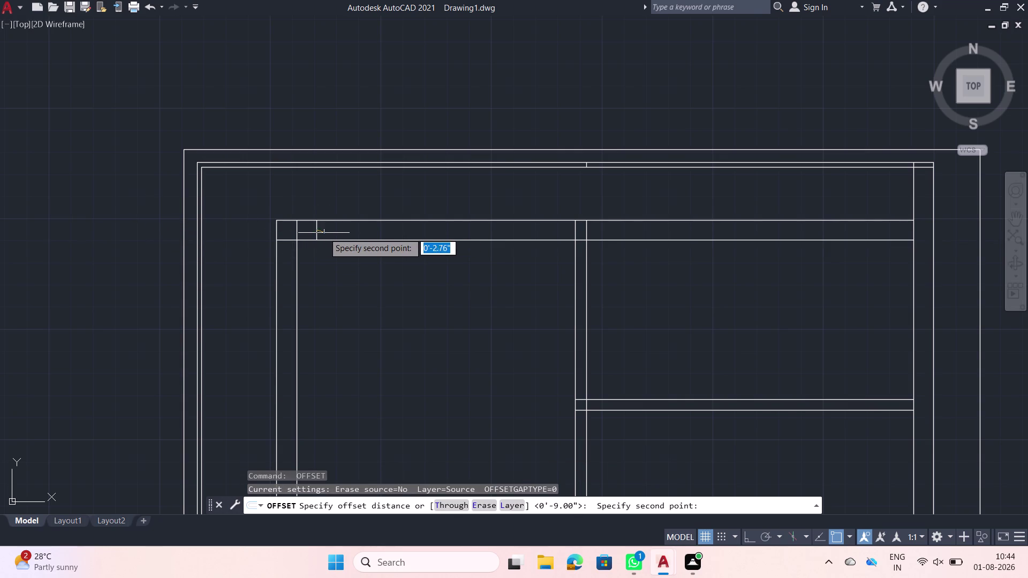
key(2)
key(Return)
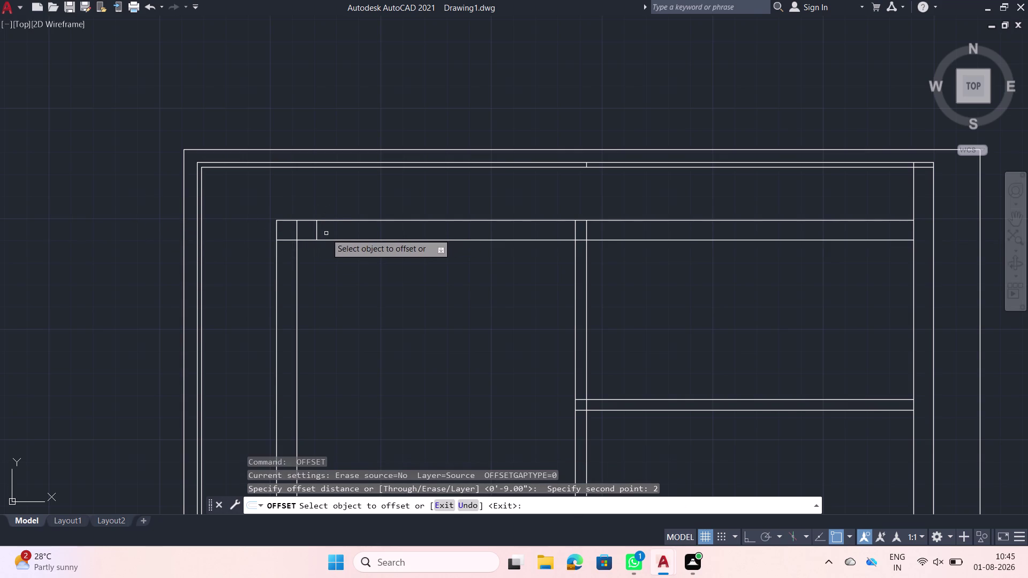
click(318, 231)
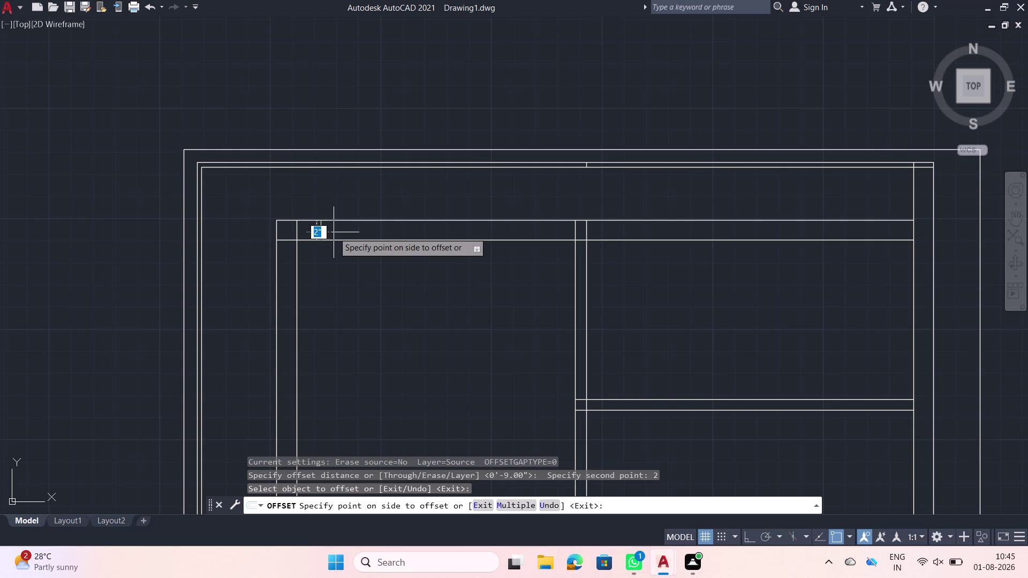
click(361, 234)
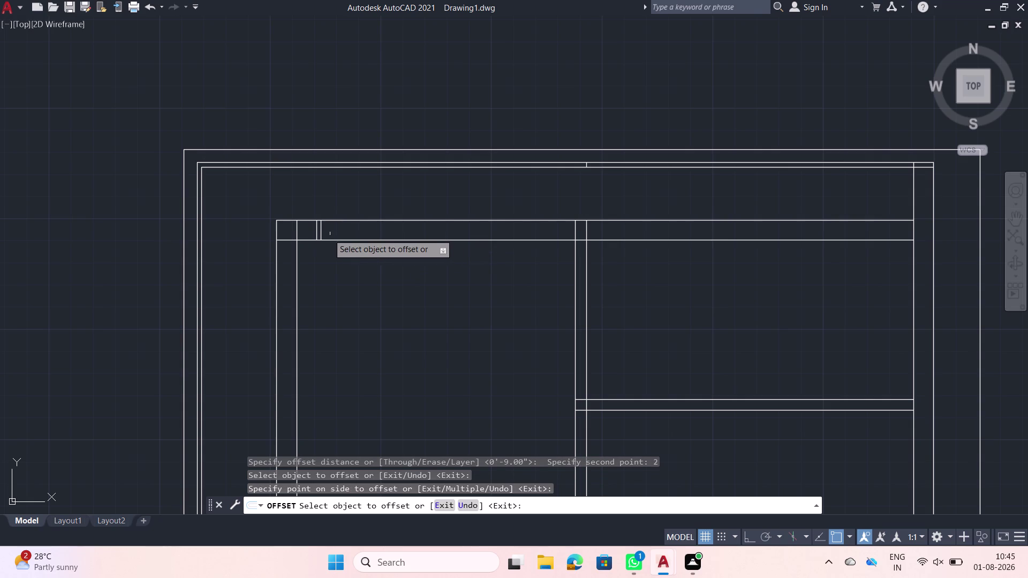
Offset the new jamb line 3'6" to the right for the other door jamb.
click(320, 237)
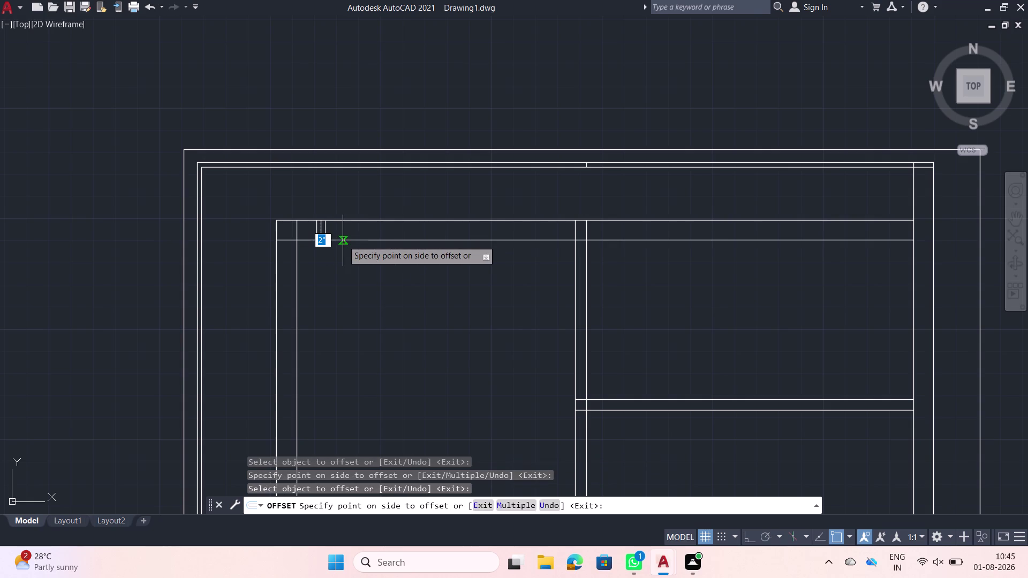
text(3'6")
key(Return)
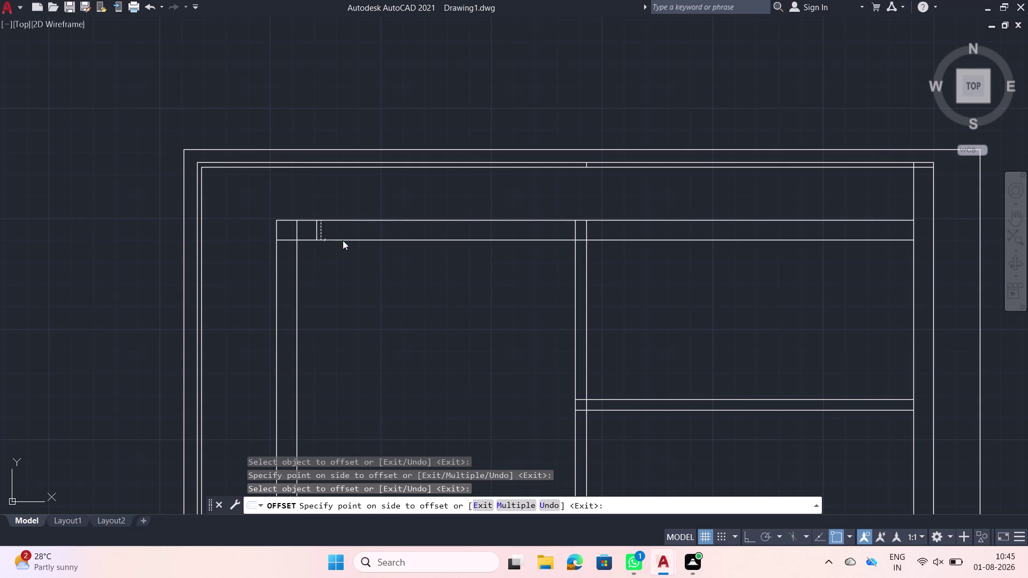
click(344, 245)
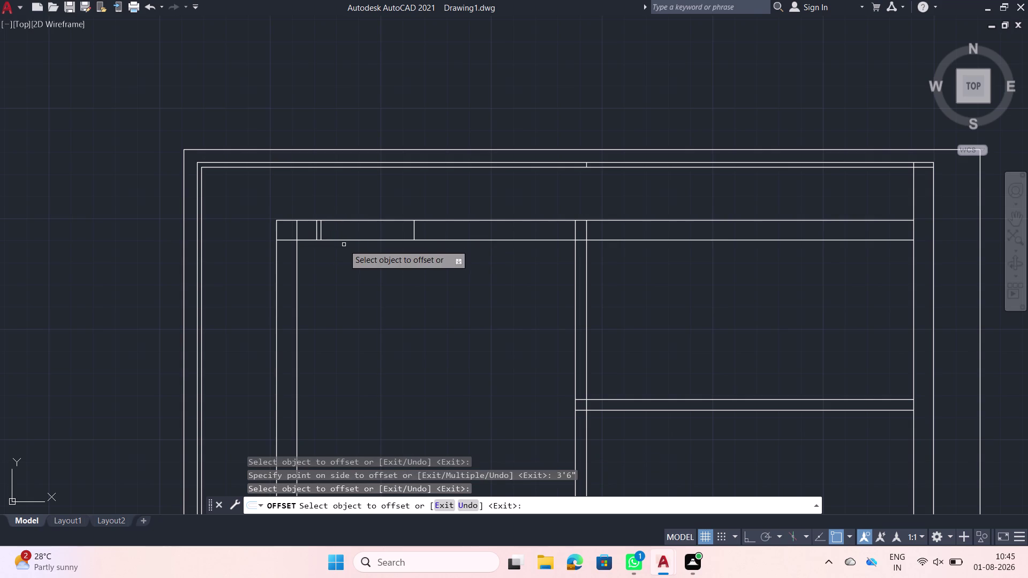
key(Escape)
click(287, 240)
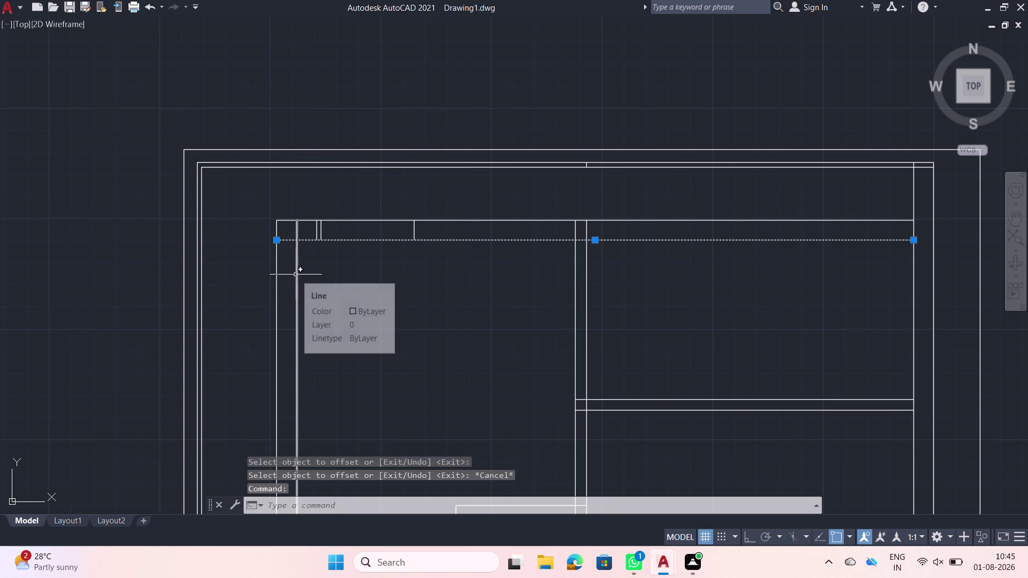
Offset the upper wall's inner line 3'6" downward.
text(off)
key(space)
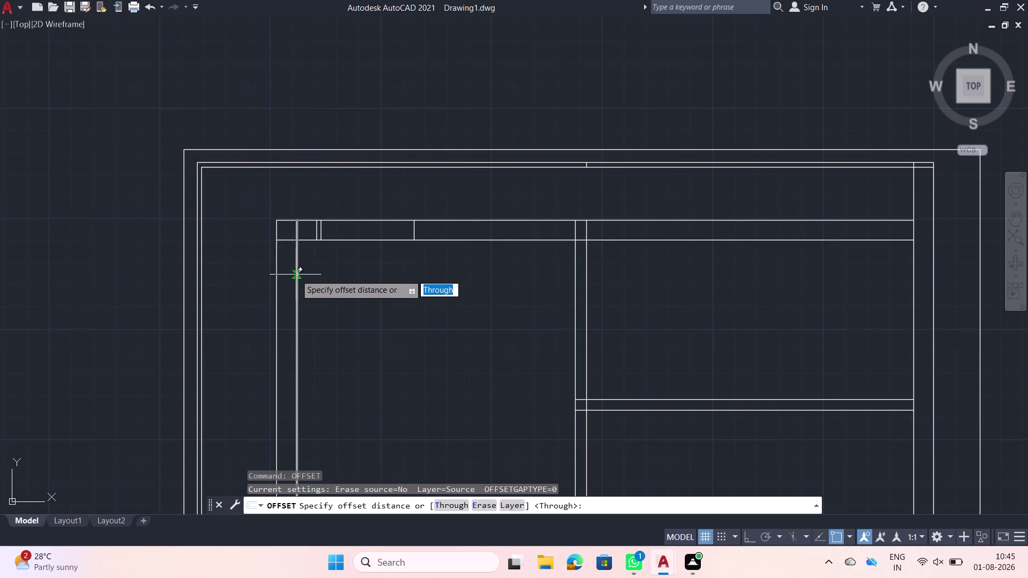
click(284, 239)
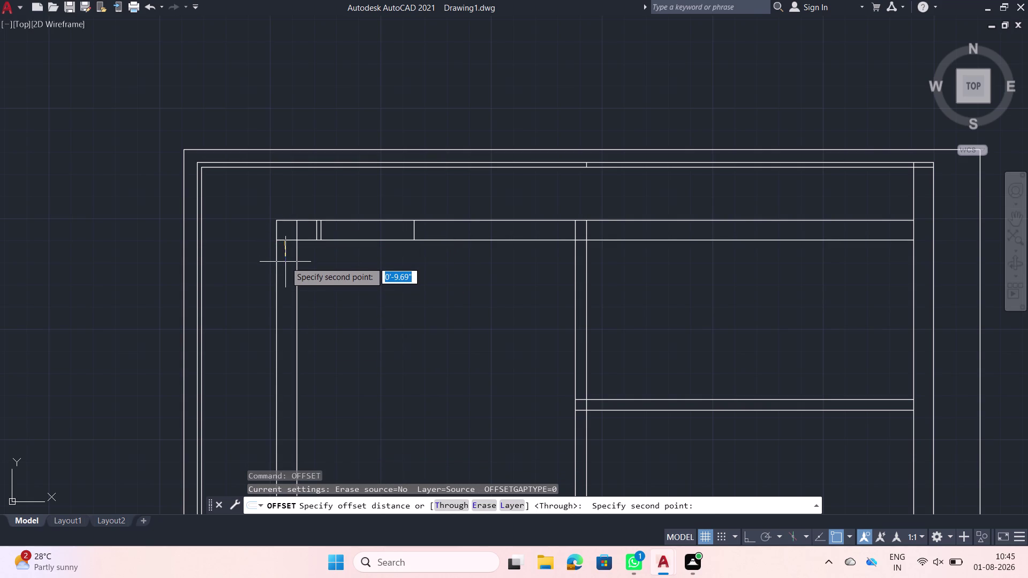
text(3'6)
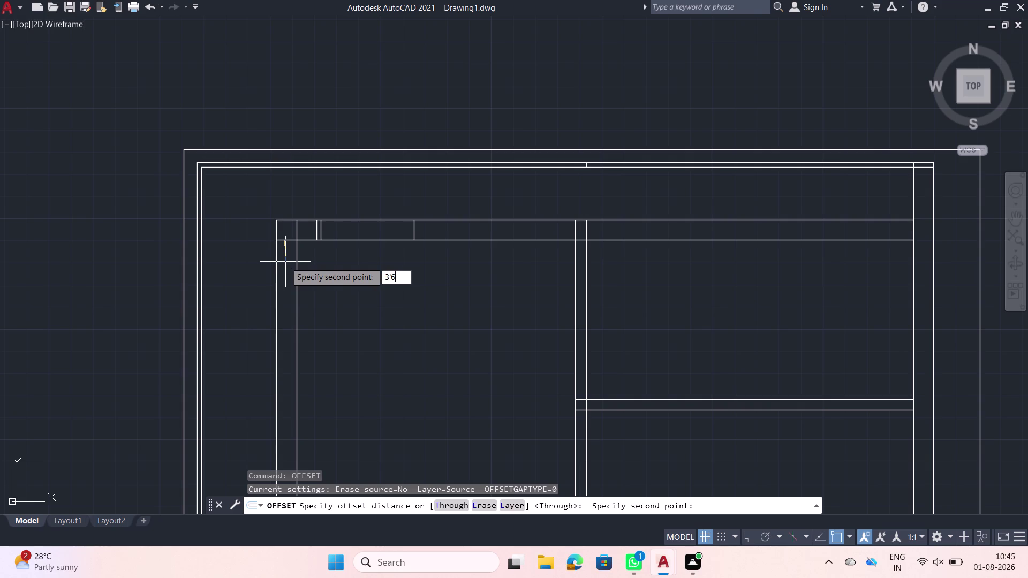
text(")
key(Return)
click(285, 262)
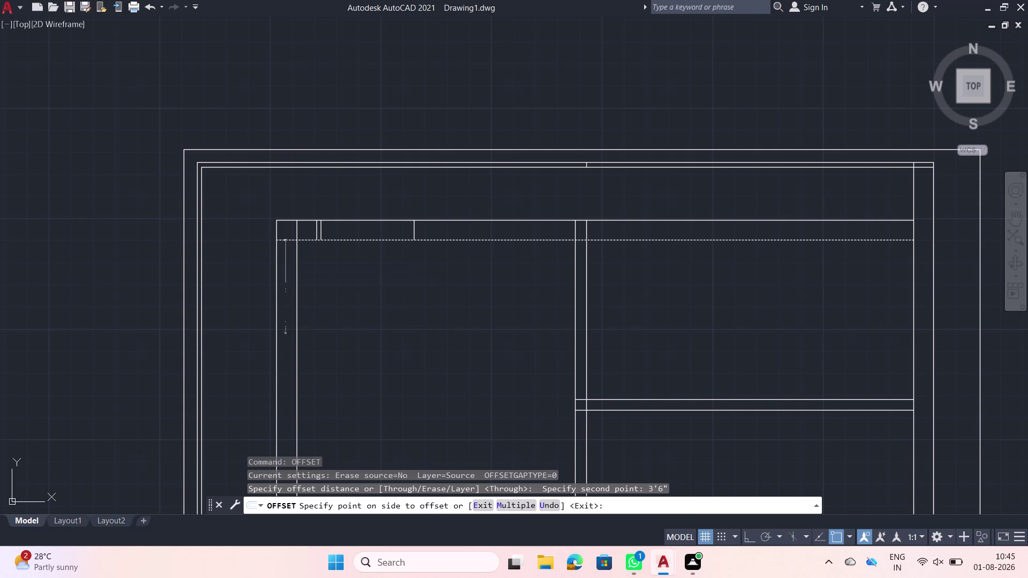
key(Escape)
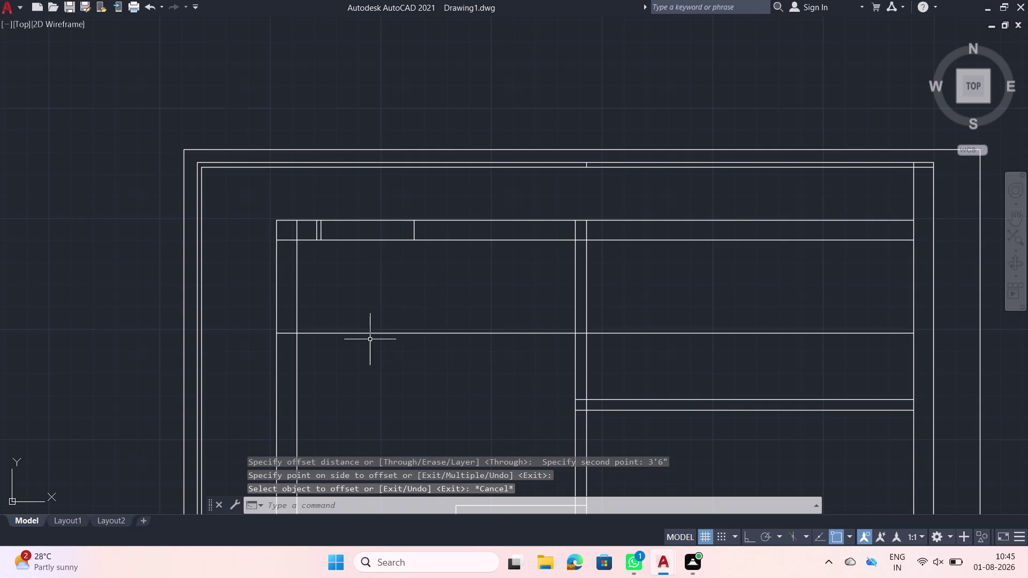
Trim the new 3'6" line out of the left and right rooms.
text(trv)
key(BackSpace)
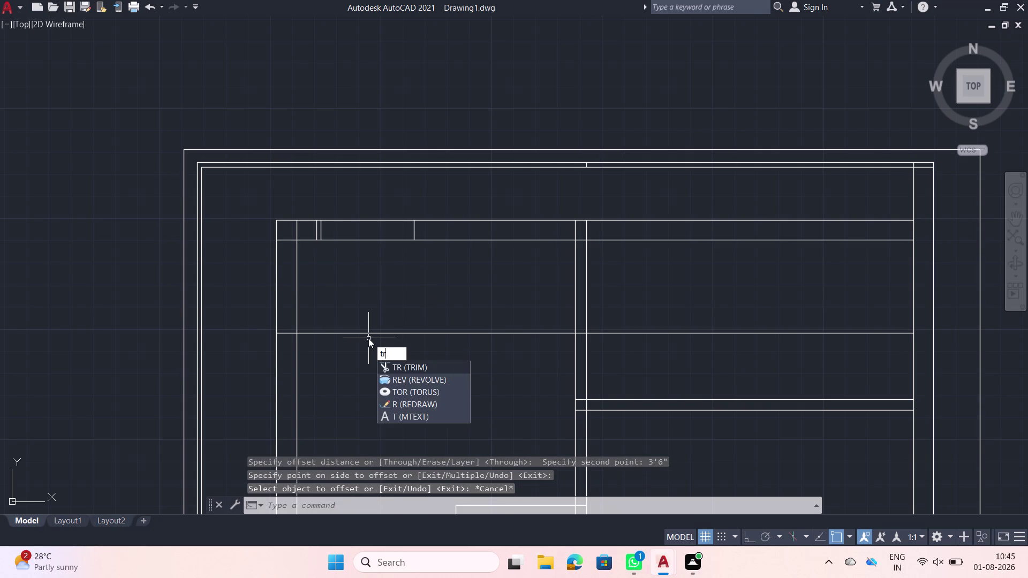
key(space)
click(399, 341)
click(405, 307)
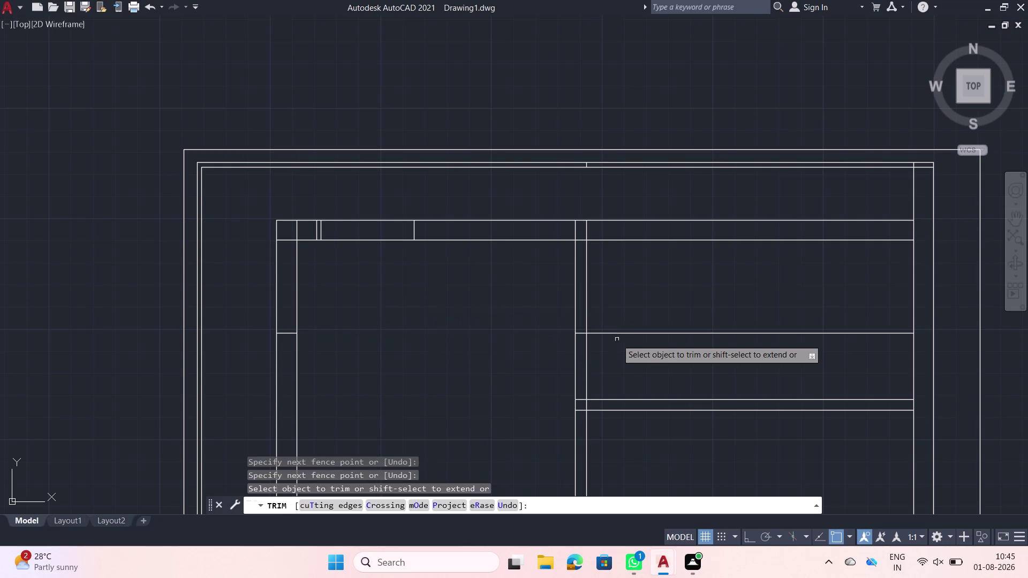
click(631, 350)
click(645, 325)
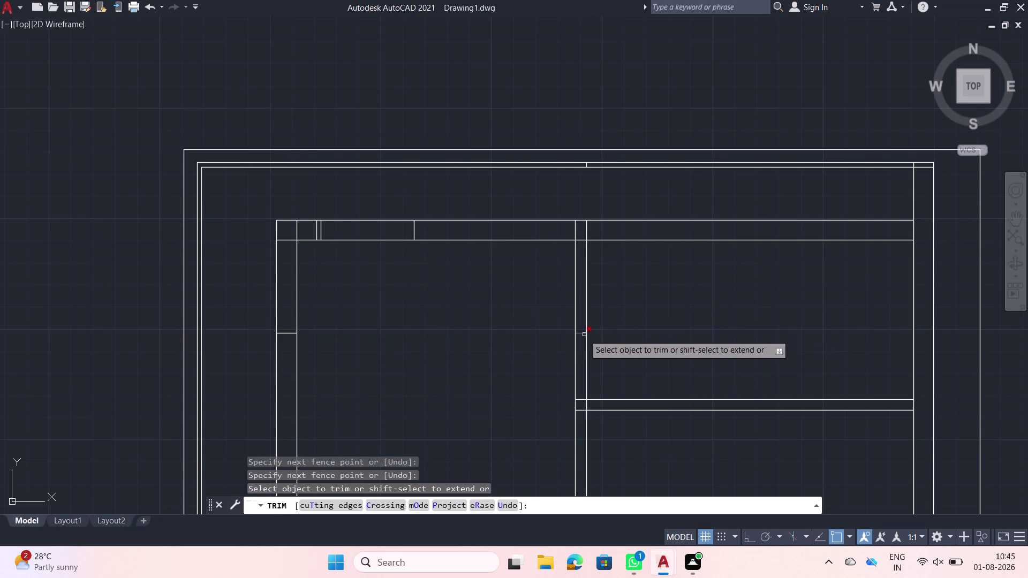
click(584, 335)
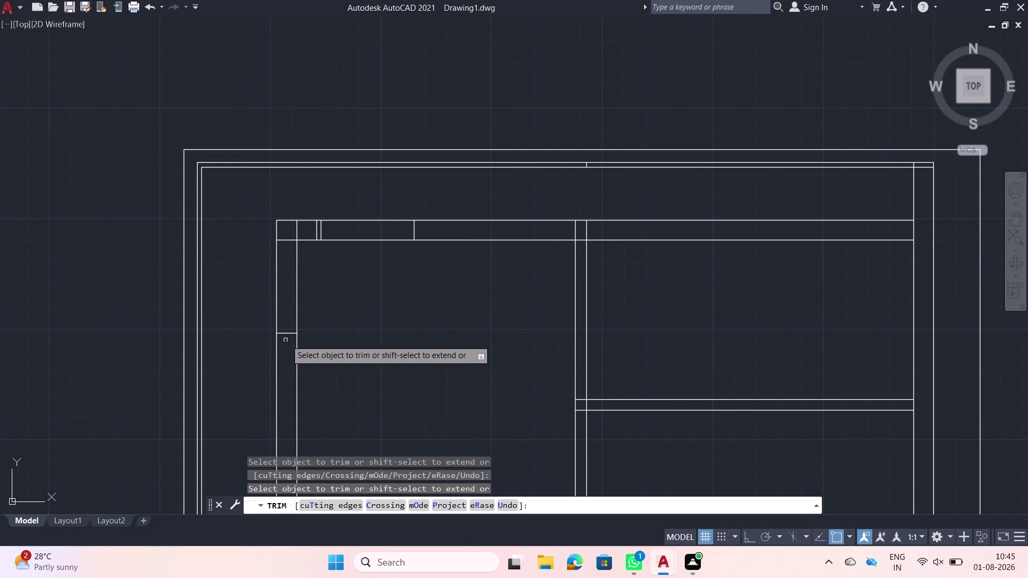
Trim a piece near the left wall, undo it, and check the remaining short line.
click(290, 333)
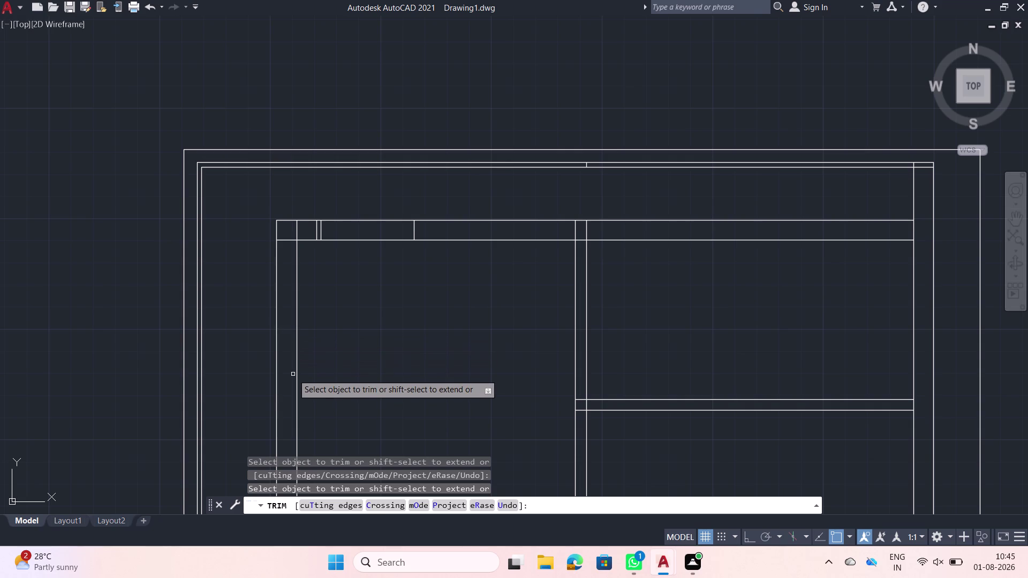
key(ctrl+z)
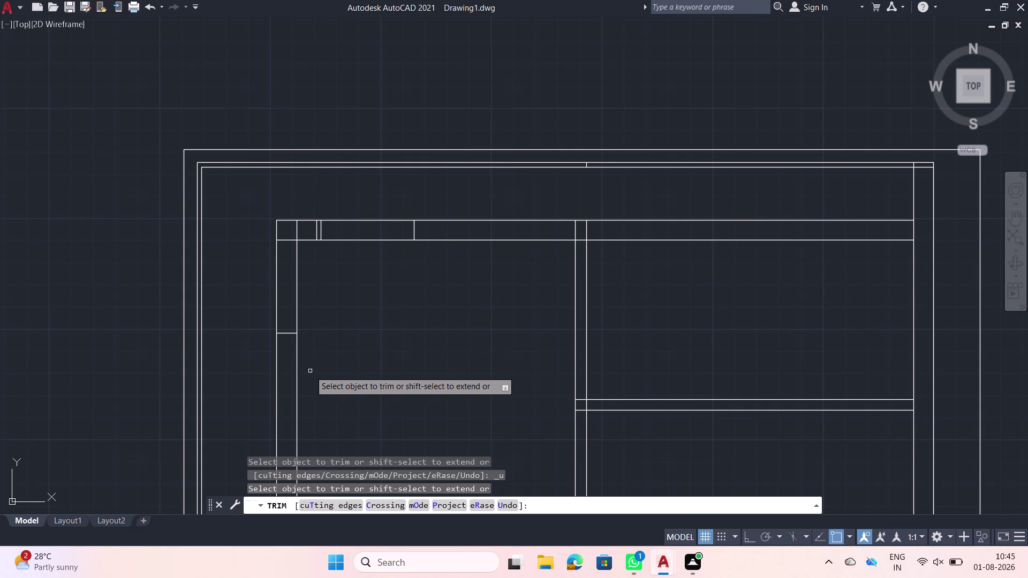
key(Escape)
click(284, 334)
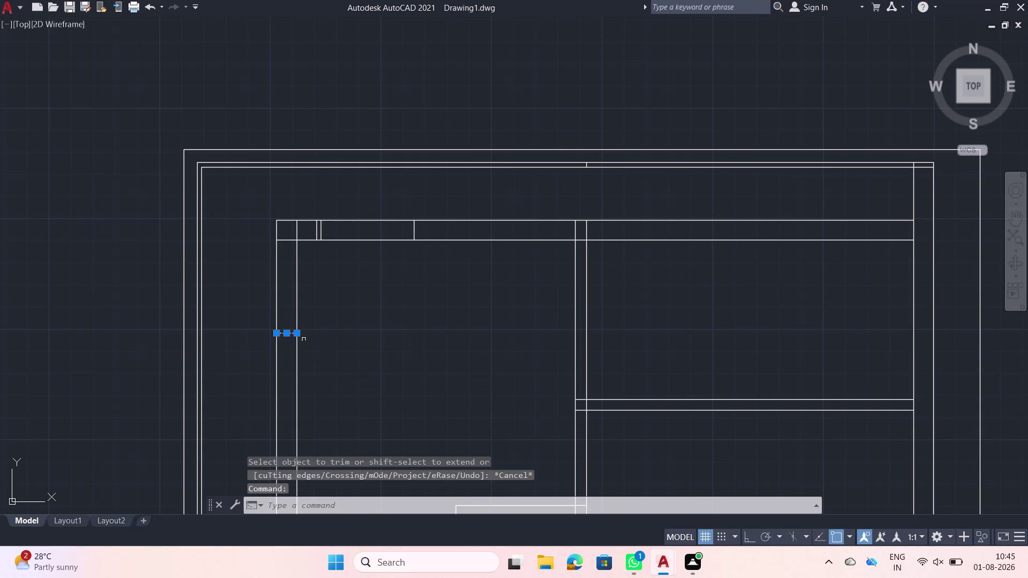
key(o)
text(ff)
key(space)
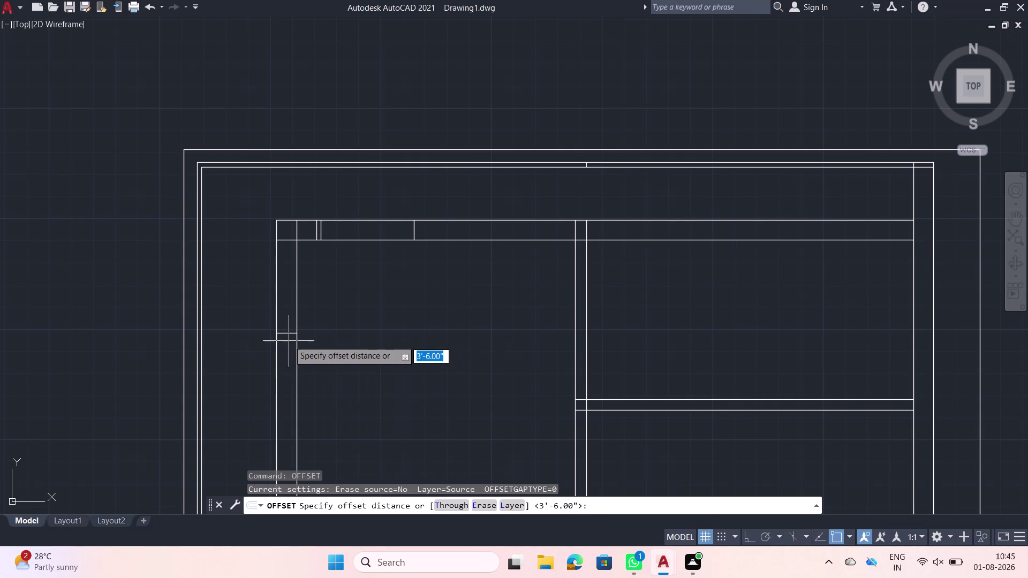
click(293, 335)
text(3)
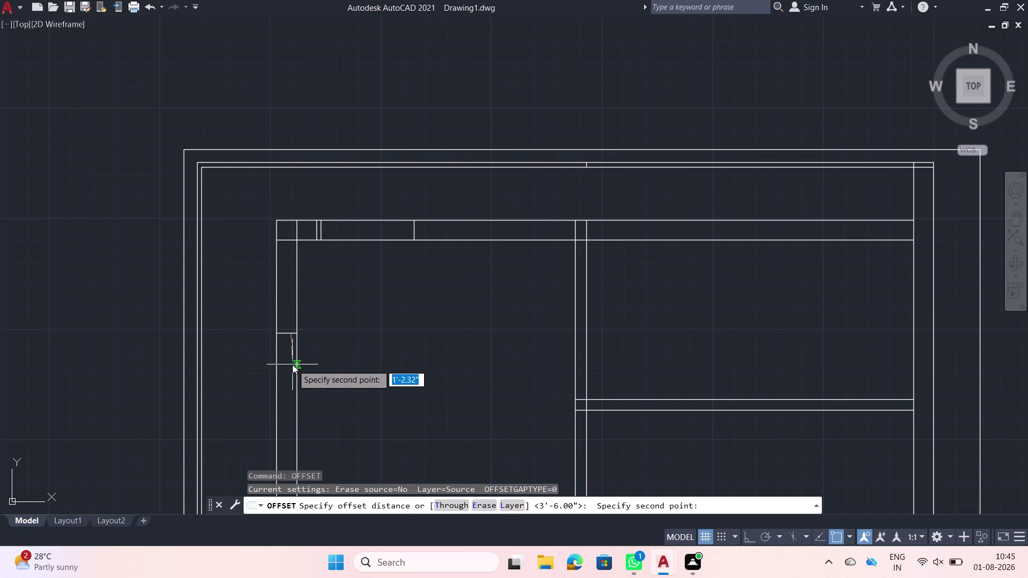
text('6")
key(Return)
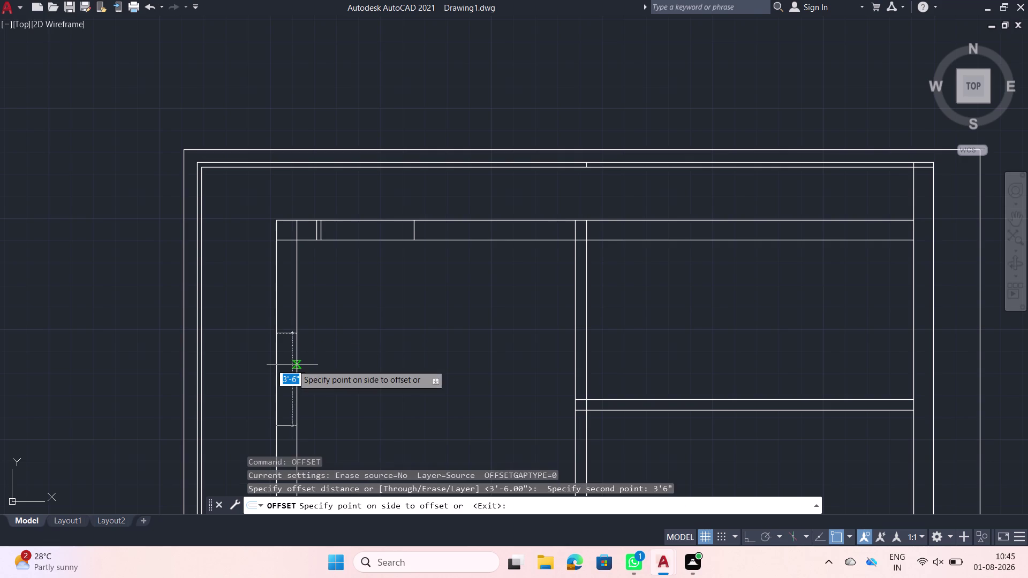
click(292, 365)
key(Escape)
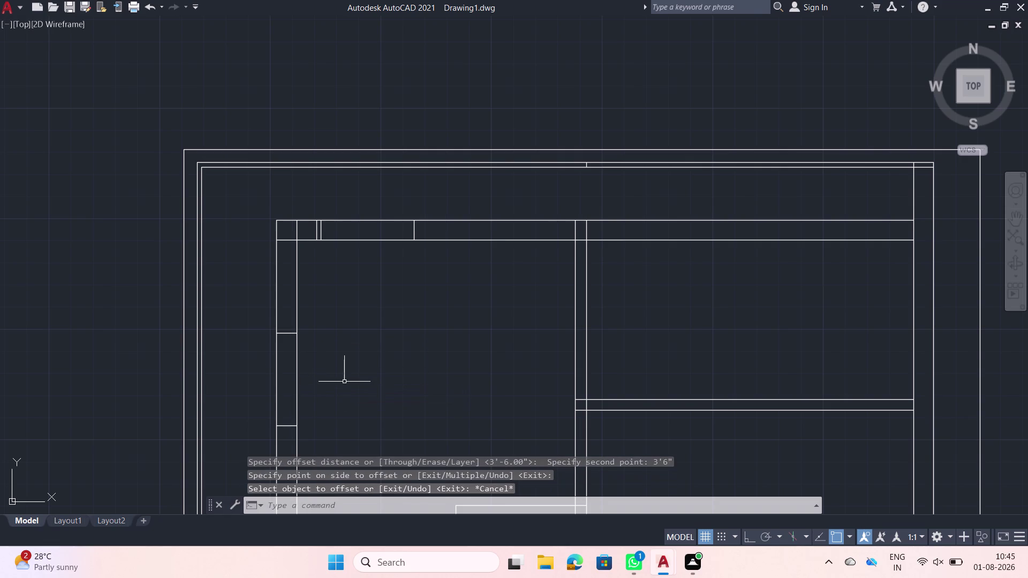
text(tr)
key(space)
click(341, 381)
click(244, 369)
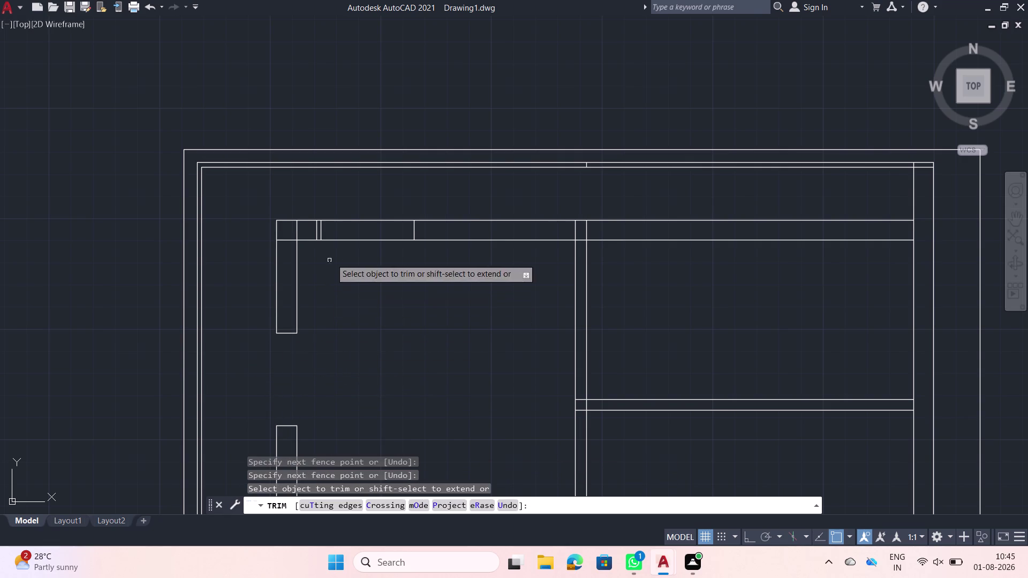
click(333, 252)
click(343, 202)
scroll(up, 3)
click(295, 234)
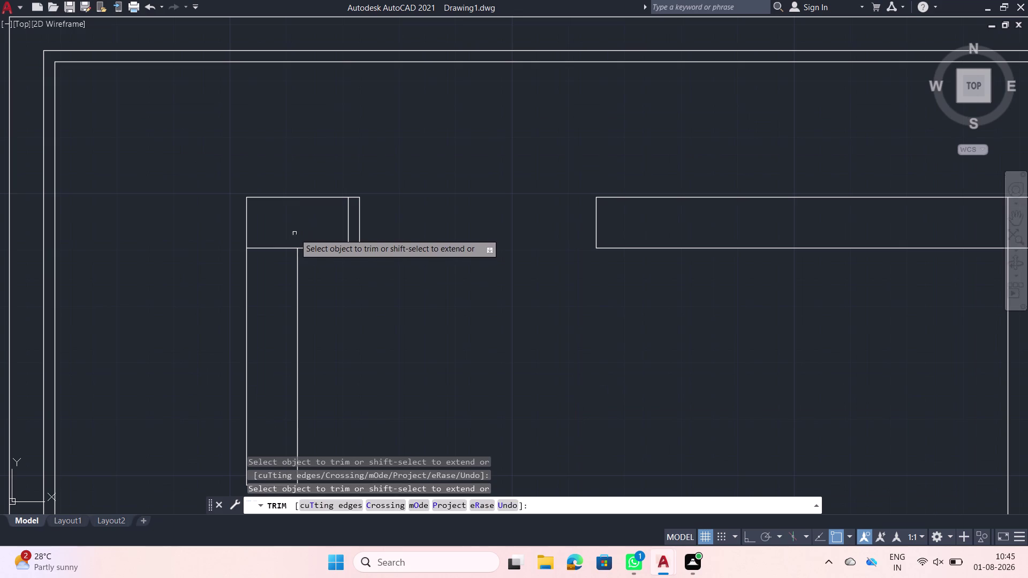
click(274, 237)
click(278, 262)
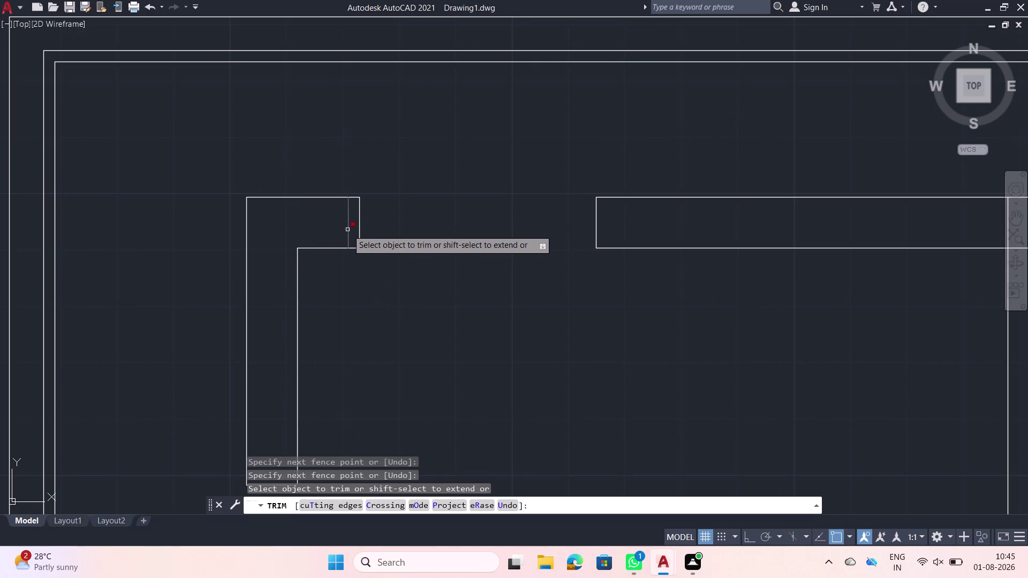
click(347, 230)
scroll(down, 3)
middle_drag(403, 290, 363, 231)
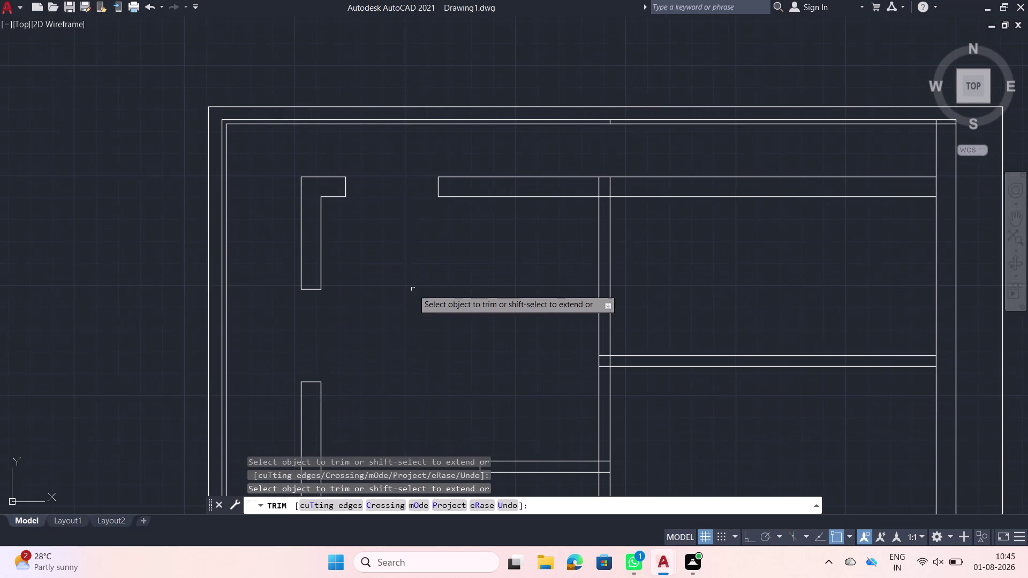
scroll(down, 3)
middle_drag(433, 310, 316, 263)
middle_drag(365, 273, 314, 285)
key(Escape)
middle_drag(315, 290, 315, 289)
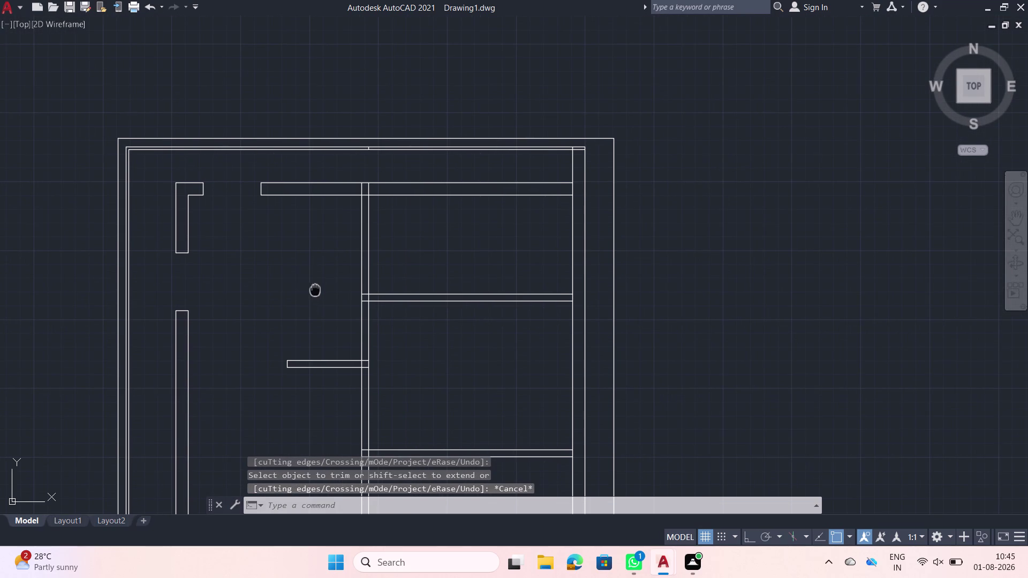
middle_drag(314, 290, 278, 290)
middle_drag(314, 287, 293, 293)
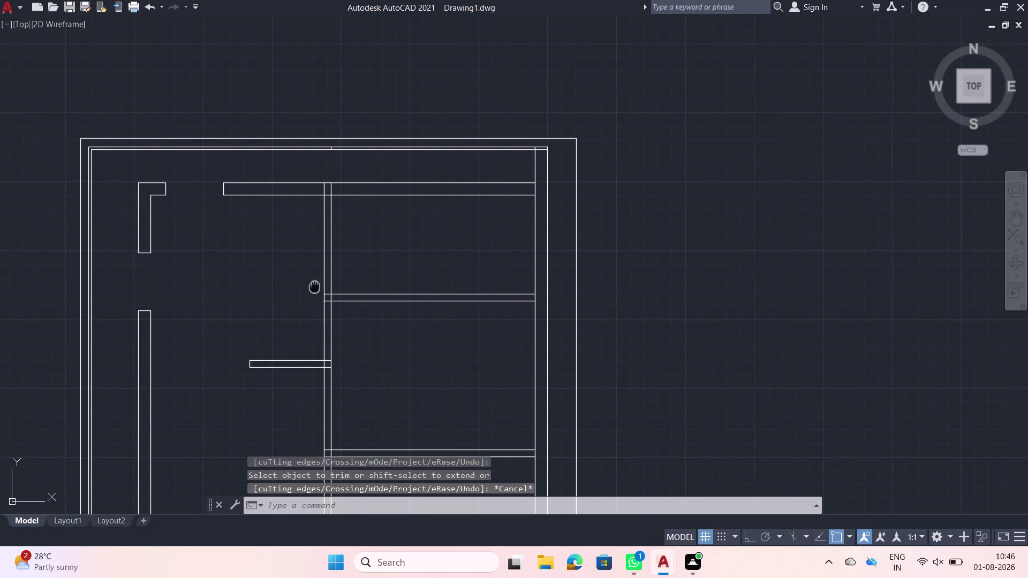
middle_drag(292, 294, 273, 297)
middle_drag(354, 279, 351, 280)
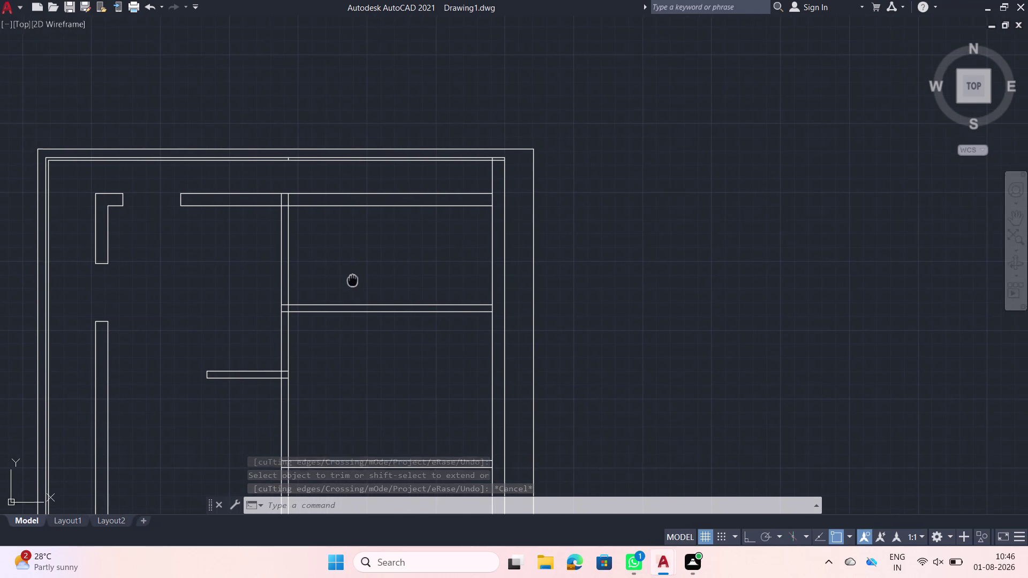
middle_drag(351, 280, 339, 284)
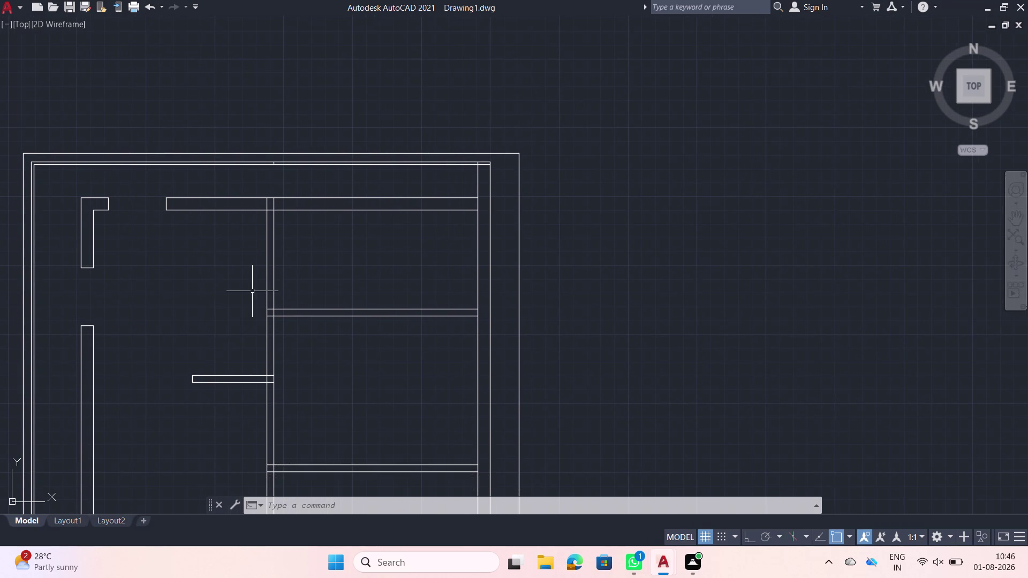
scroll(up, 3)
Offset the middle partition's lower line by 9".
click(285, 312)
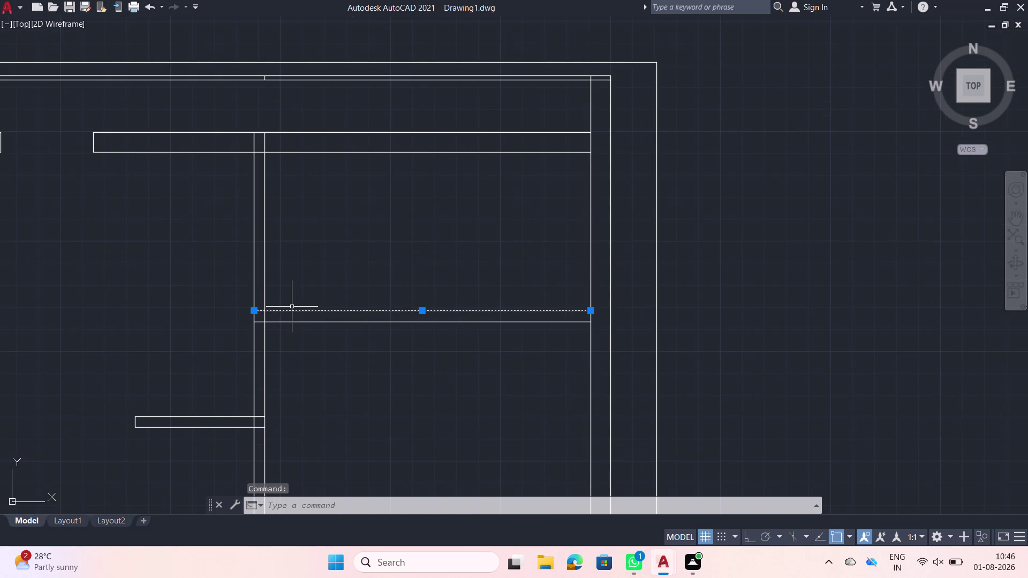
text(off)
key(space)
click(291, 307)
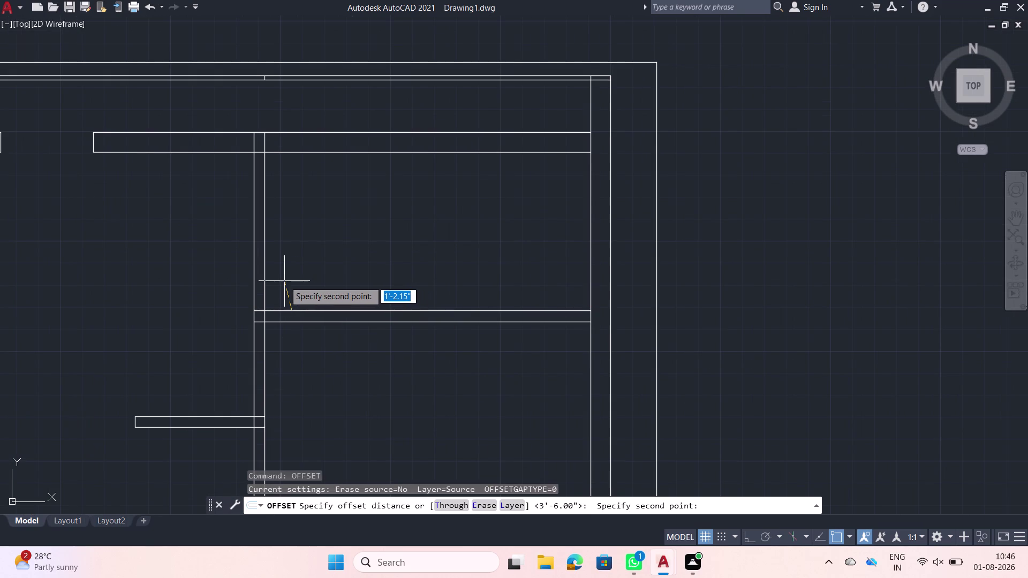
key(9)
key(Return)
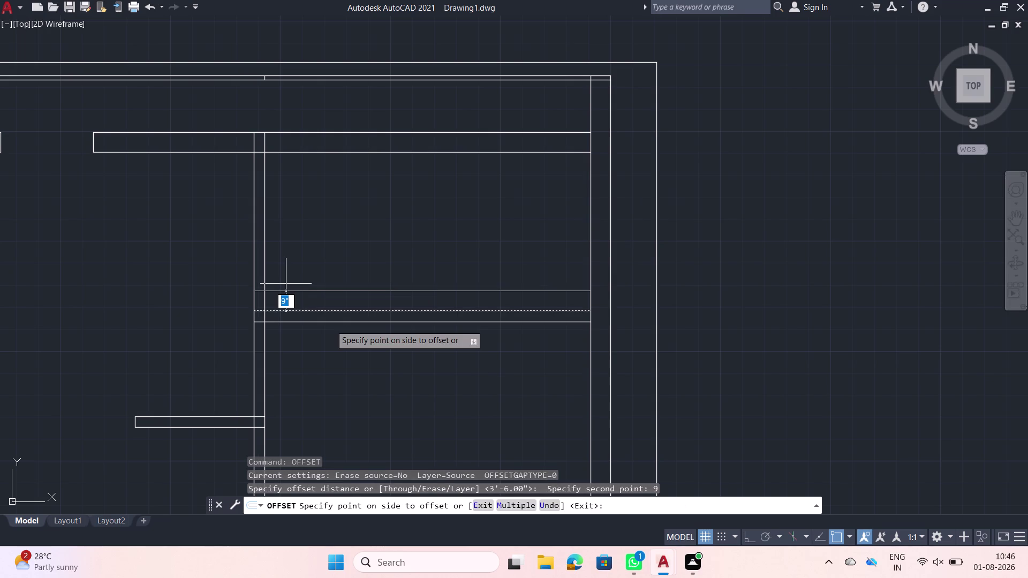
click(331, 325)
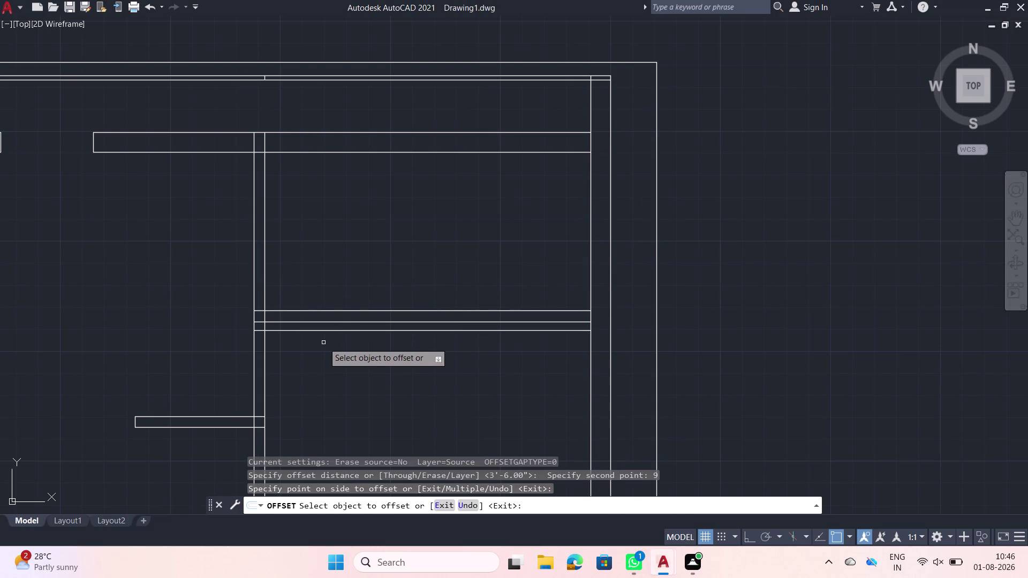
Offset the partition line 3'6", then undo the misplaced copy.
click(297, 312)
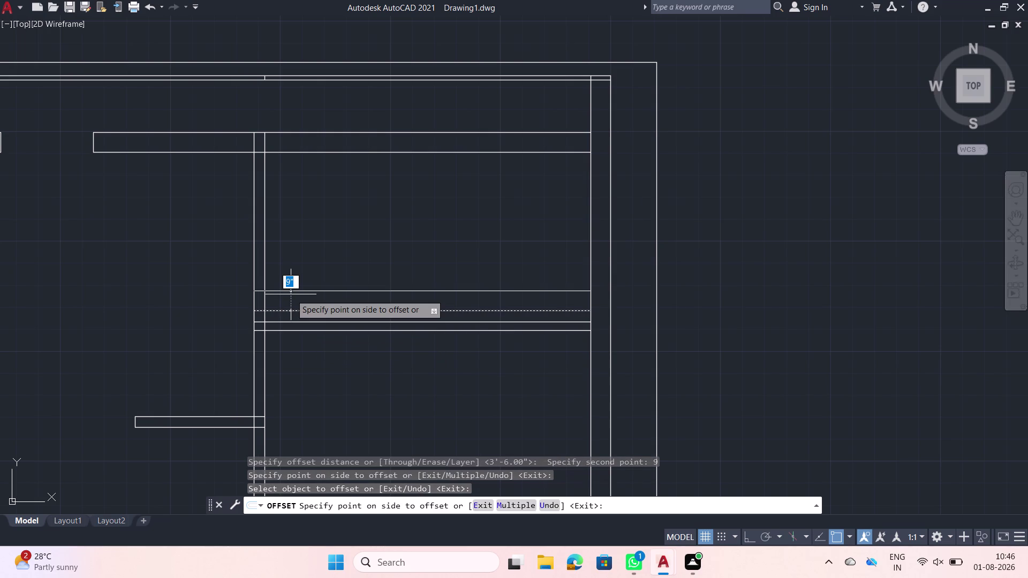
text(3'6)
text(")
key(Return)
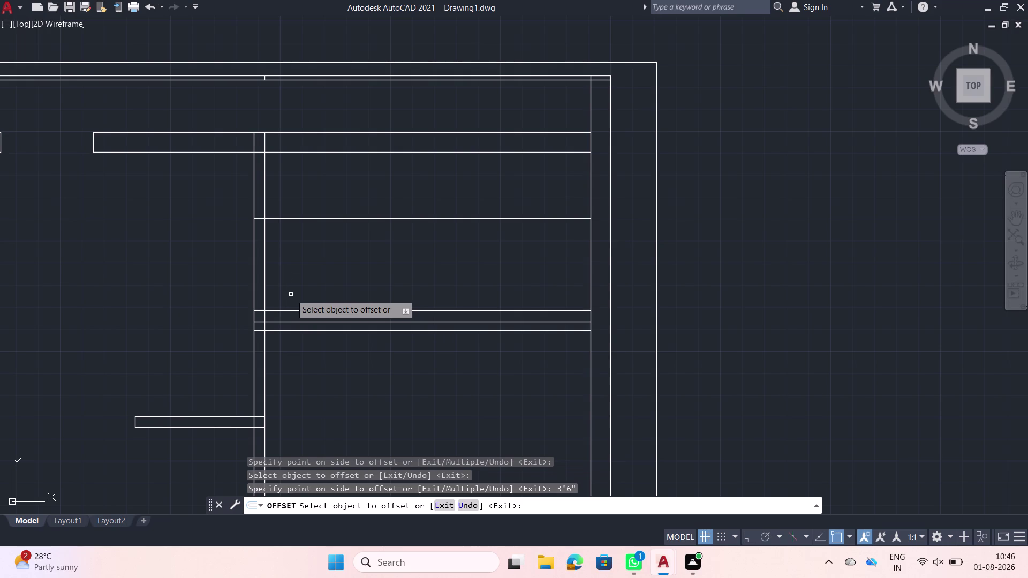
key(ctrl+z)
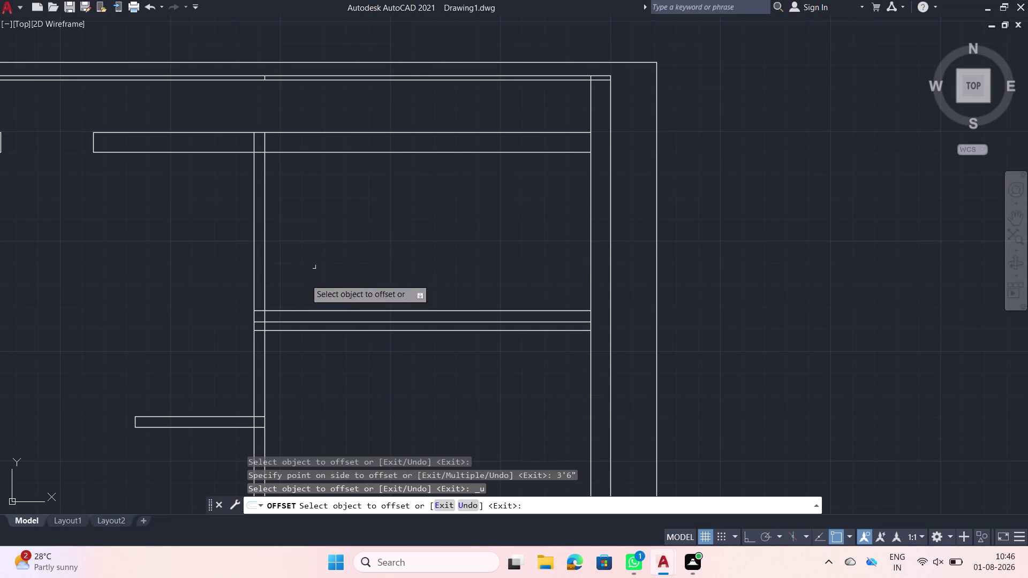
Offset the partition line 2'6" upward to mark the door opening.
click(294, 313)
text(2')
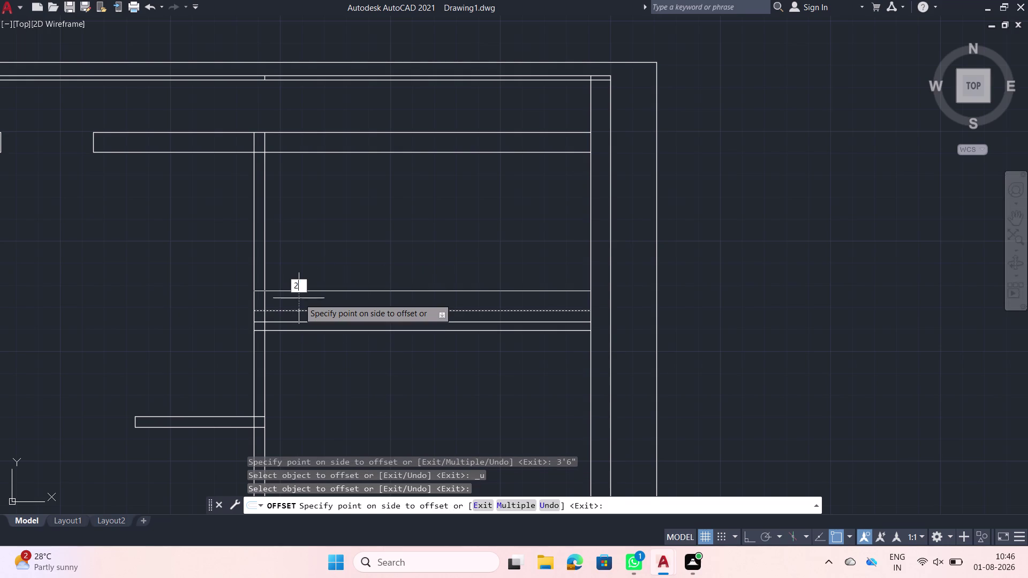
text(6")
key(Return)
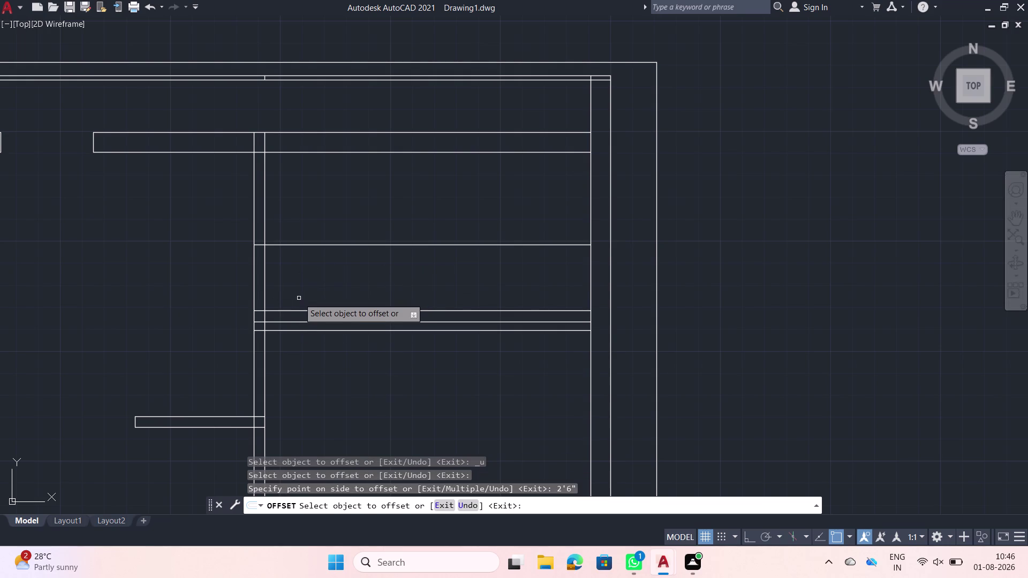
key(Escape)
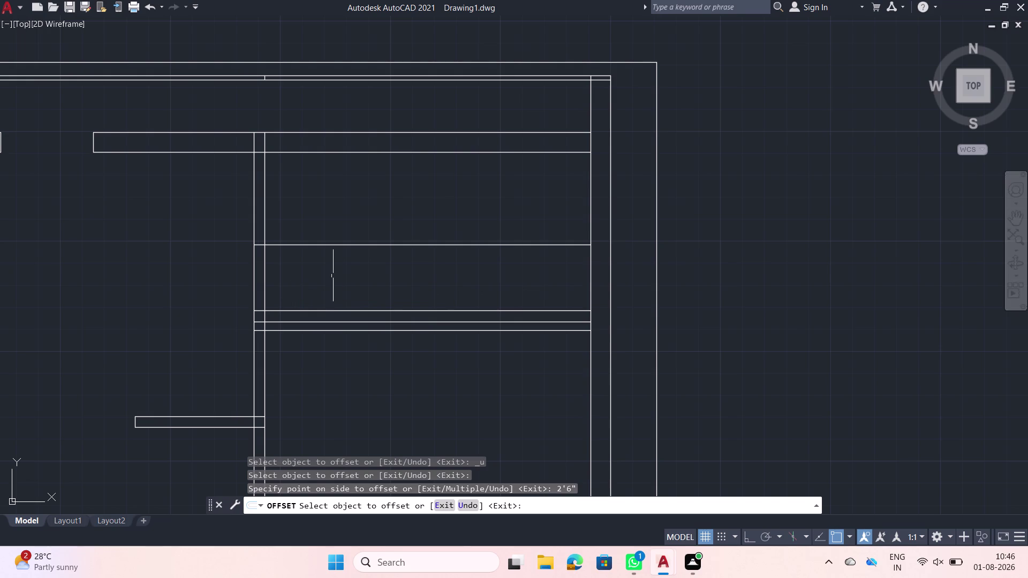
text(tr)
key(space)
Trim the vertical wall lines between the offset lines, plus leftover partition pieces, to open the doorway.
click(332, 276)
click(345, 230)
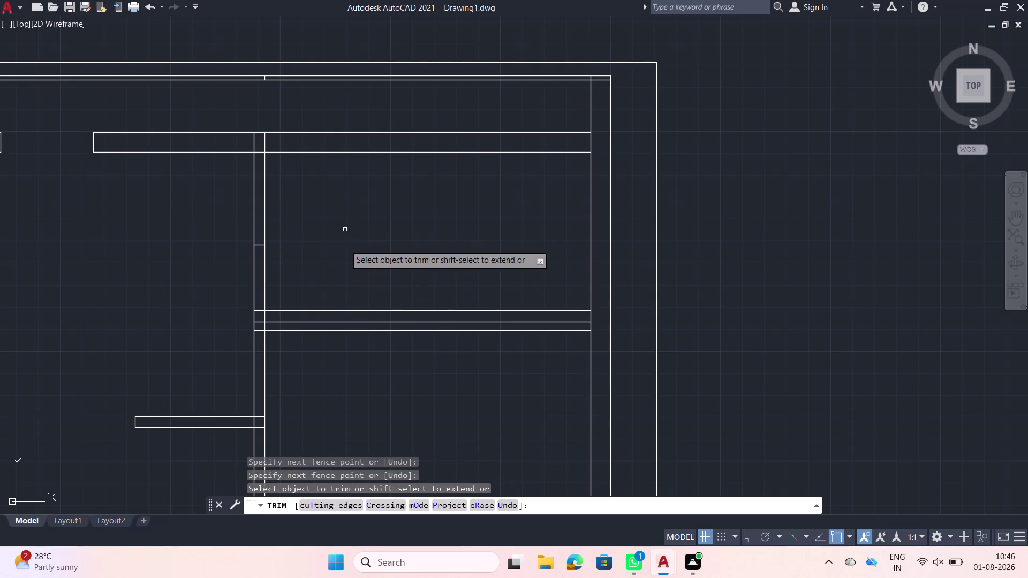
click(332, 310)
click(298, 276)
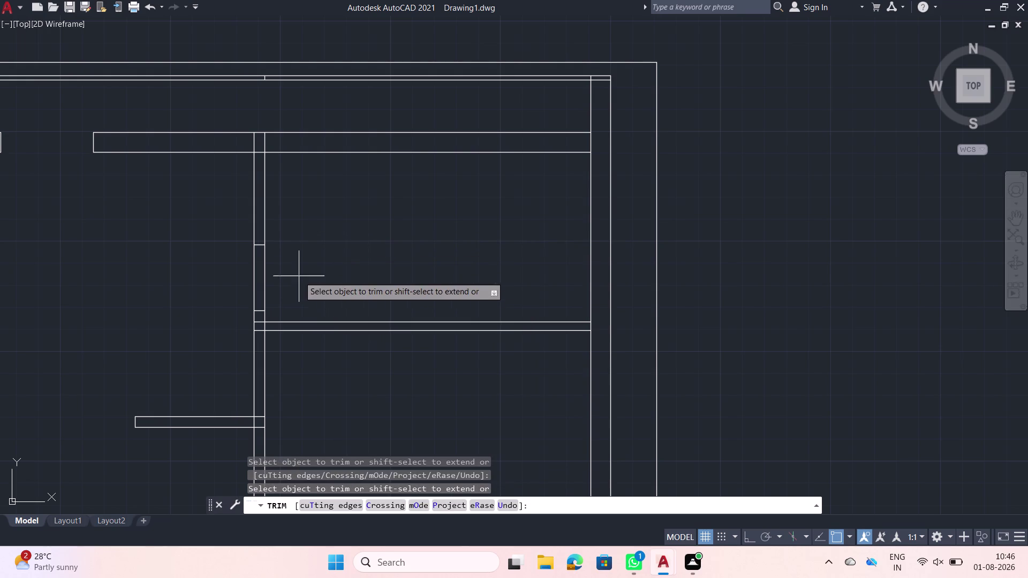
click(242, 267)
scroll(down, 3)
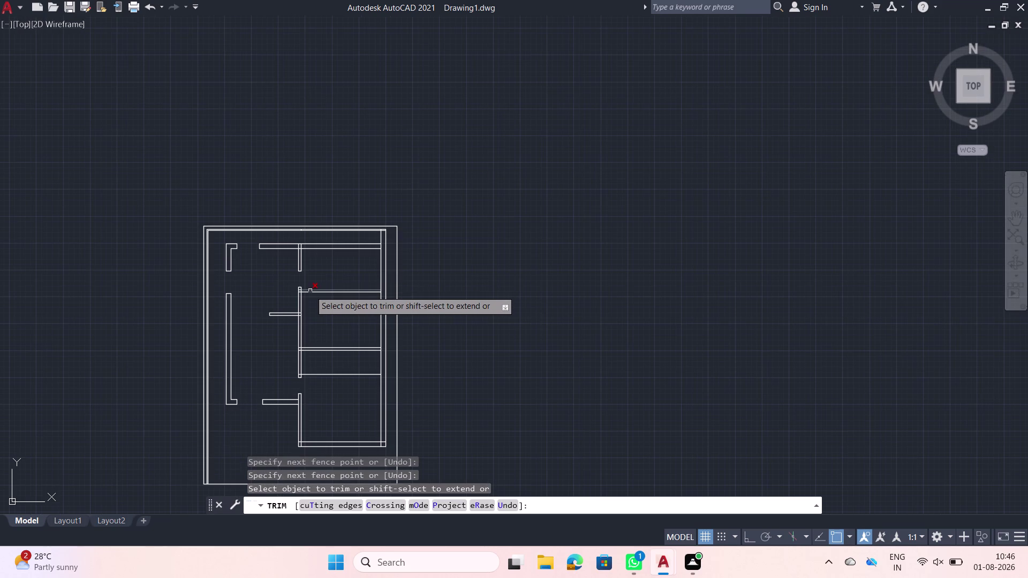
scroll(up, 3)
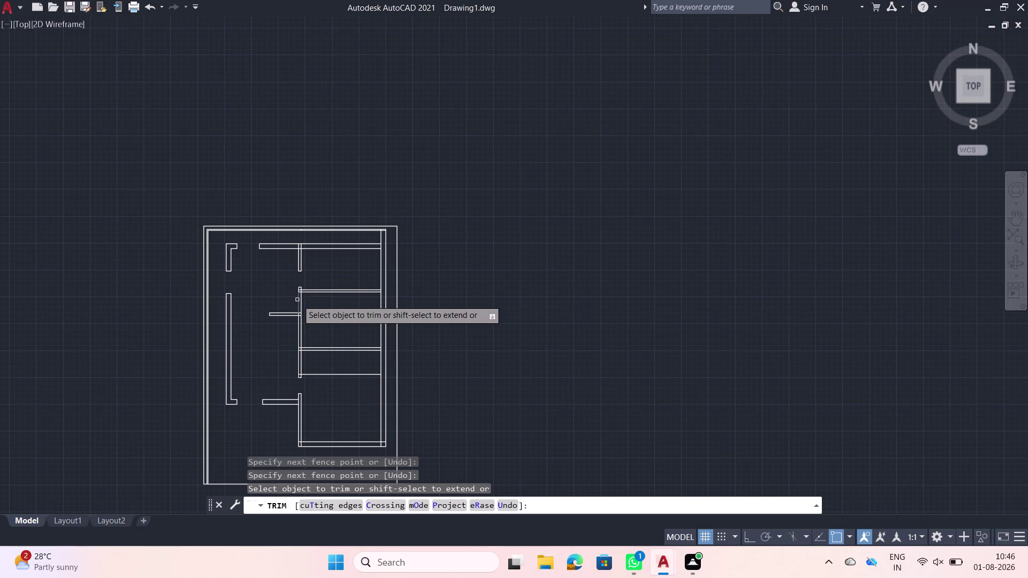
scroll(up, 3)
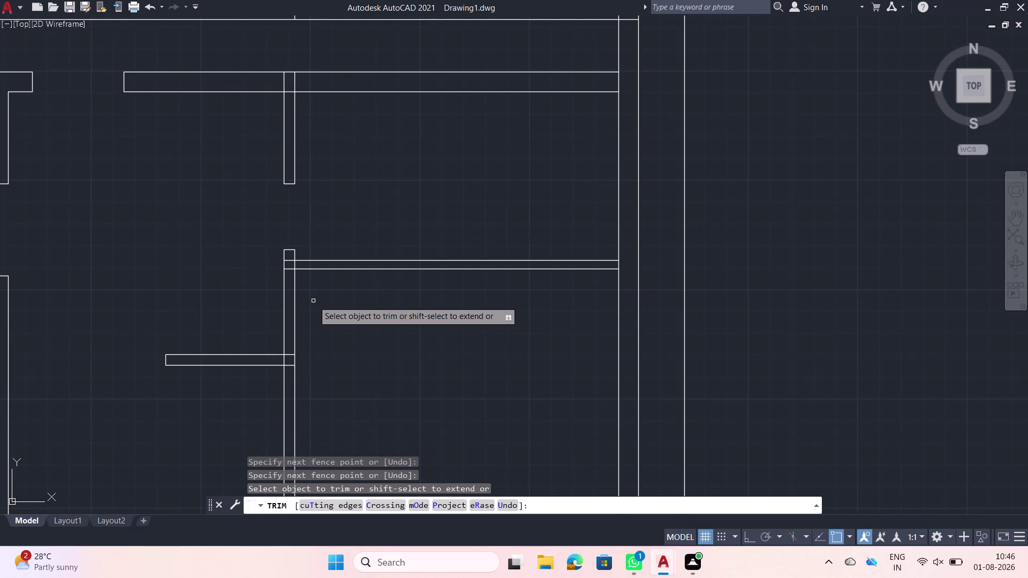
key(Escape)
scroll(up, 3)
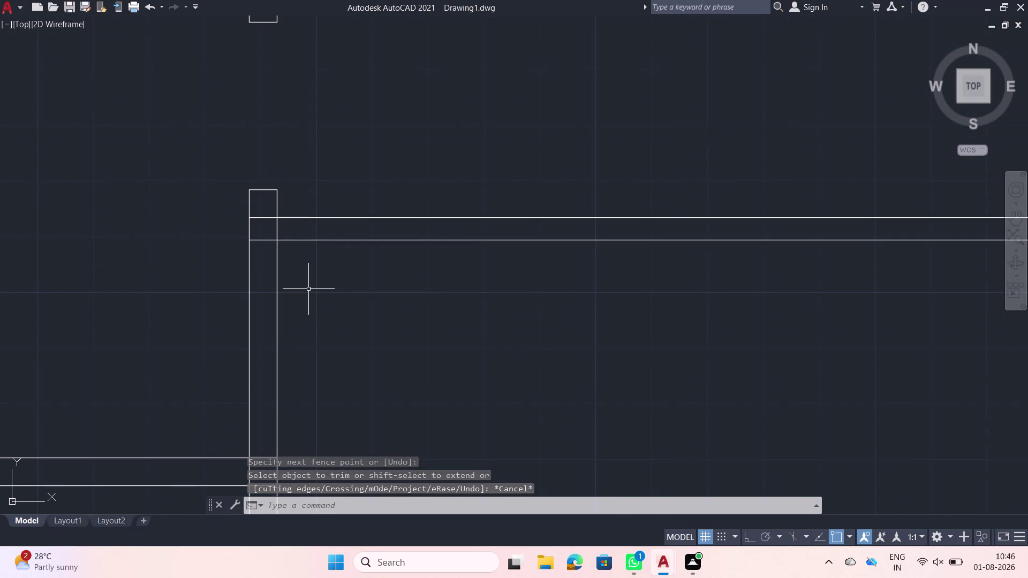
Offset the vertical wall's end line 23" downward to cross the partition.
click(263, 191)
text(o)
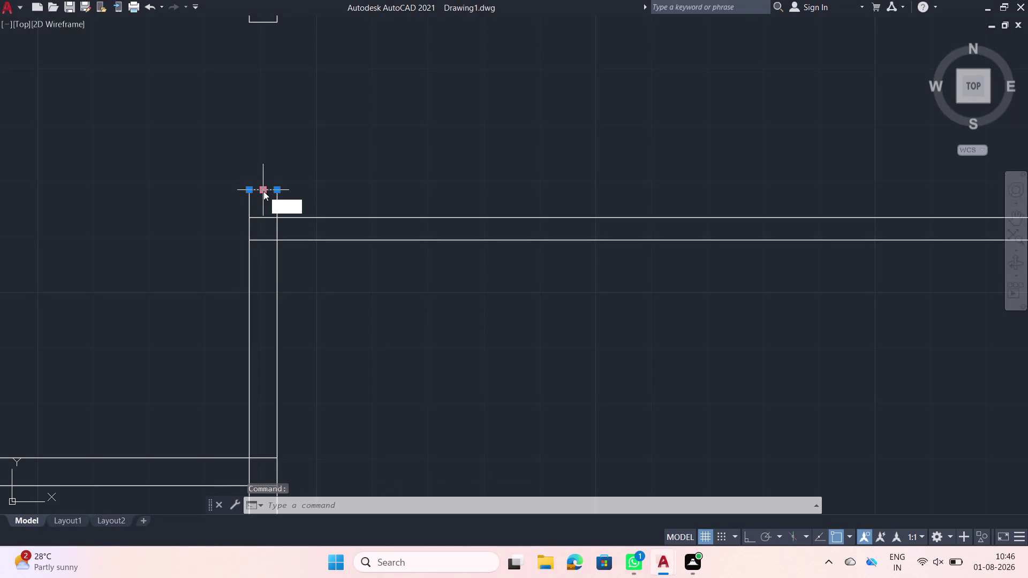
text(ff)
key(space)
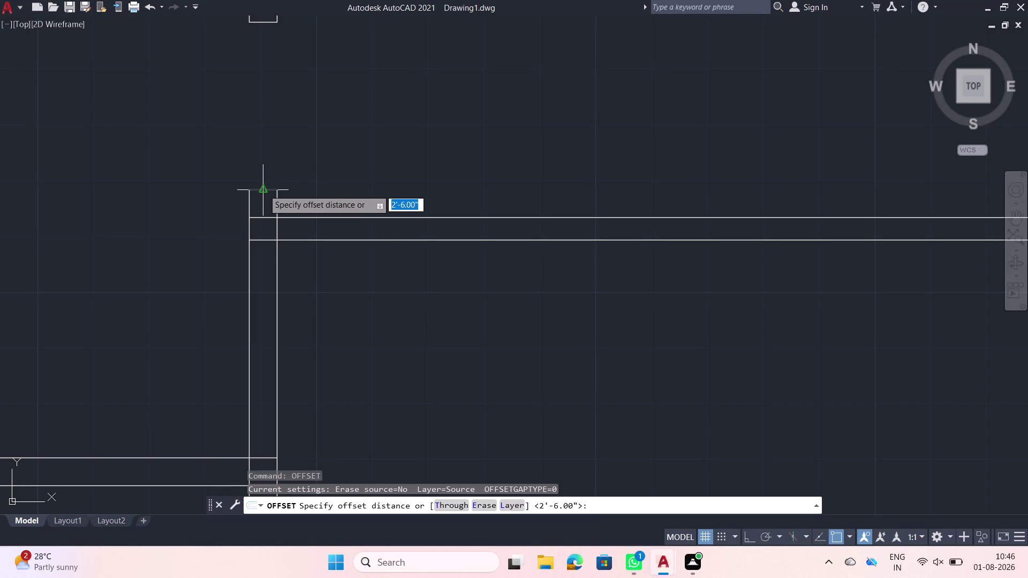
click(263, 189)
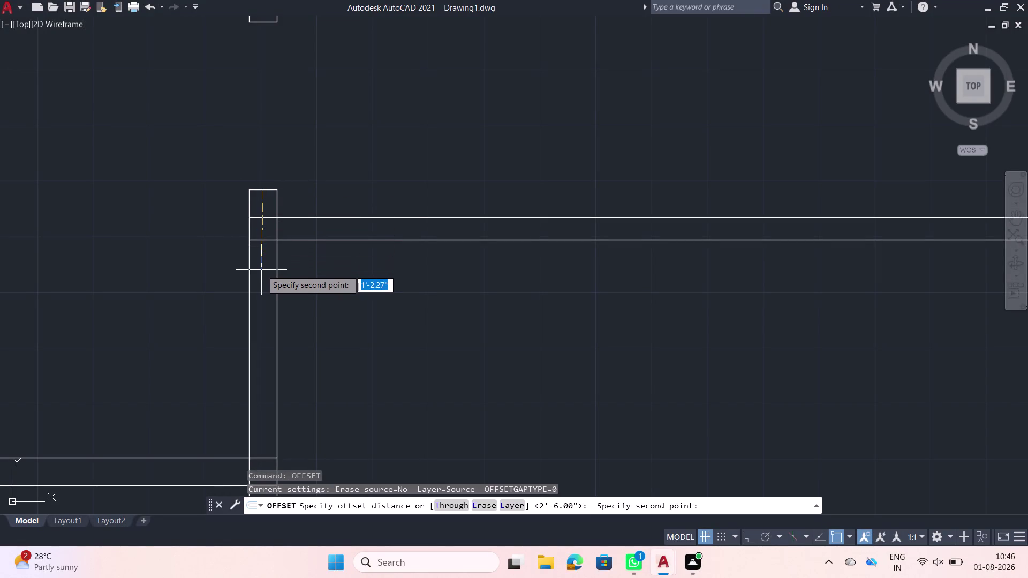
text(23)
key(Return)
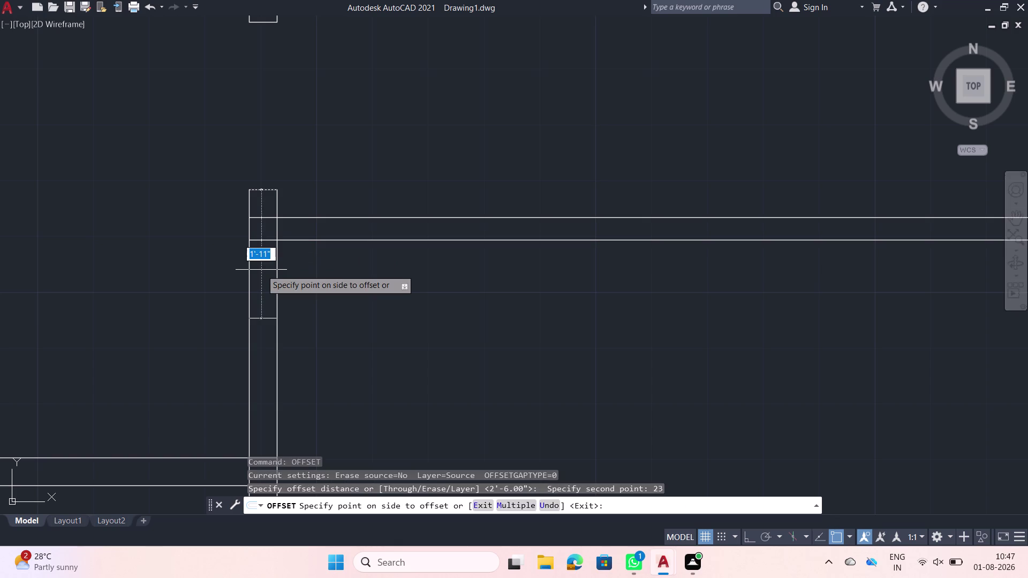
click(261, 269)
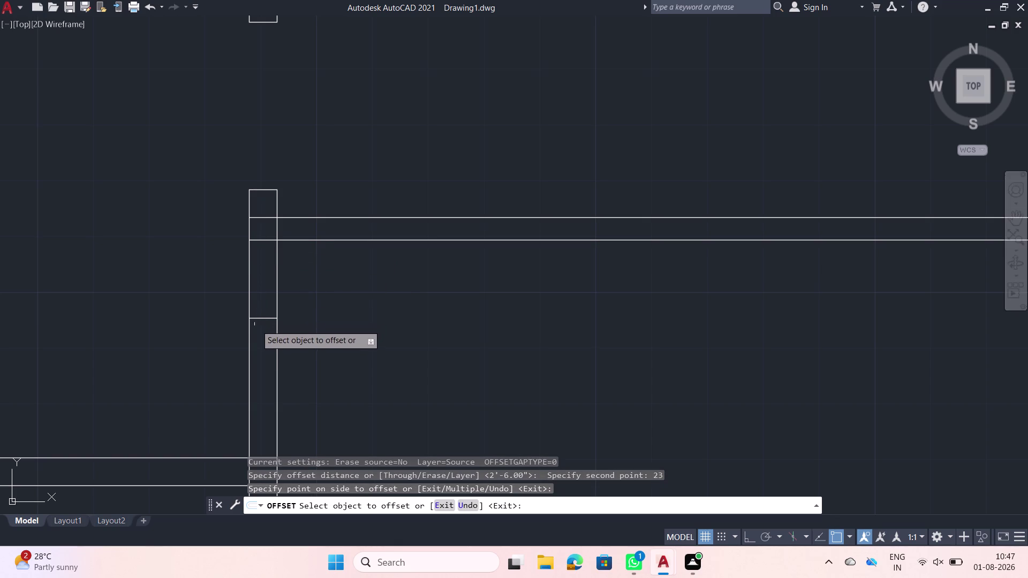
click(262, 321)
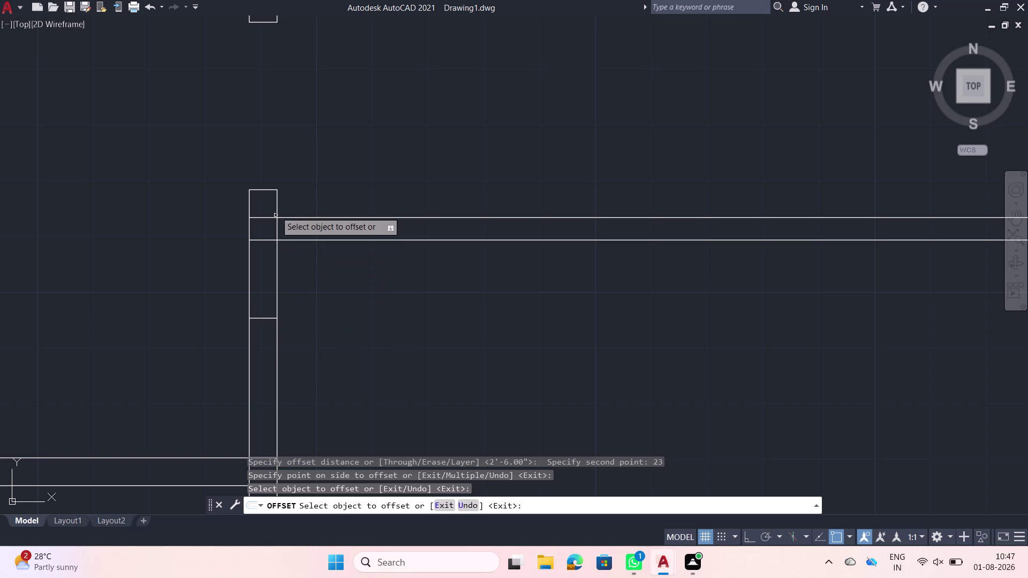
click(261, 190)
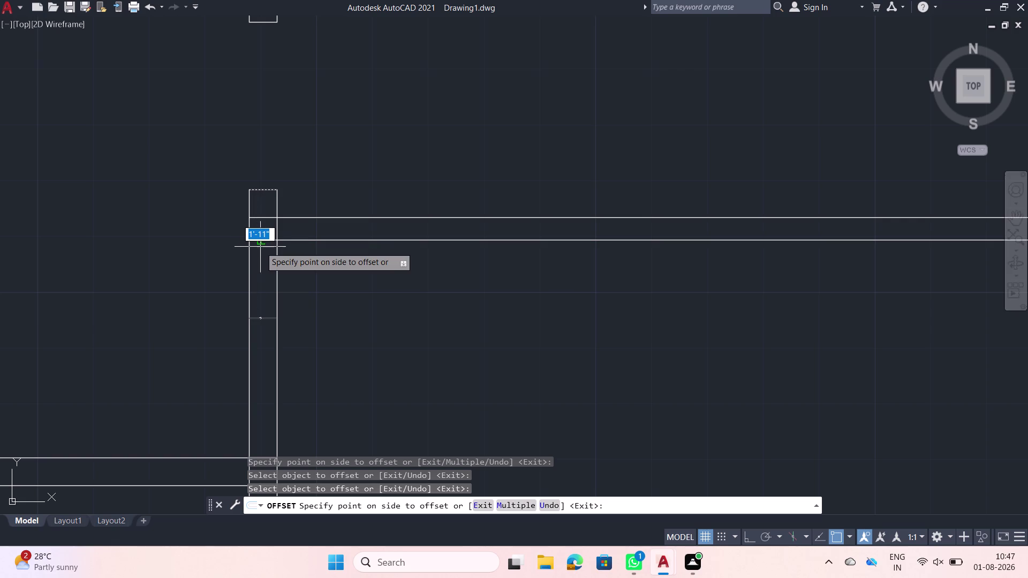
key(Escape)
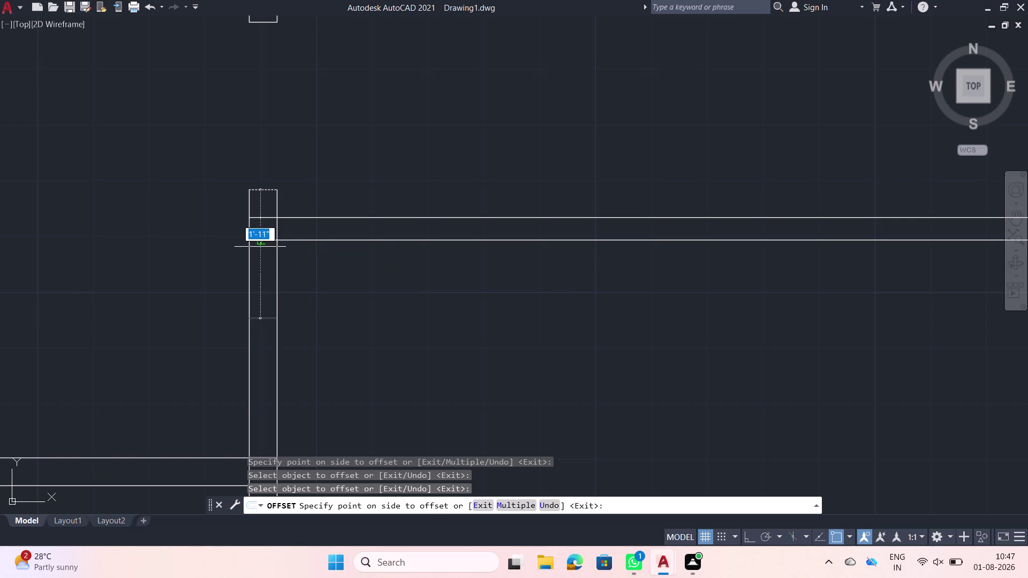
key(space)
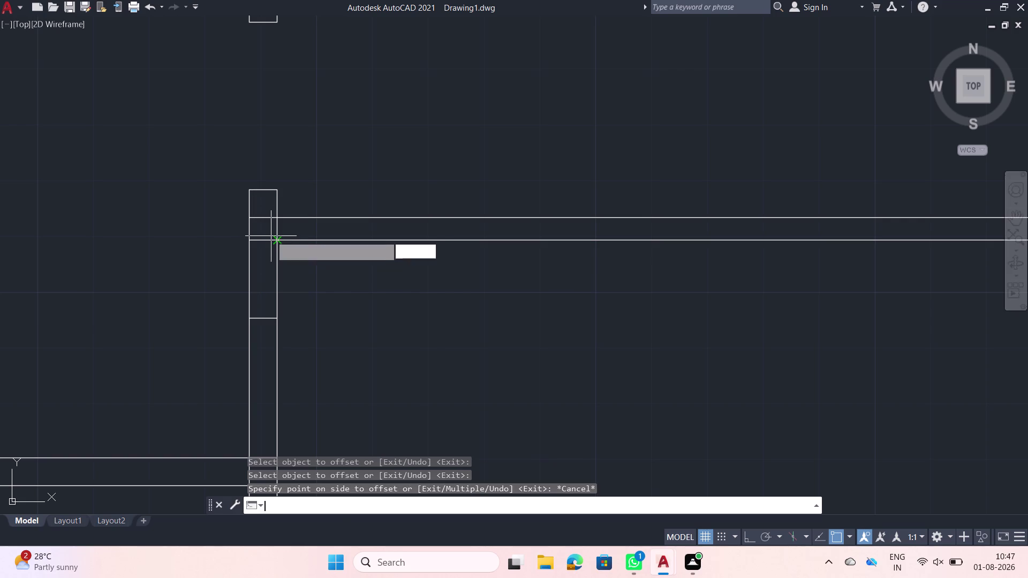
Offset the lower wall line 9 inches downward.
click(262, 242)
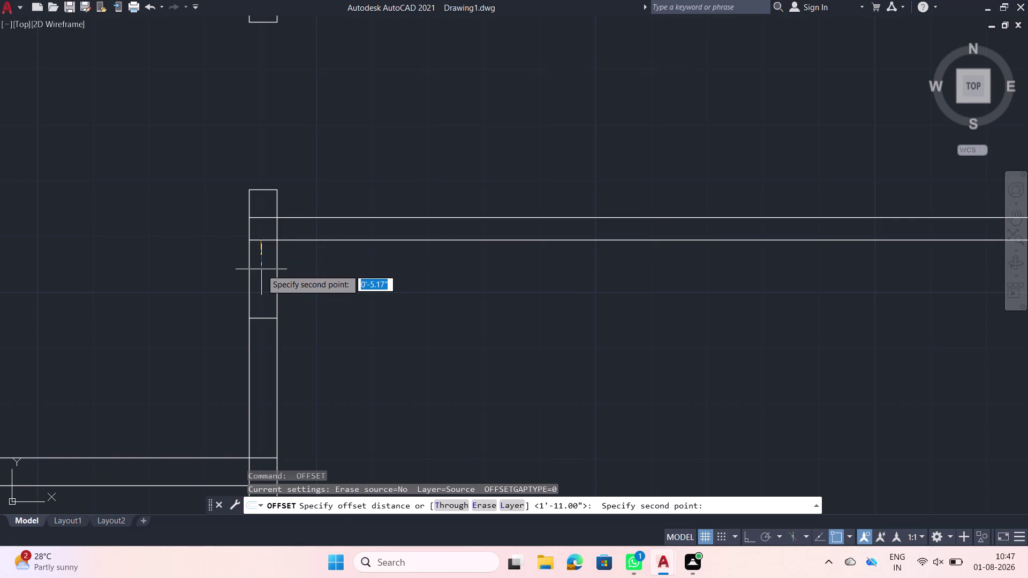
key(9)
key(Return)
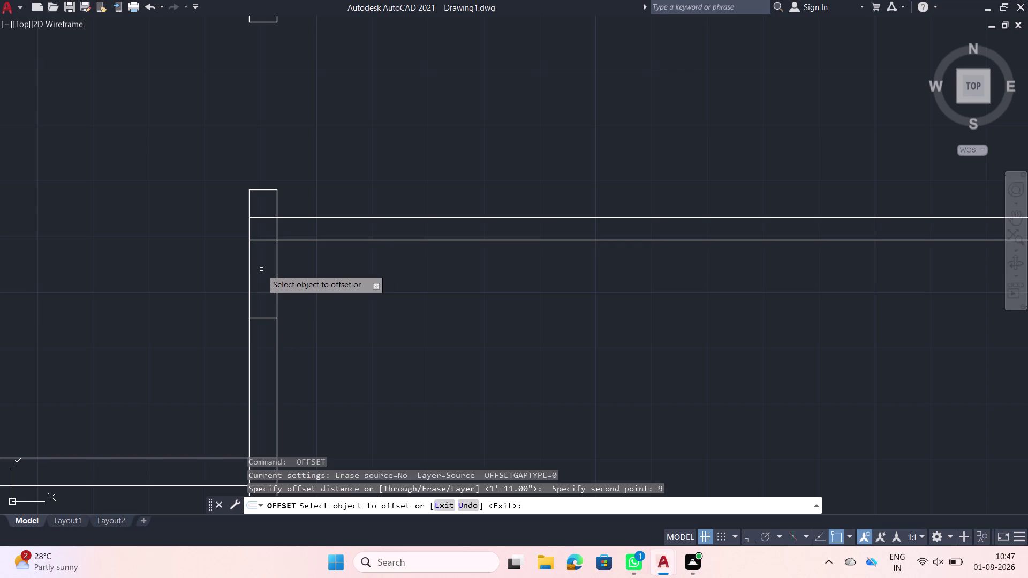
click(297, 239)
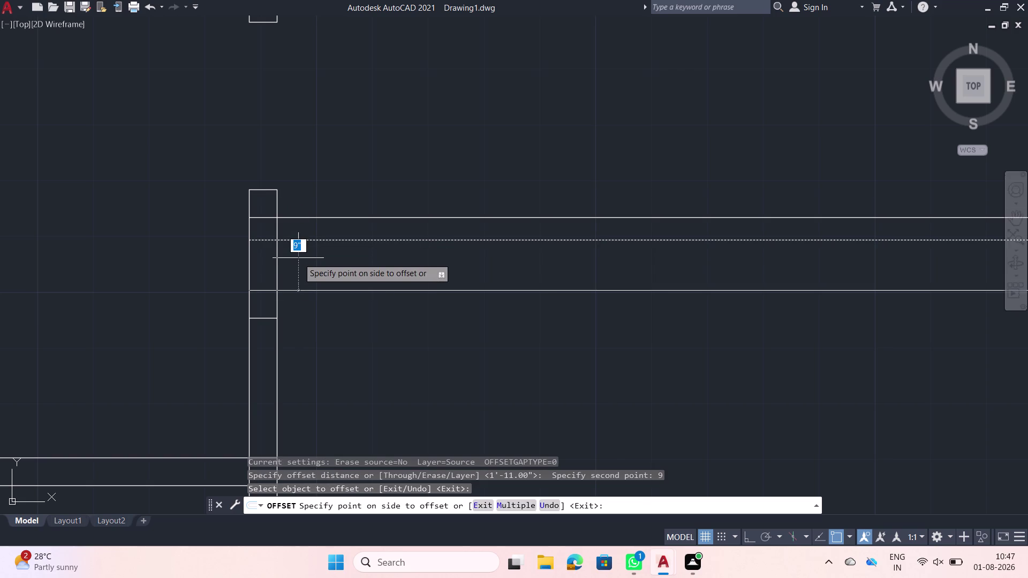
key(9)
key(Return)
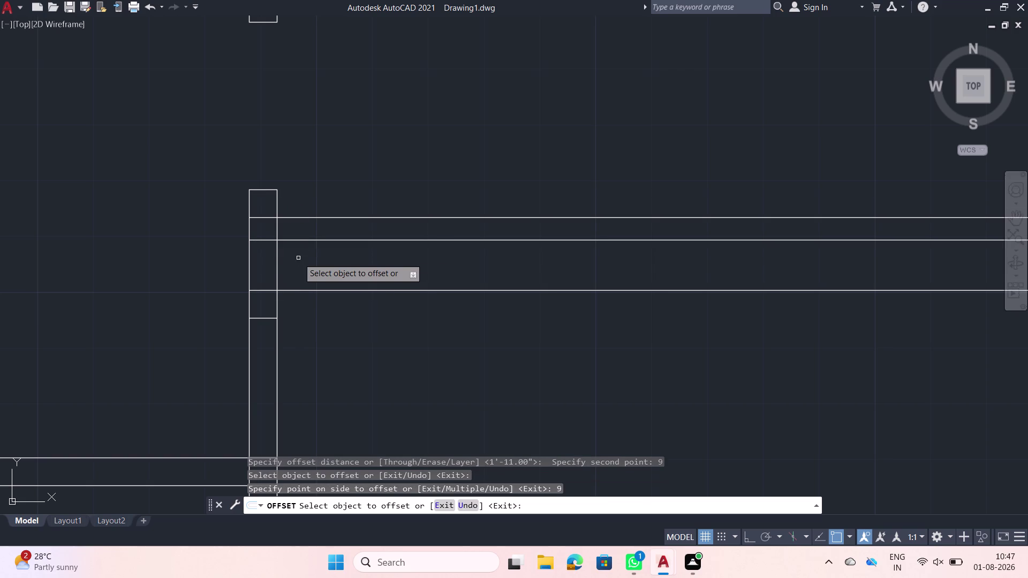
Offset the horizontal partition line 2'6" toward the lower side.
click(298, 258)
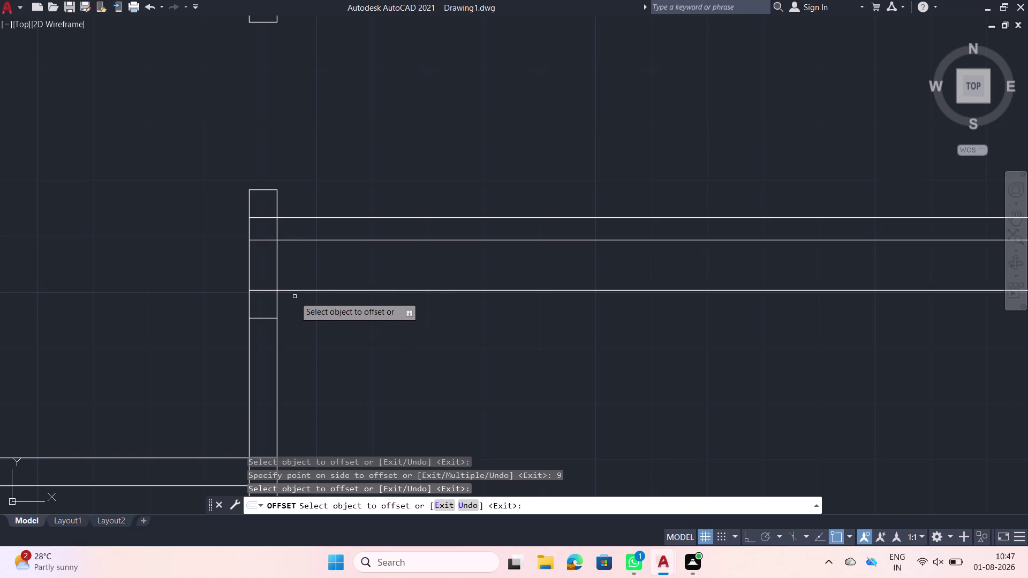
click(299, 294)
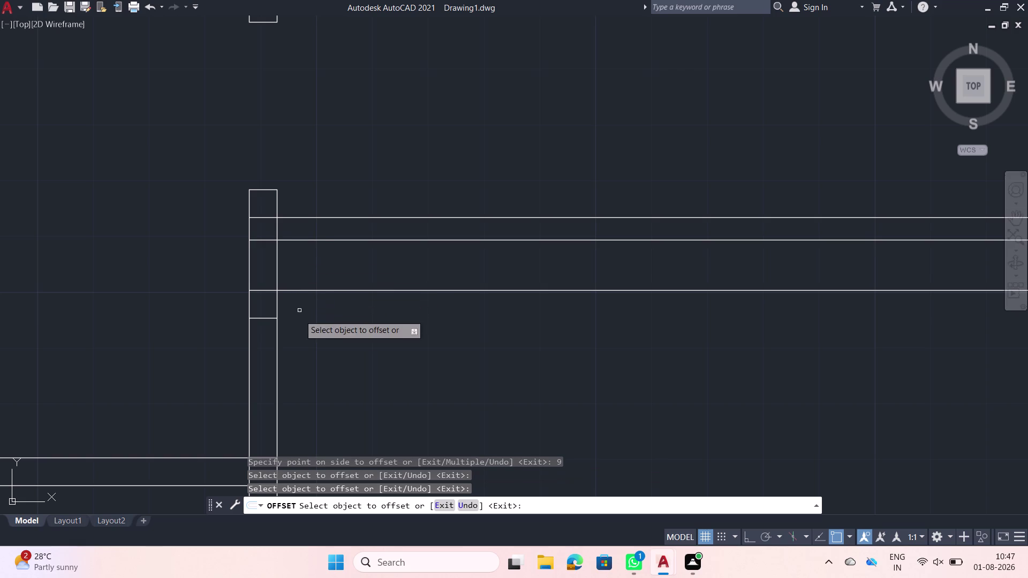
click(301, 290)
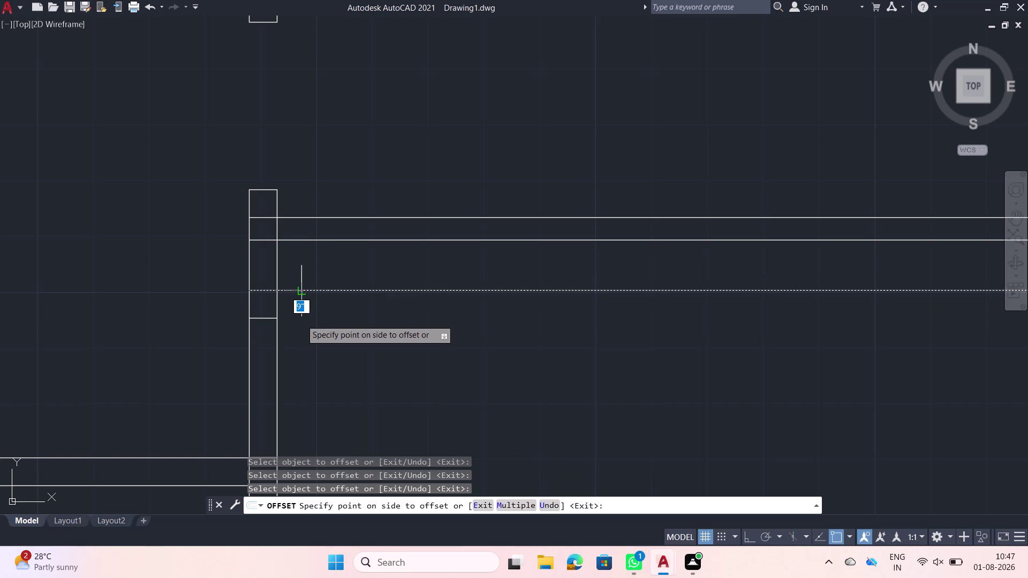
text(2'6")
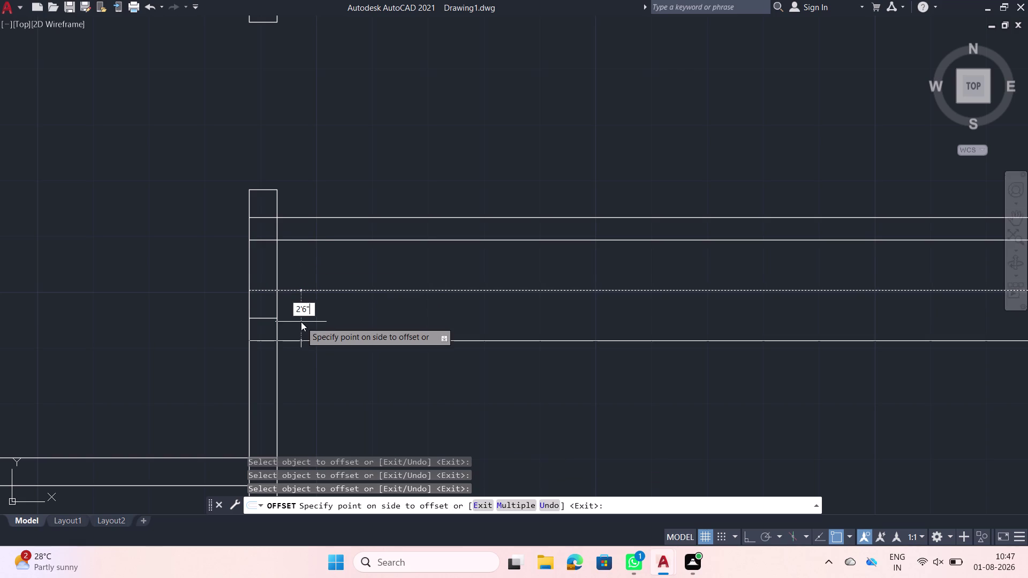
key(Return)
Pan and zoom over the partition area to check the result, then end the offset.
scroll(down, 3)
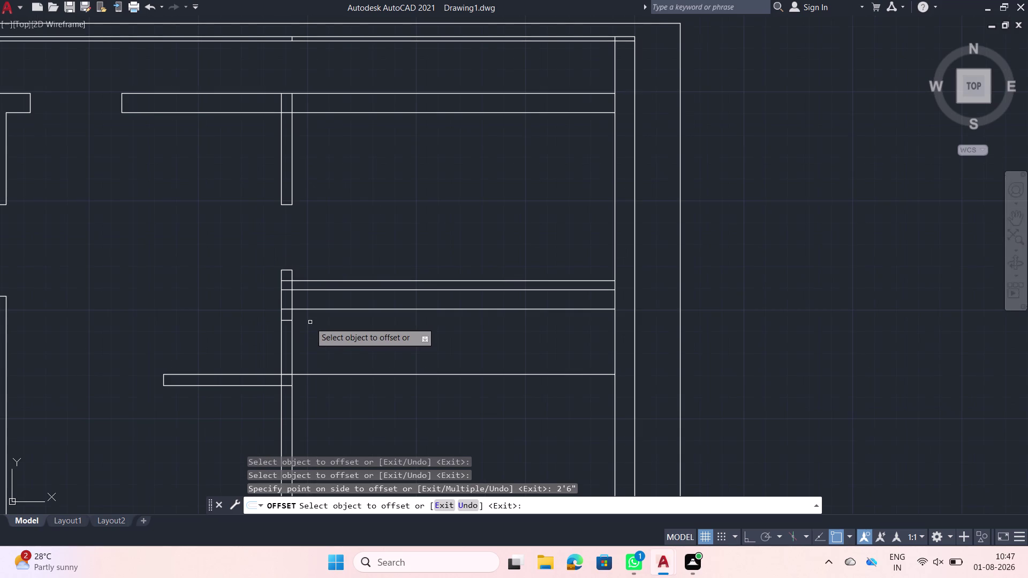
middle_drag(331, 357, 374, 345)
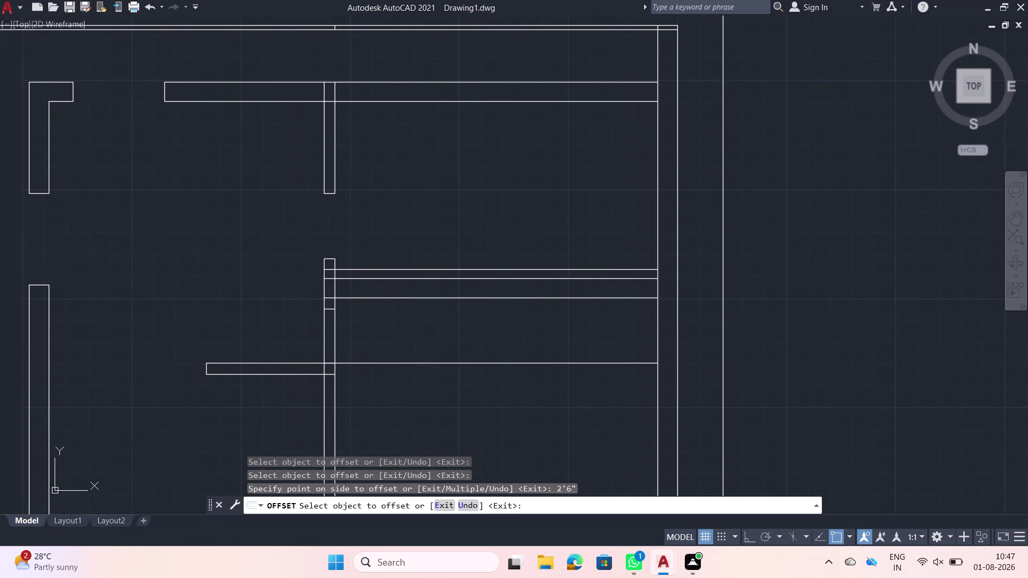
middle_drag(374, 346, 365, 339)
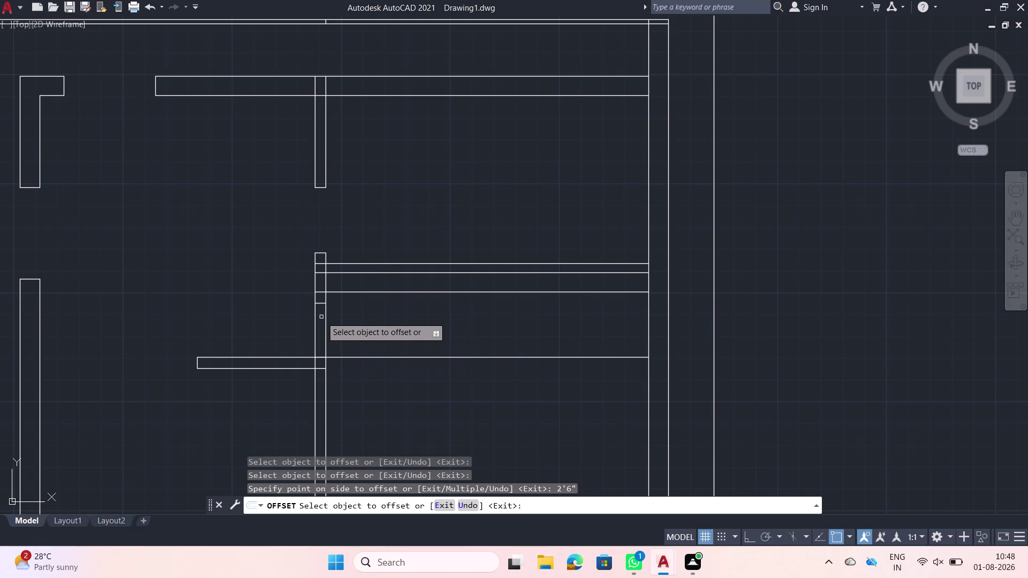
scroll(up, 3)
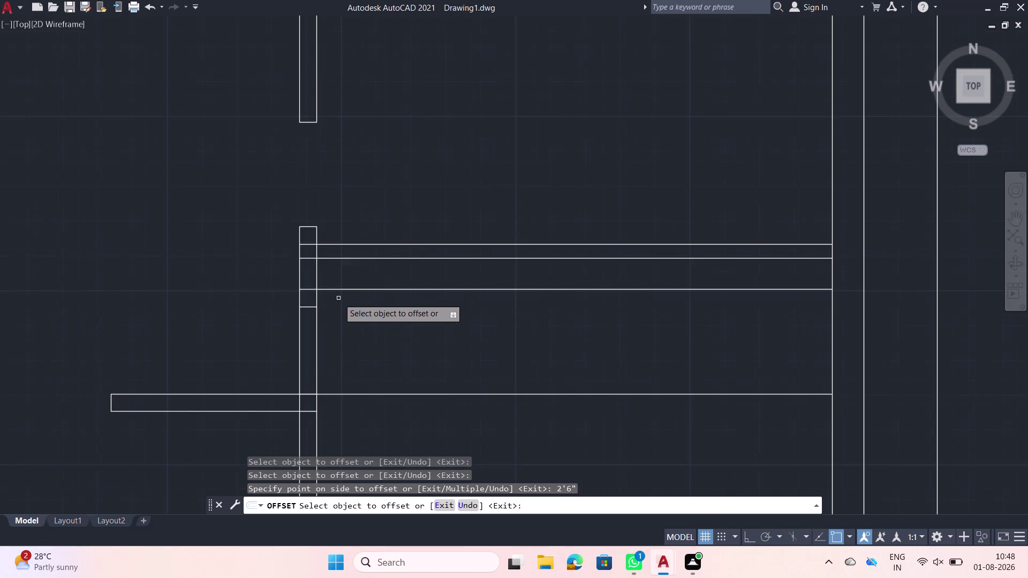
scroll(down, 3)
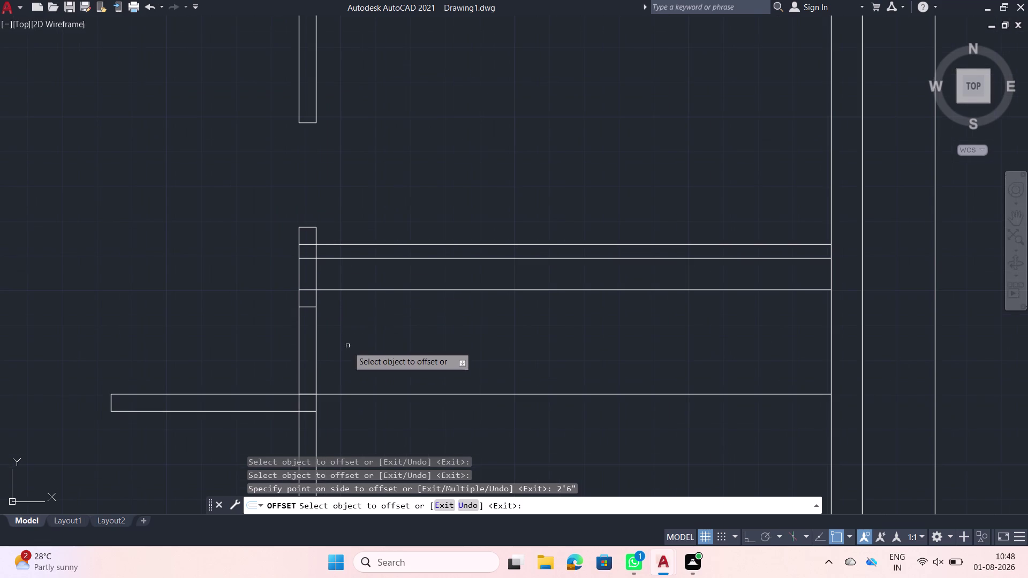
middle_drag(348, 347, 344, 305)
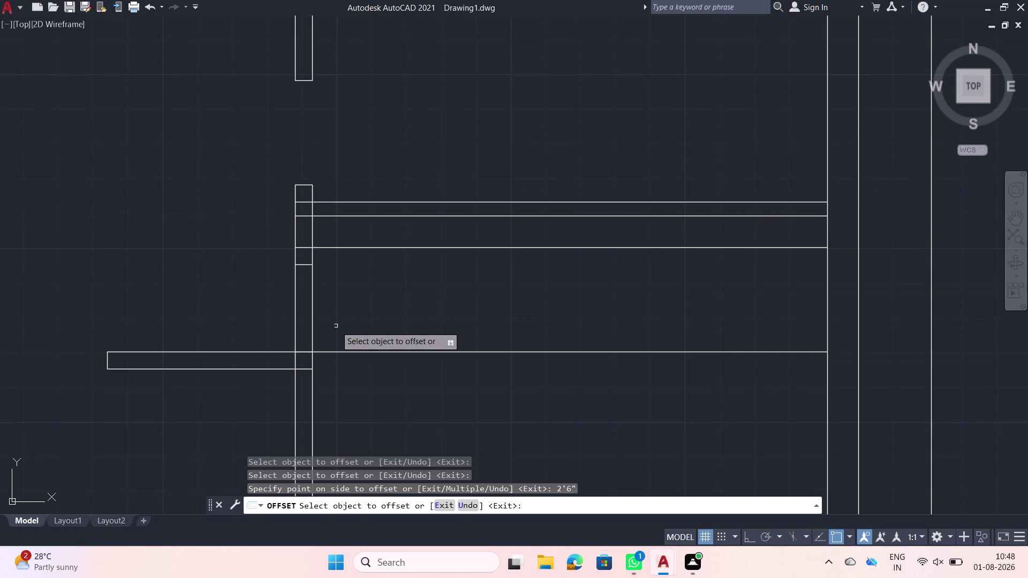
key(Escape)
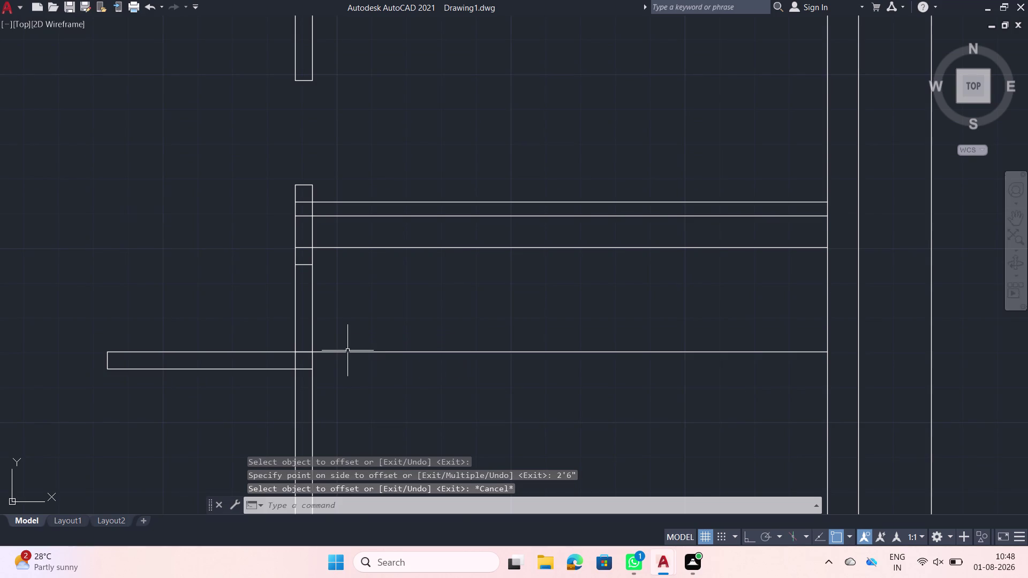
Trim the stray horizontal line and its crossing through the vertical wall with TR.
text(tr)
key(space)
click(364, 364)
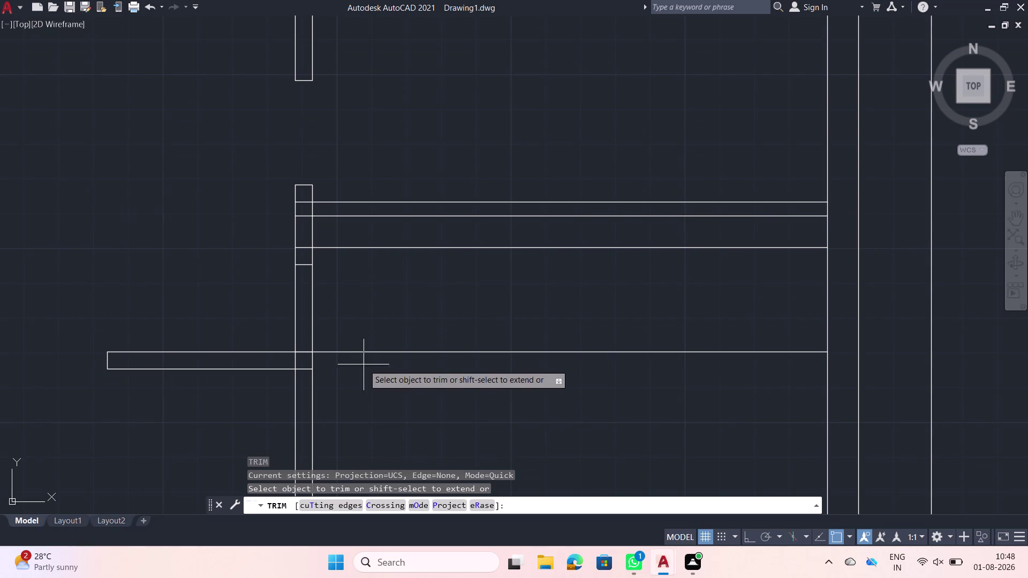
click(364, 249)
click(362, 240)
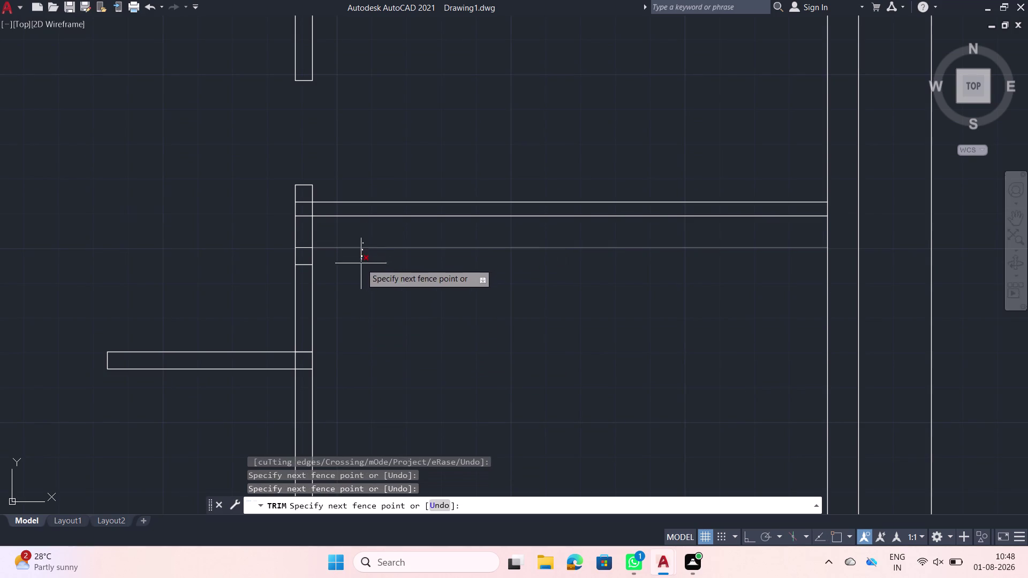
click(361, 264)
click(301, 238)
click(305, 269)
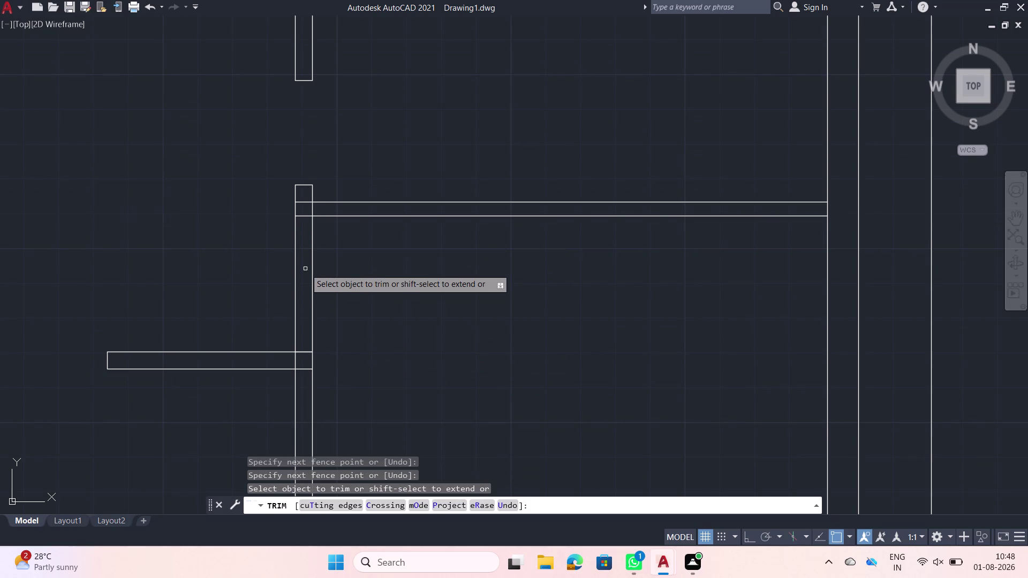
key(Escape)
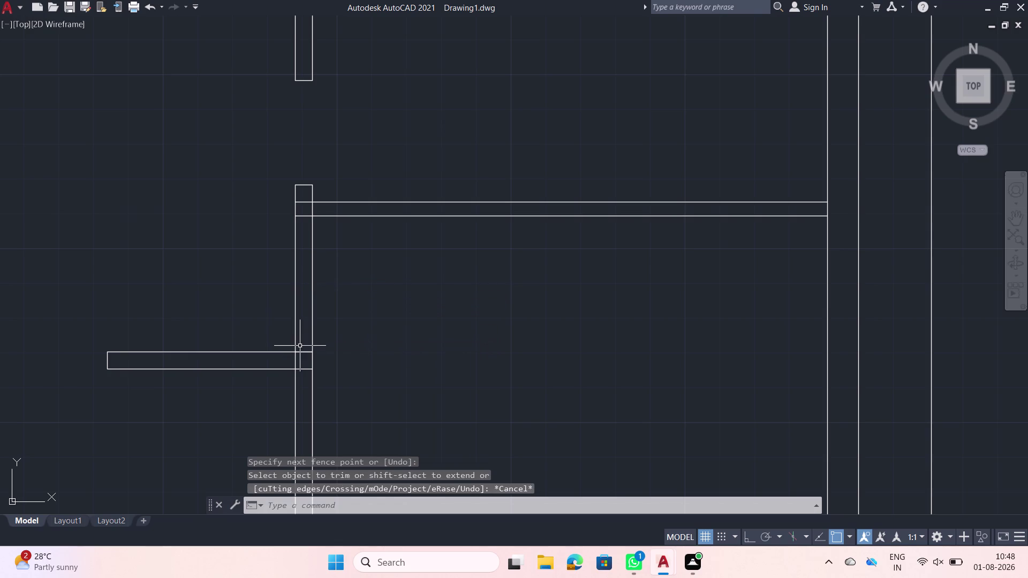
Select a horizontal line and the left partition's upper edge to verify the trim.
scroll(up, 3)
scroll(up, 3)
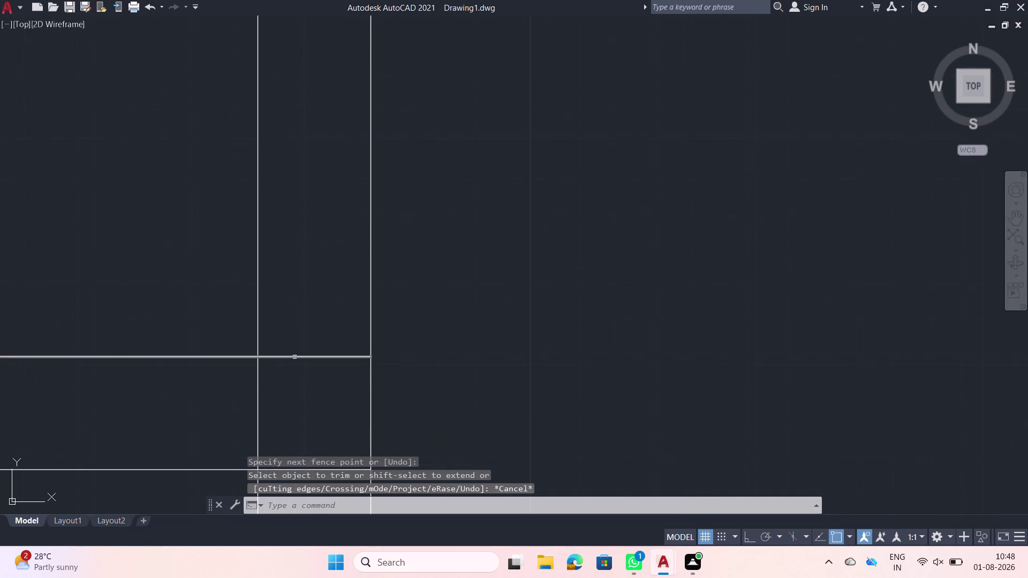
click(294, 358)
scroll(down, 3)
key(Escape)
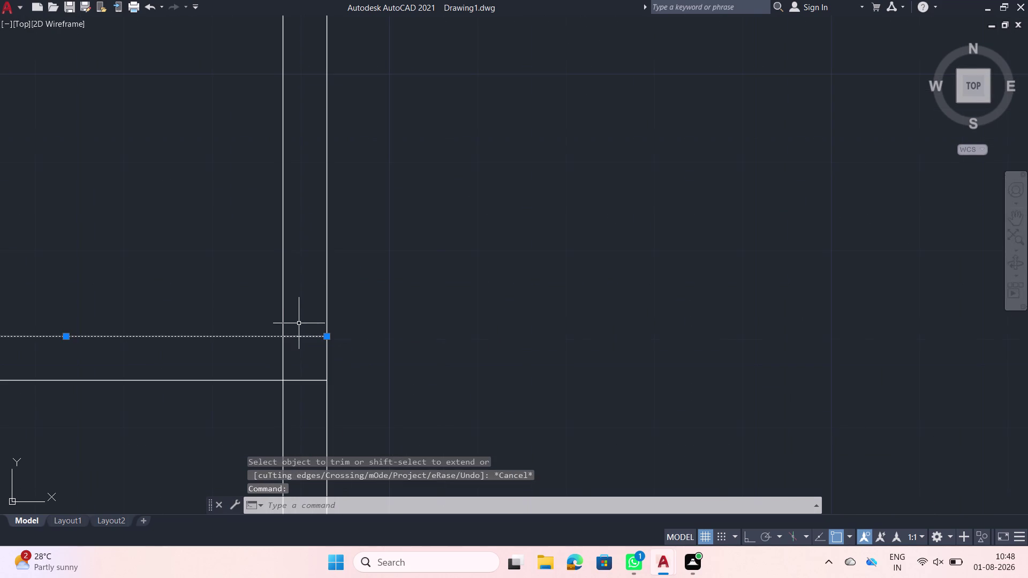
scroll(down, 3)
click(304, 335)
click(301, 321)
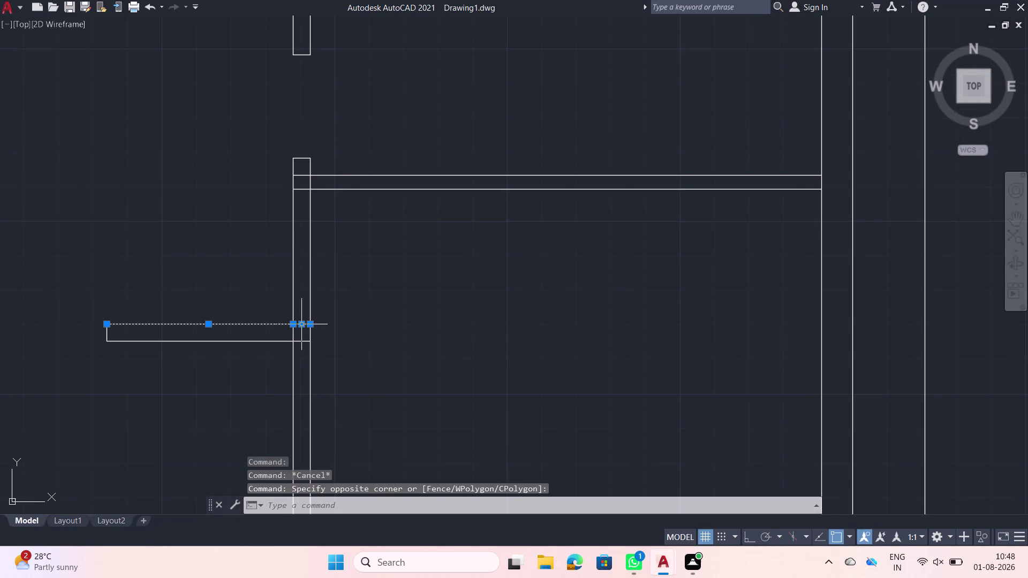
Offset the left partition's upper edge 9 inches upward.
text(off)
key(space)
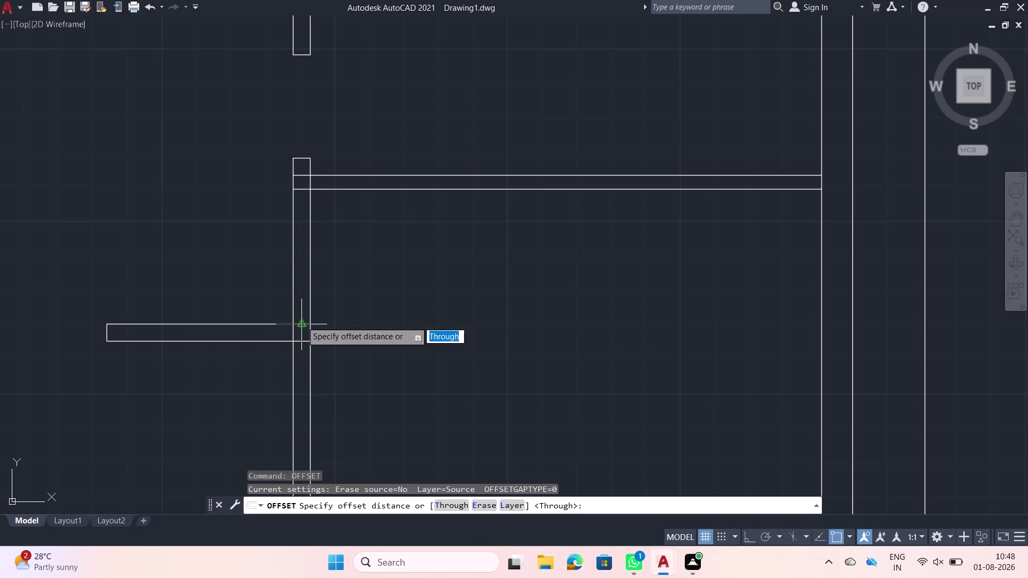
click(302, 321)
key(9)
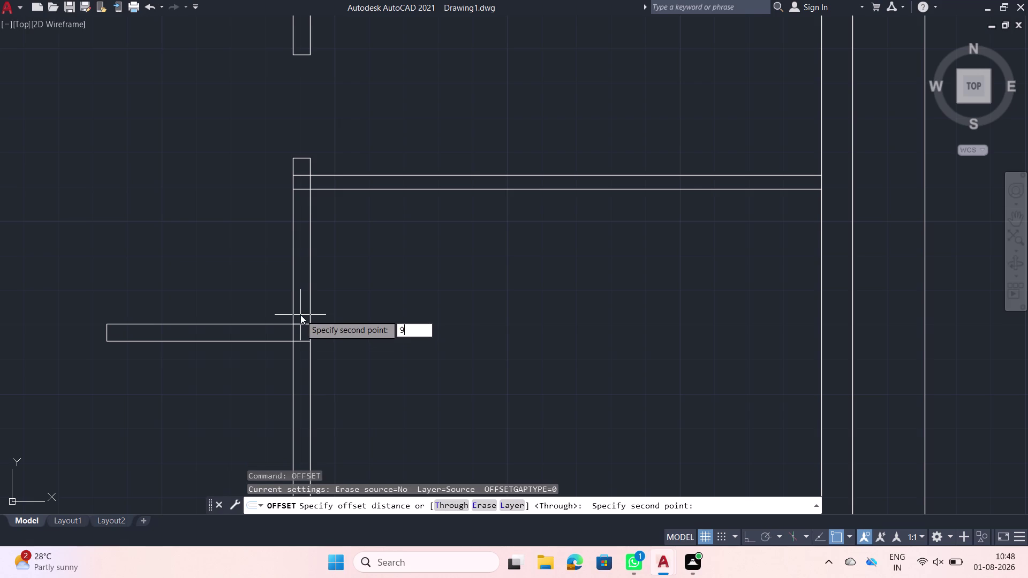
key(Return)
click(297, 326)
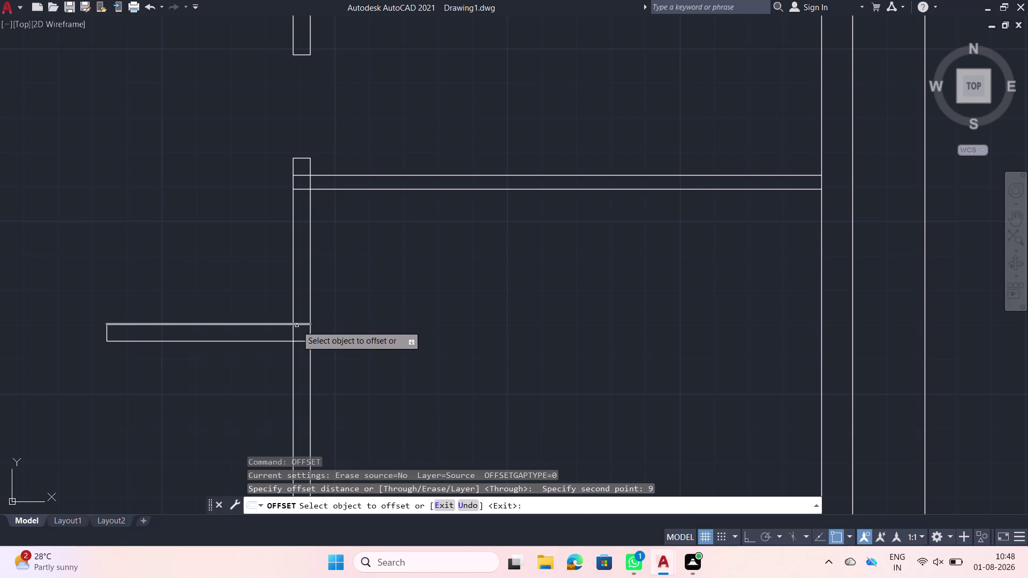
key(9)
key(Return)
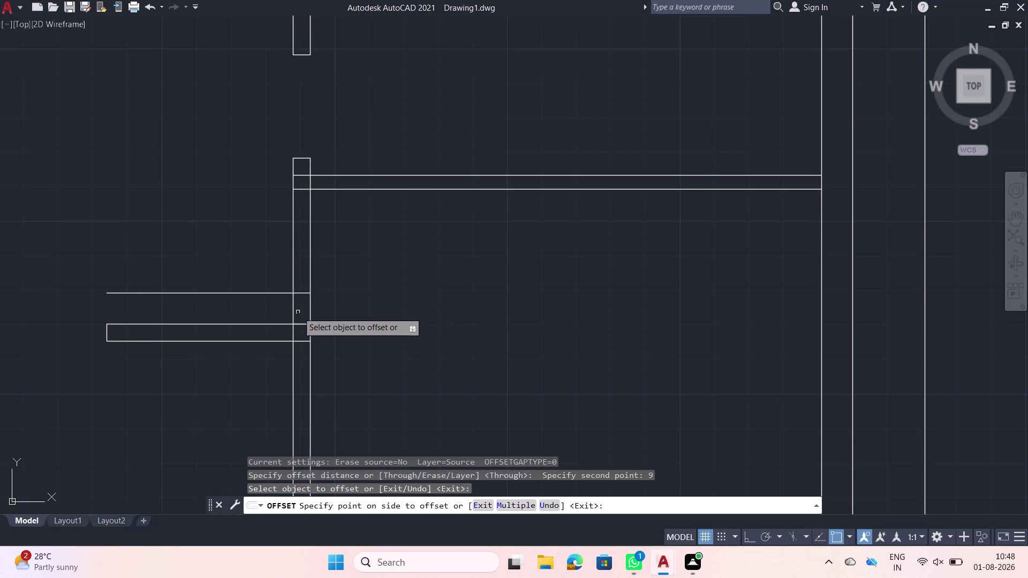
Offset that new line a further 2'6" upward.
click(299, 294)
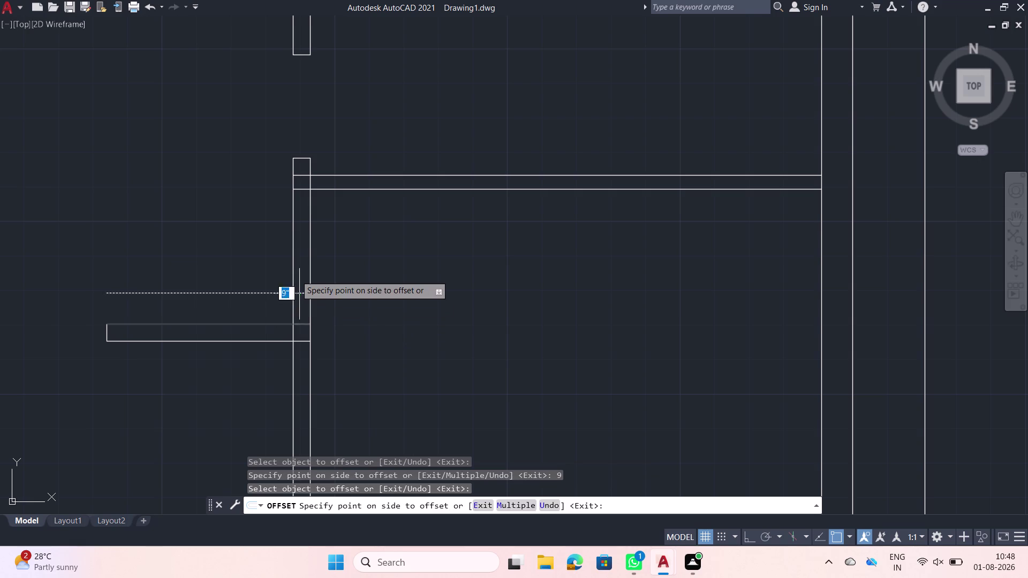
text(2'6)
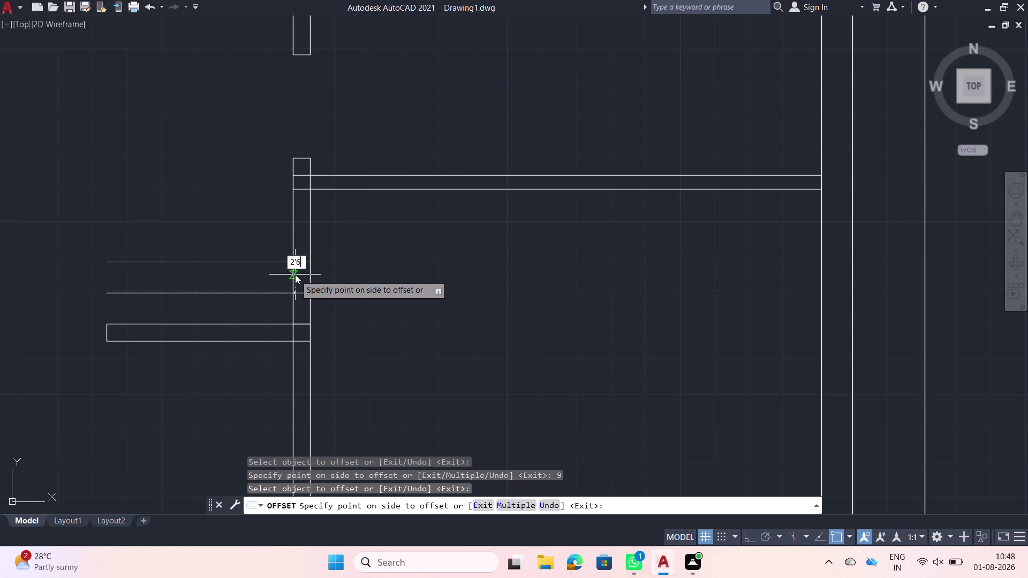
text(")
key(Return)
scroll(down, 3)
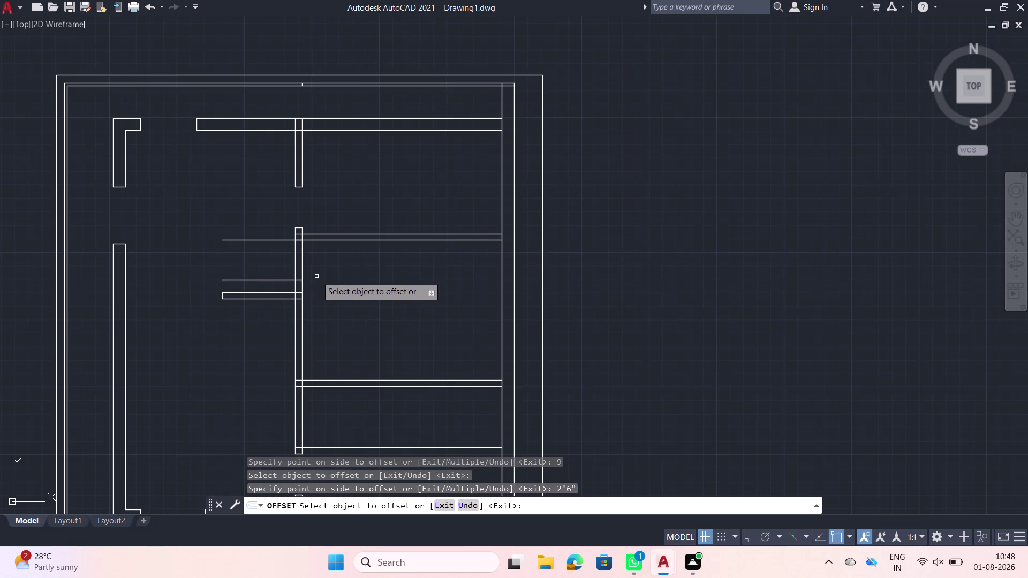
middle_drag(317, 276, 320, 281)
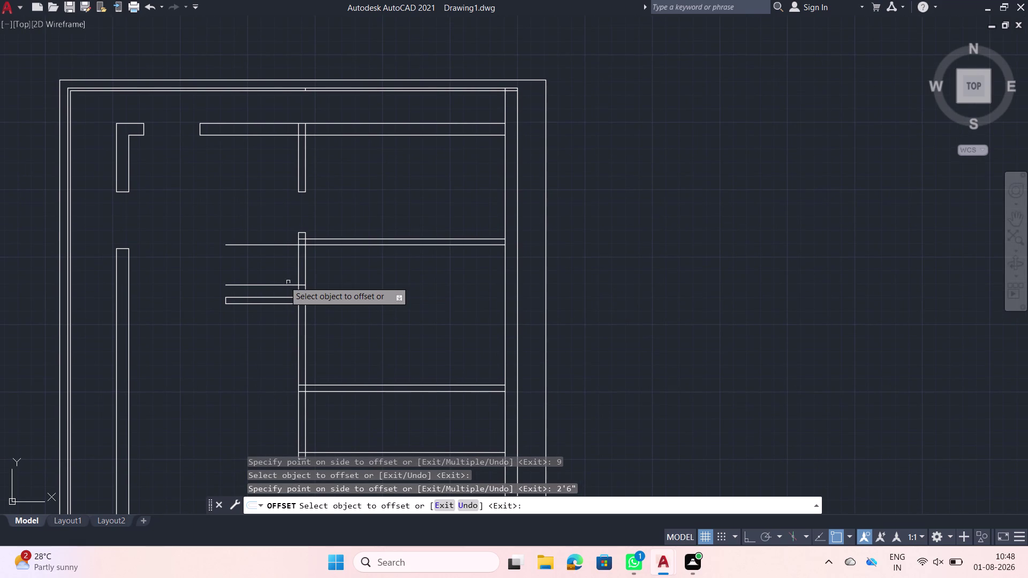
scroll(up, 3)
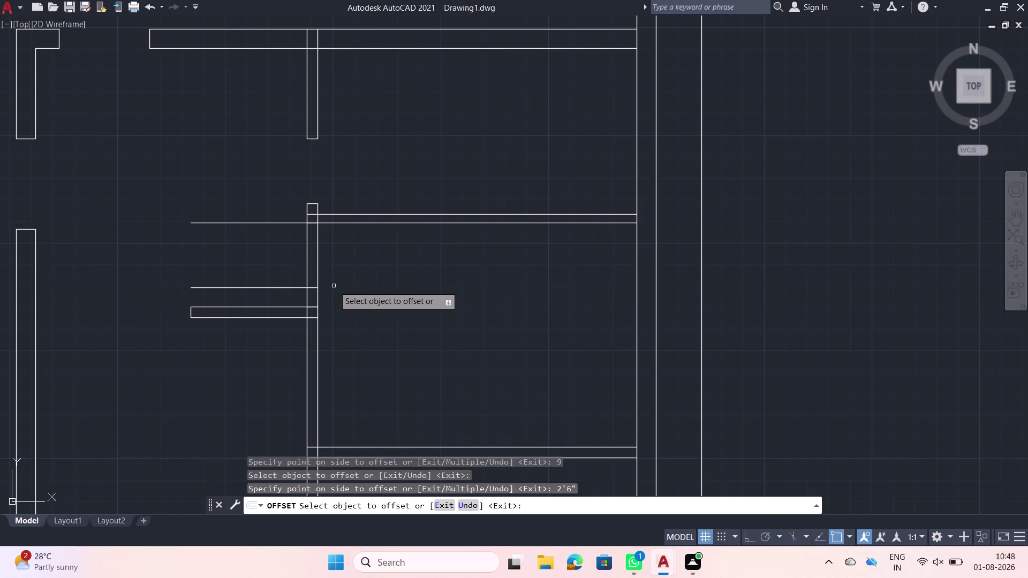
scroll(down, 3)
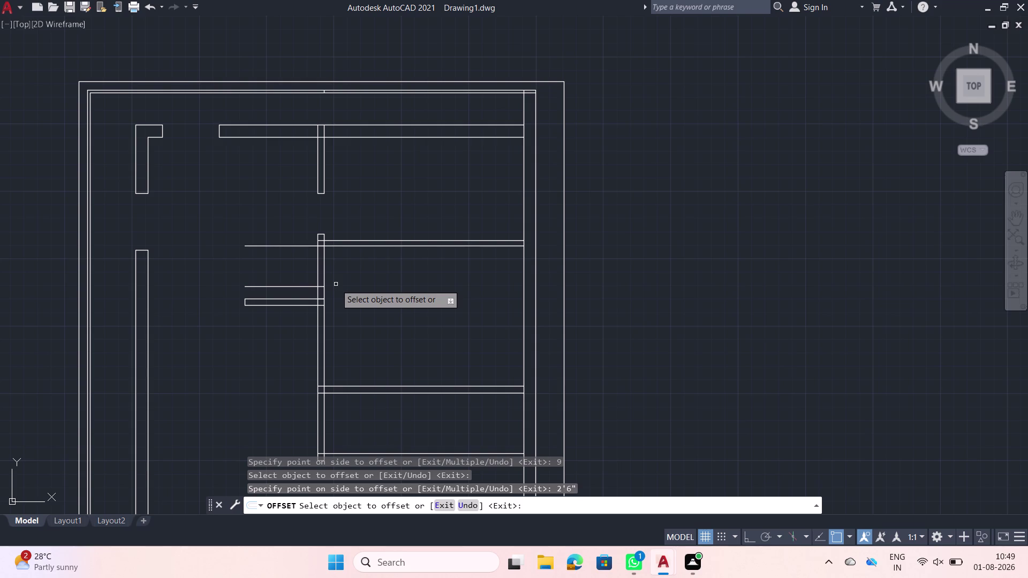
scroll(down, 3)
scroll(up, 3)
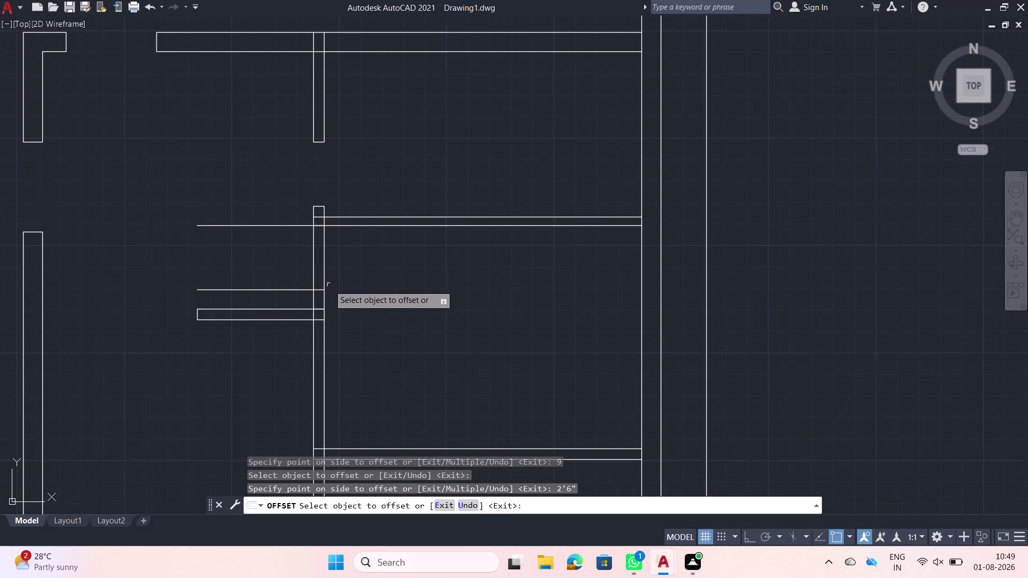
scroll(up, 3)
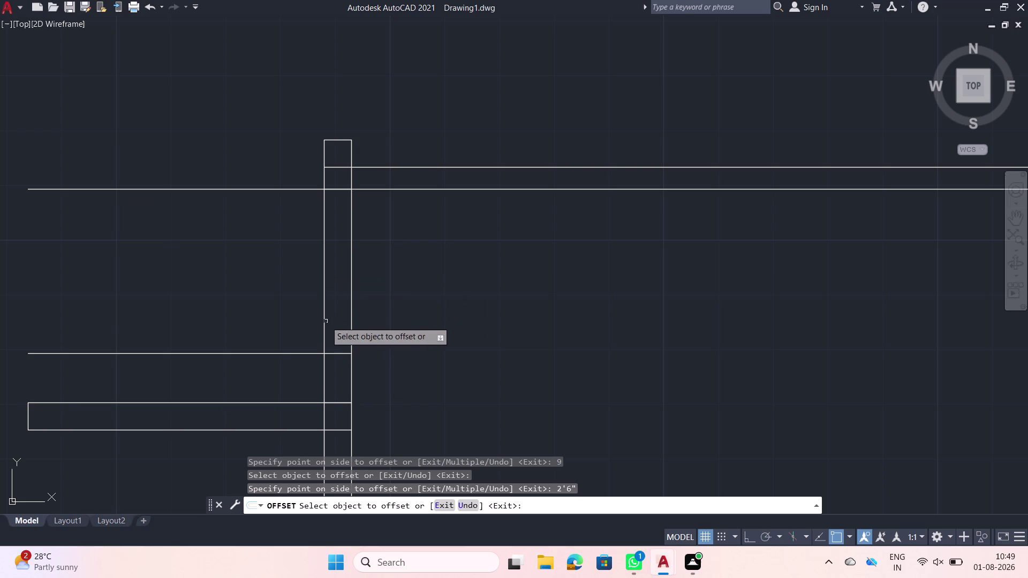
scroll(down, 3)
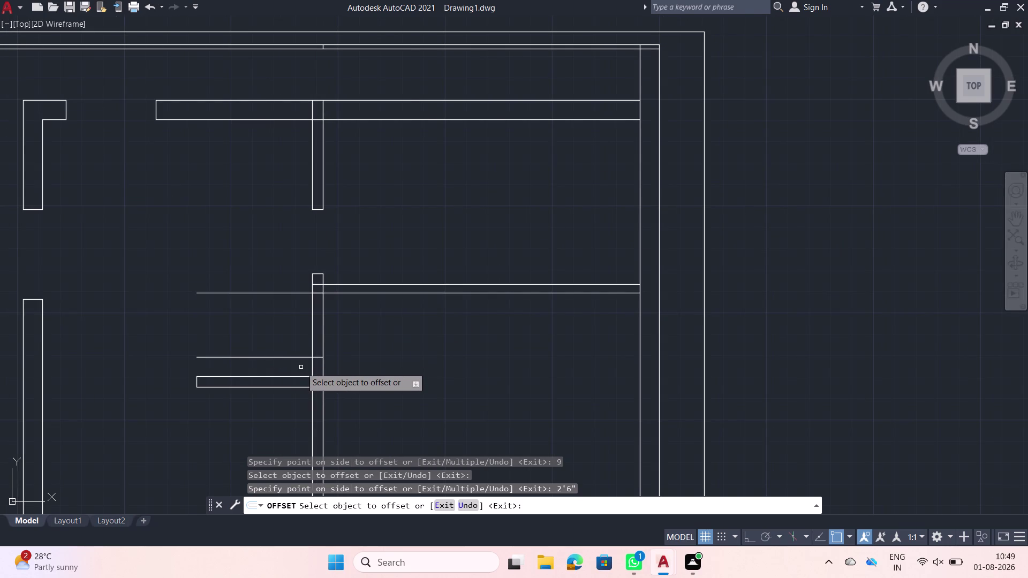
scroll(up, 3)
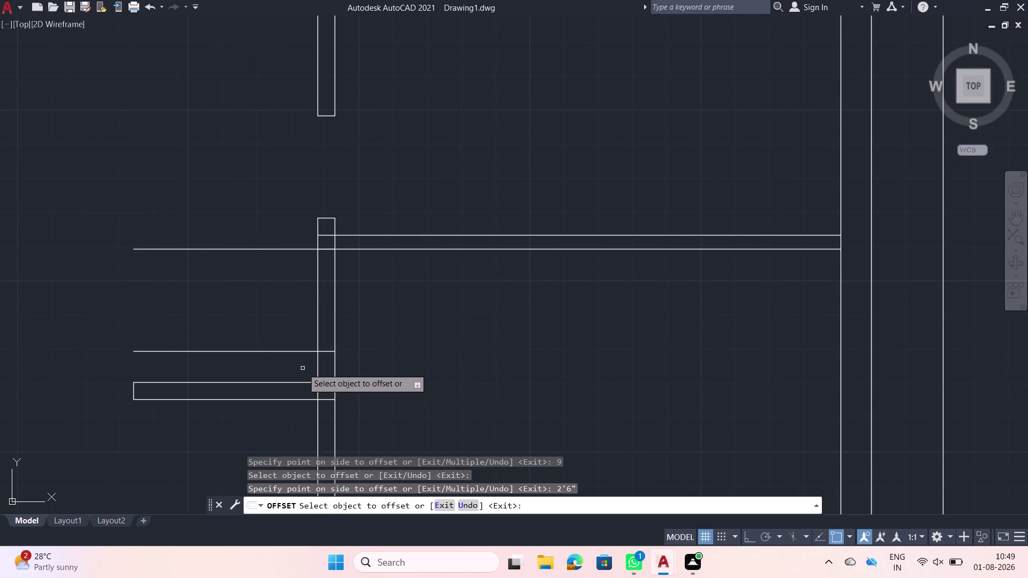
key(Escape)
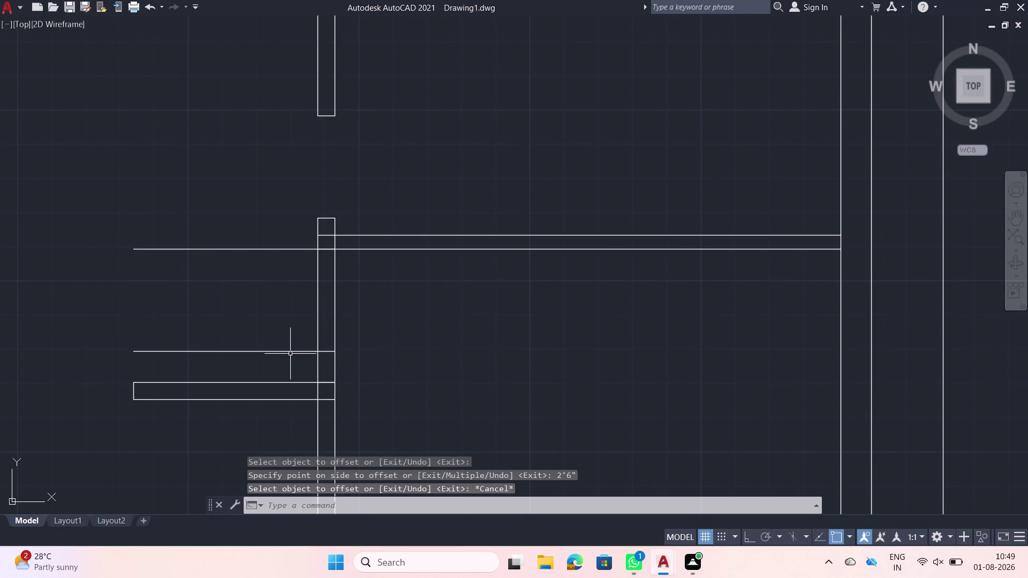
Undo the stray line and re-offset the partition's upper edge 9 inches upward.
key(ctrl+z)
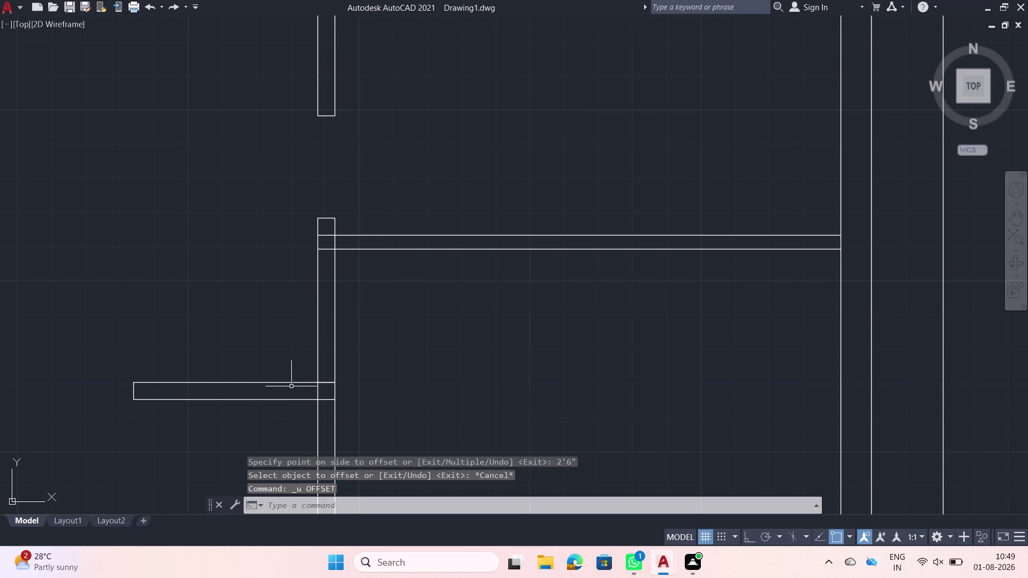
click(290, 381)
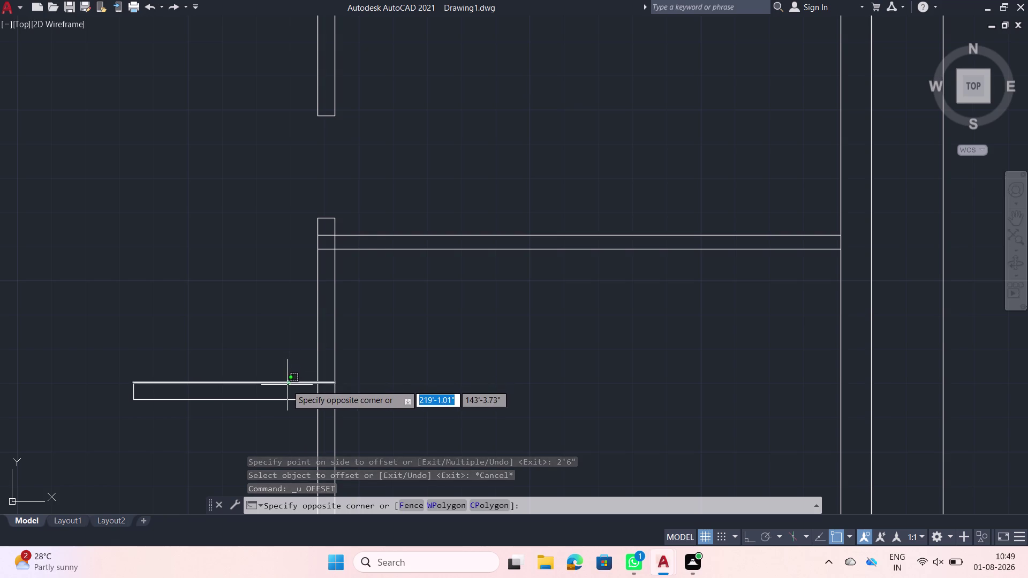
click(287, 385)
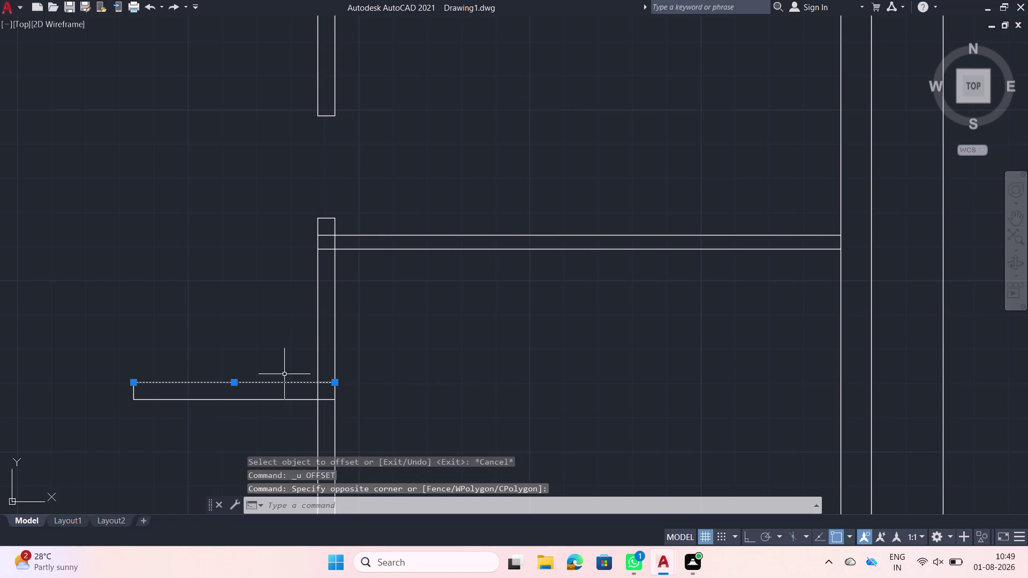
text(off)
key(space)
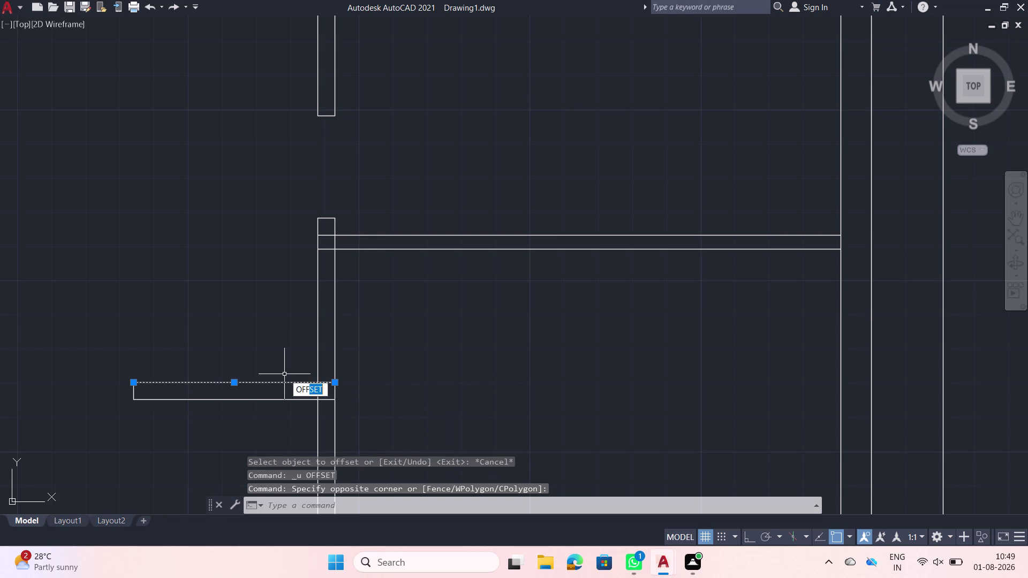
click(290, 382)
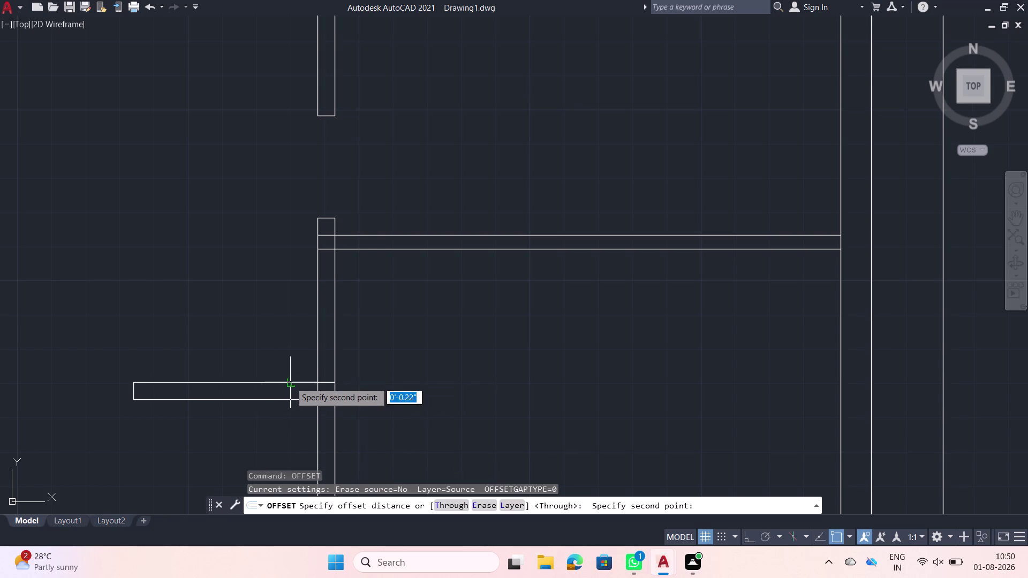
key(9)
key(Return)
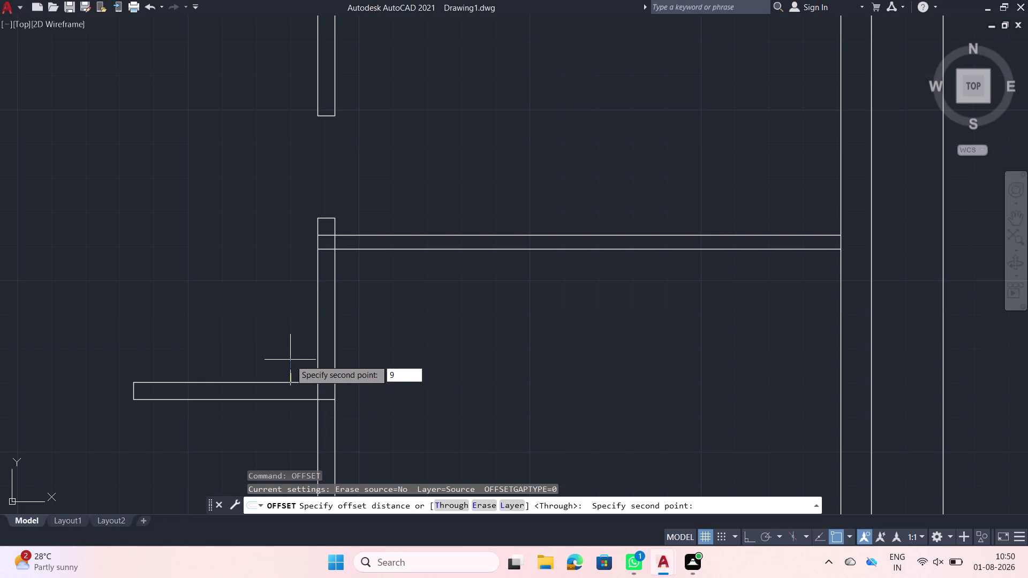
click(290, 360)
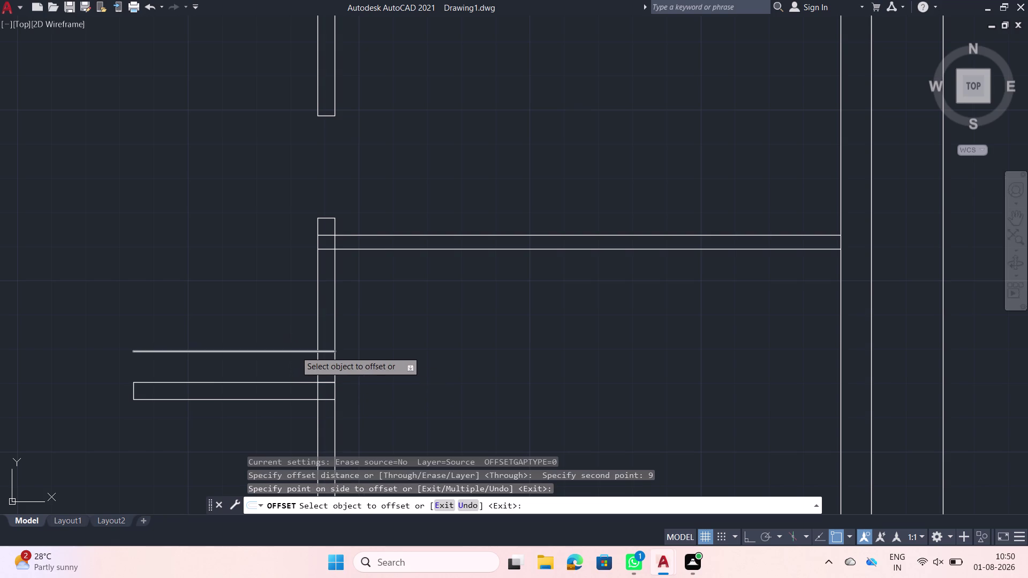
Offset the new line 2'6", then undo both trial copies and cancel the offset.
click(296, 351)
text(2)
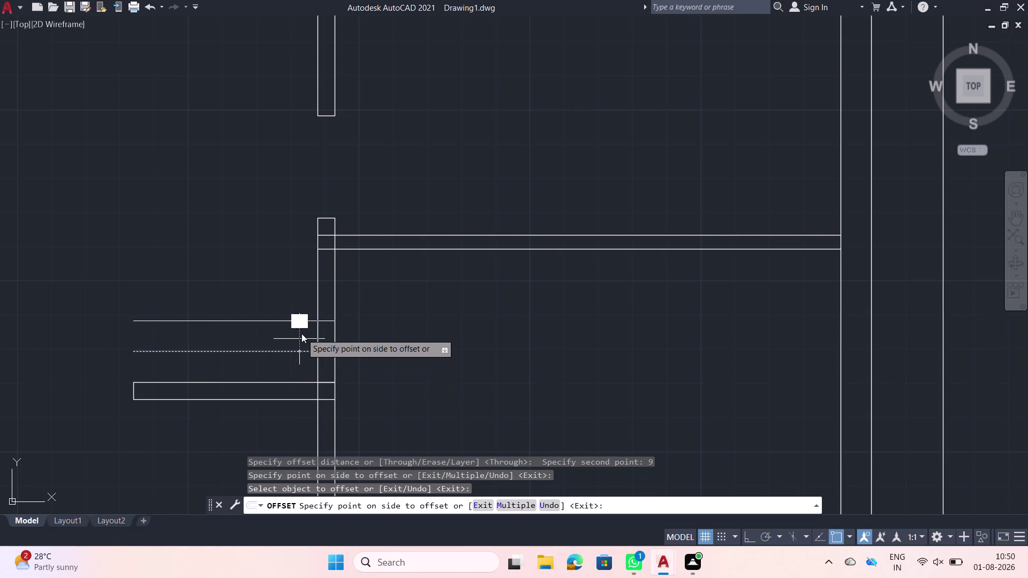
text('6")
key(Return)
key(ctrl+z)
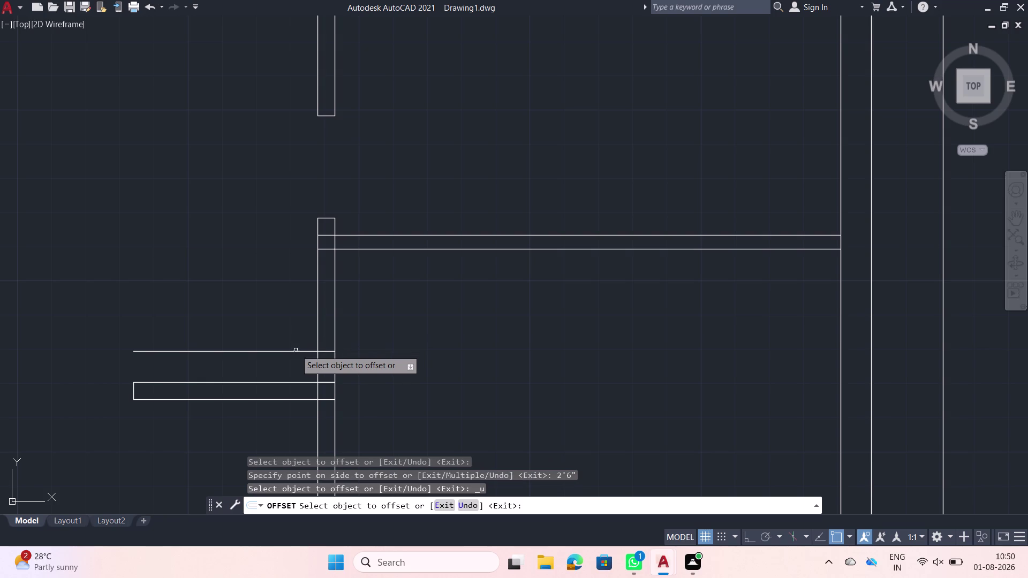
key(ctrl+z)
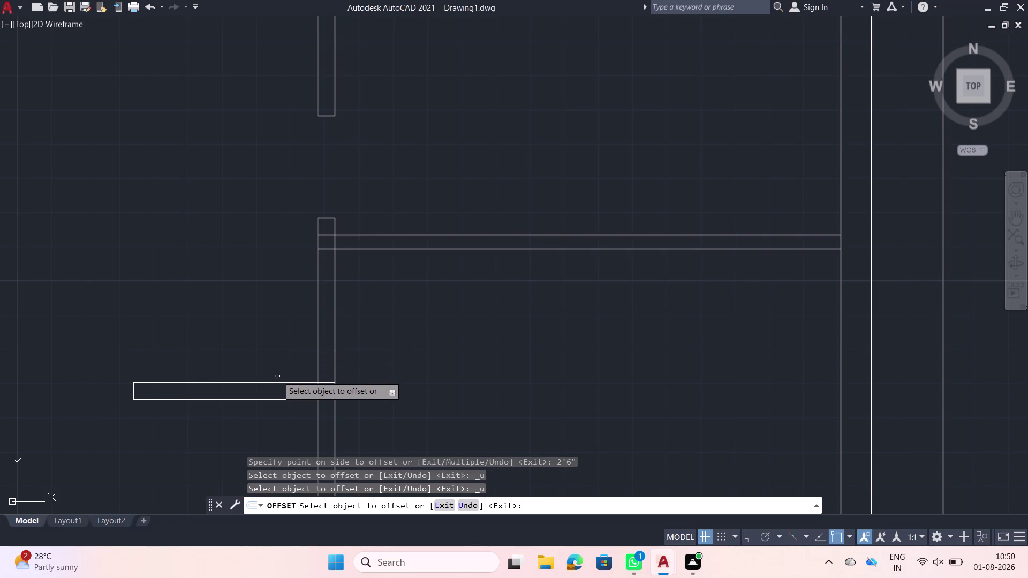
click(263, 381)
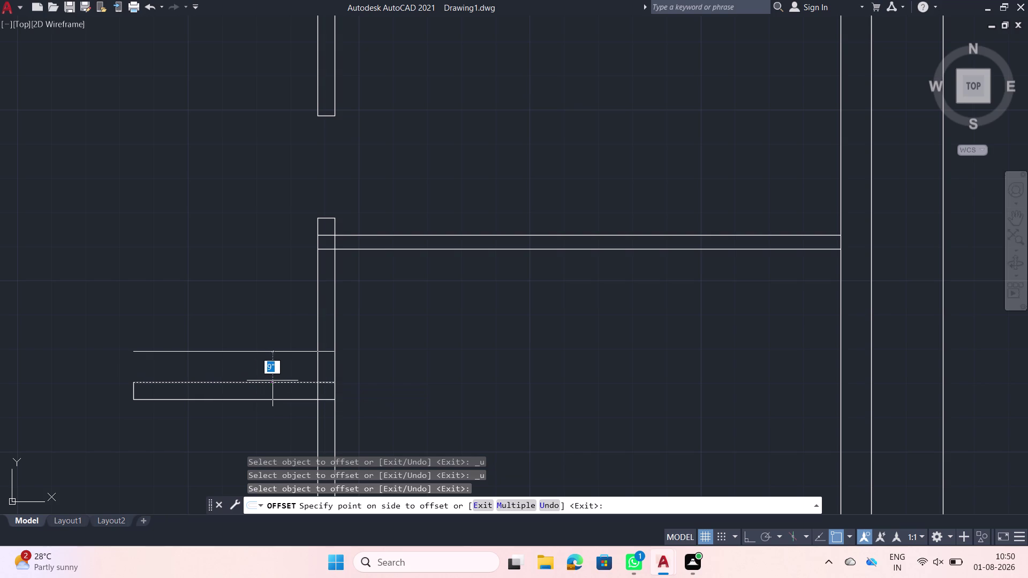
key(Escape)
Offset the upper wall's bottom edge 5 inches downward.
key(space)
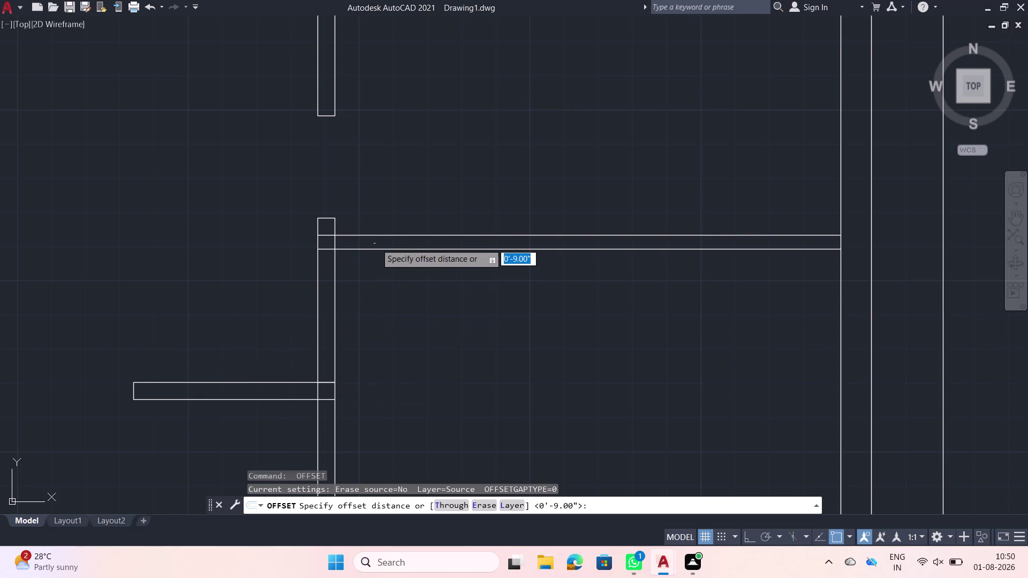
click(371, 250)
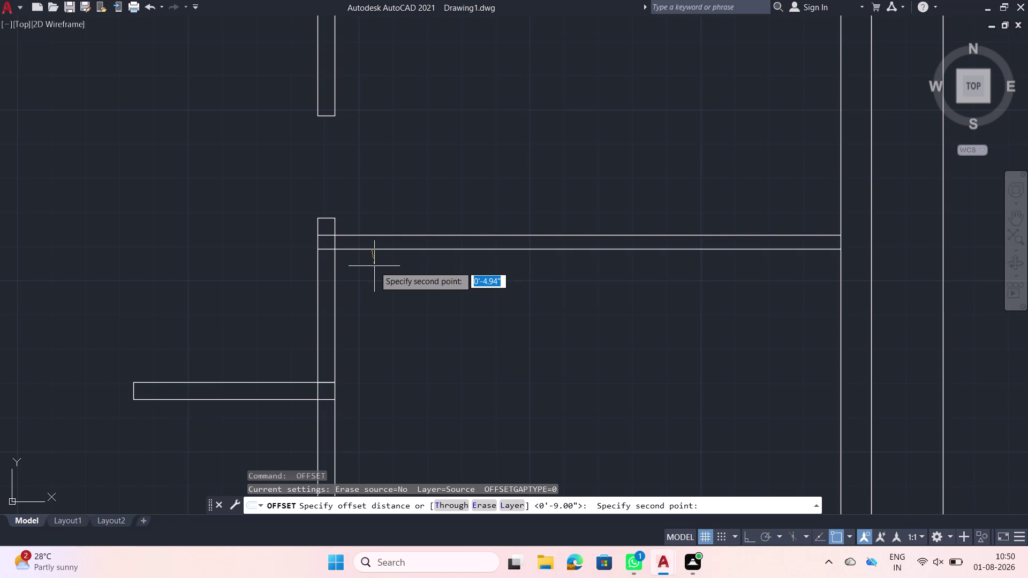
key(5)
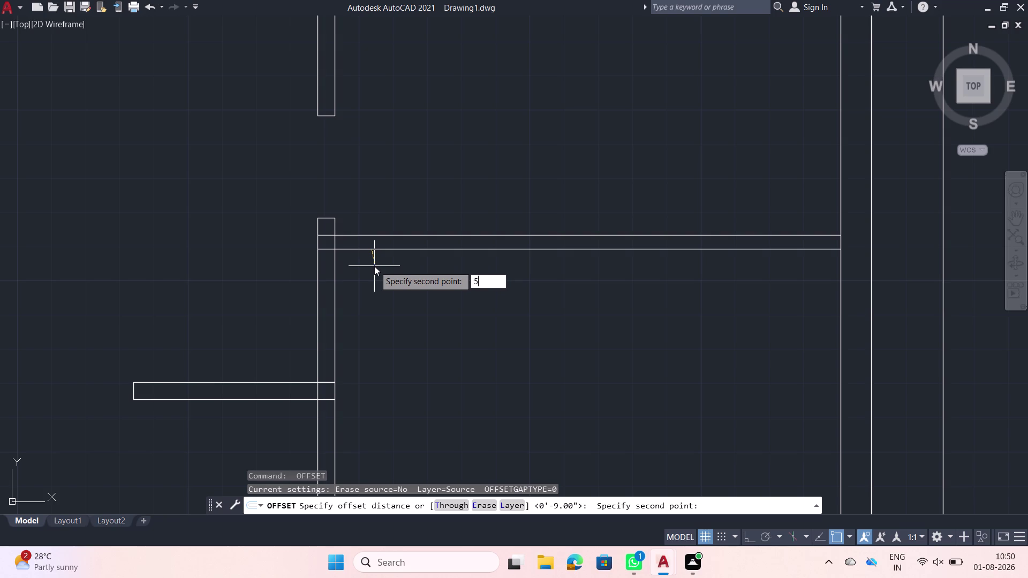
key(Return)
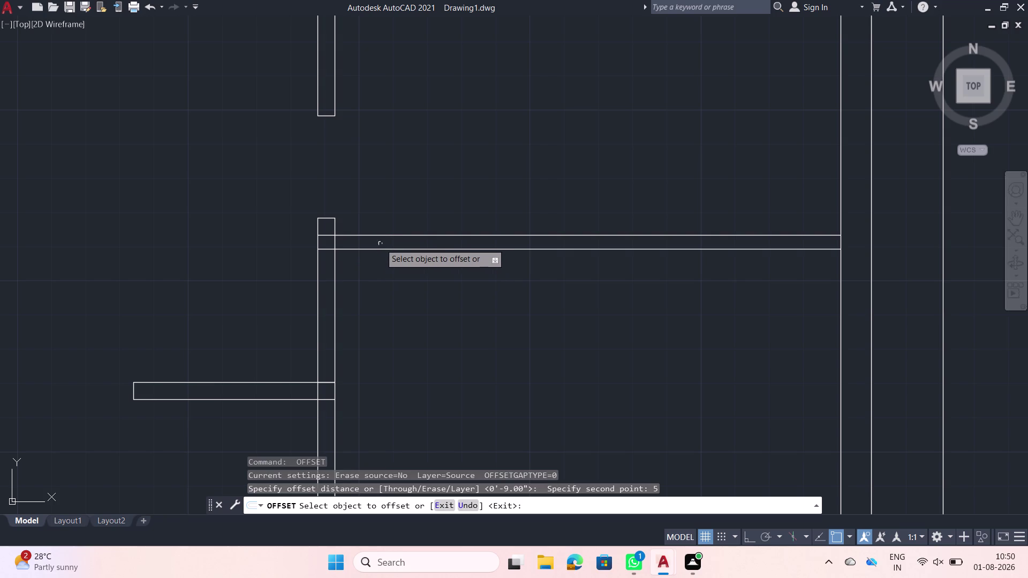
click(376, 251)
click(374, 260)
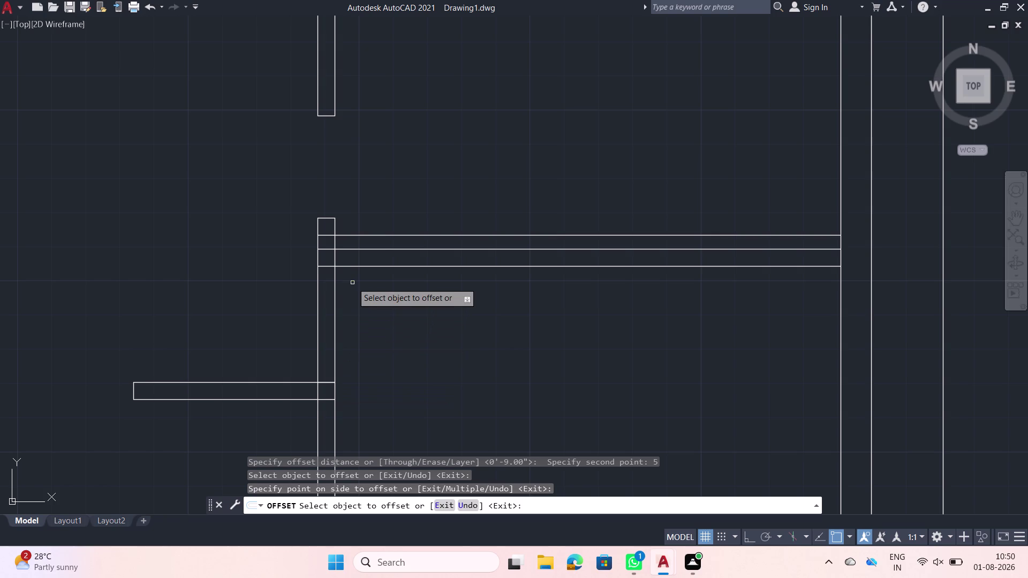
Offset the new line a further 2'6" downward.
click(355, 268)
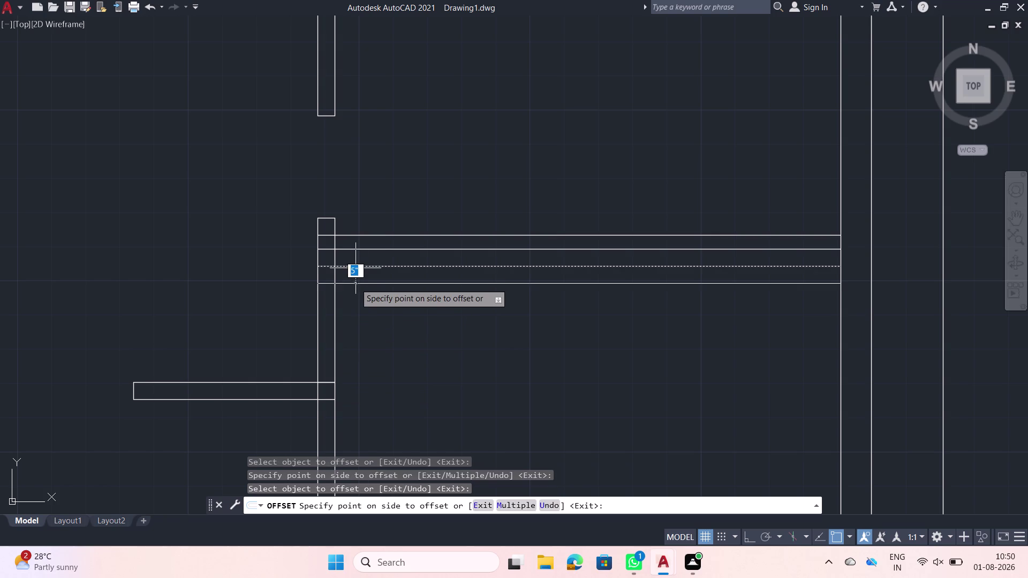
text(2'6)
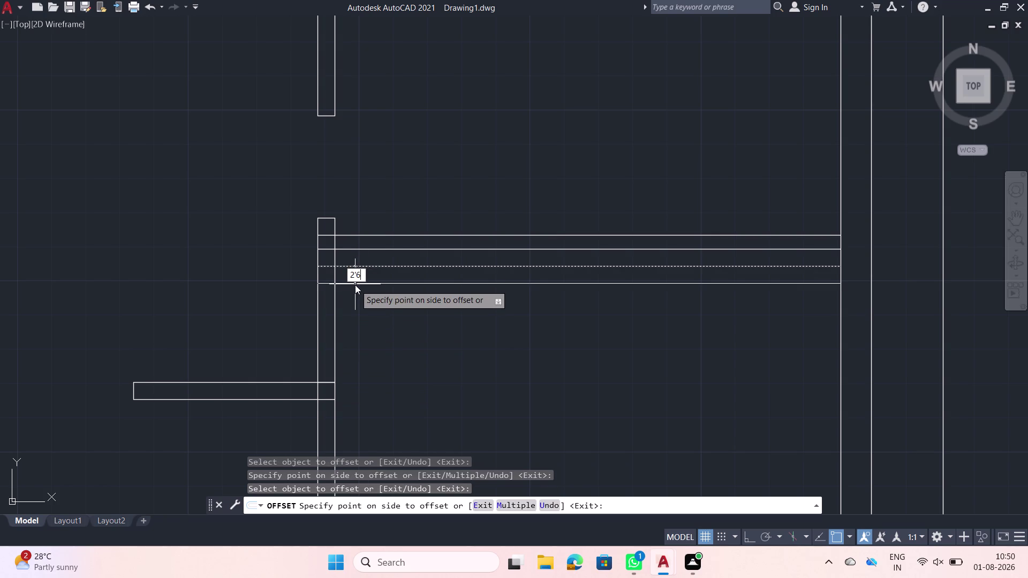
key(apostrophe)
key(BackSpace)
key(Return)
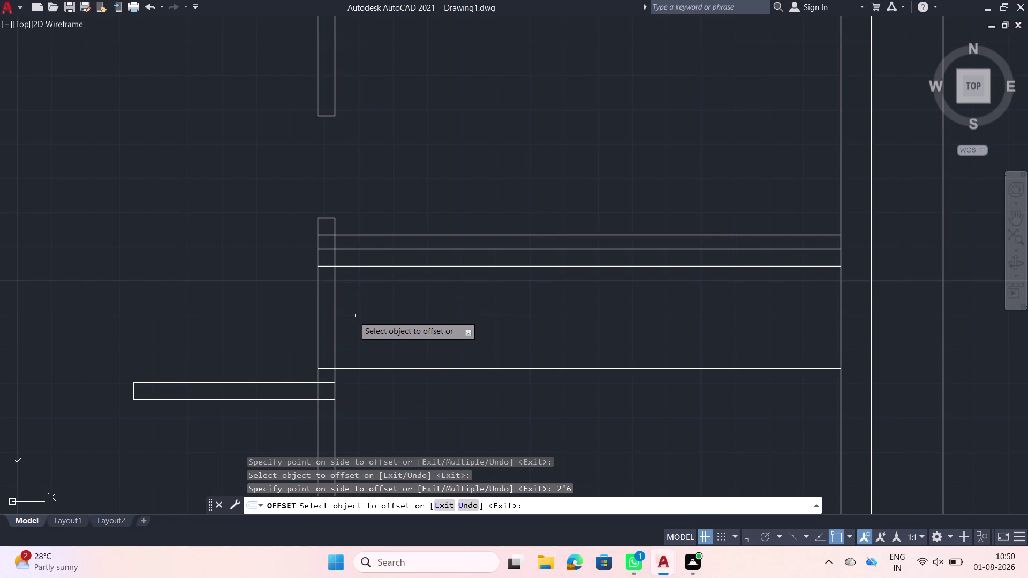
key(Escape)
text(tr)
key(space)
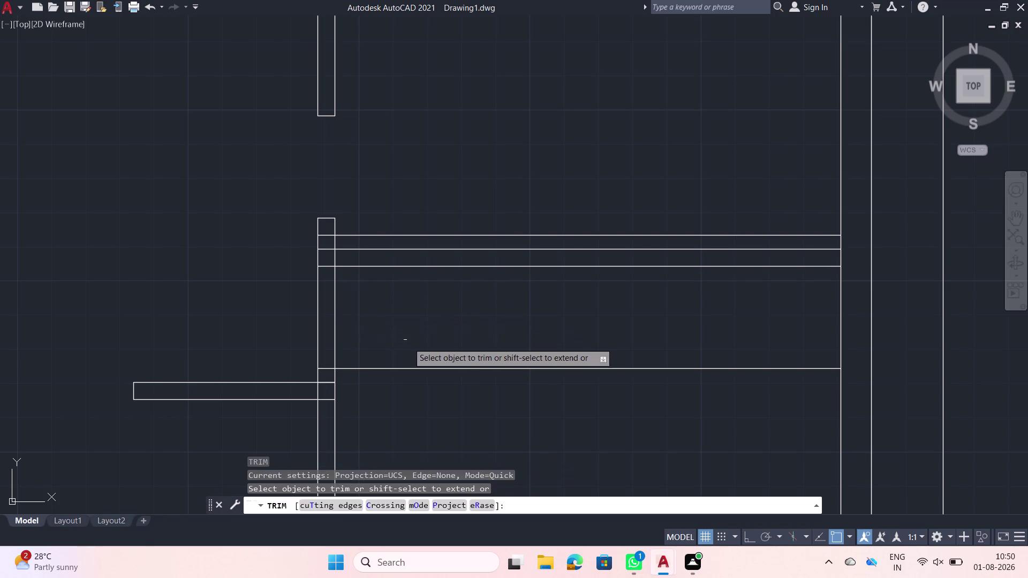
Fence-trim the vertical wall between the two new lines to open the 2'6" gap.
click(425, 375)
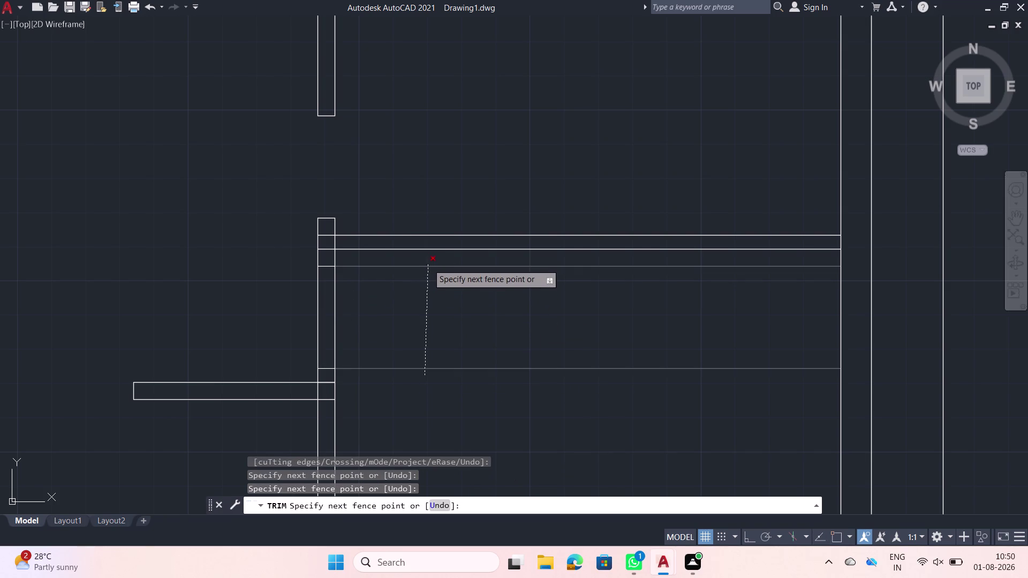
click(428, 264)
click(383, 292)
click(282, 302)
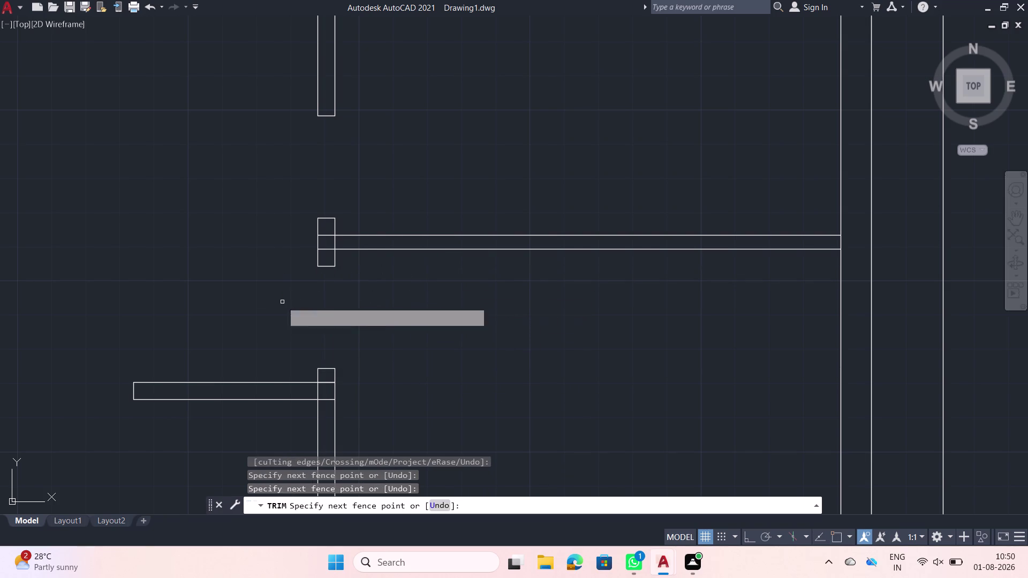
scroll(down, 3)
scroll(up, 3)
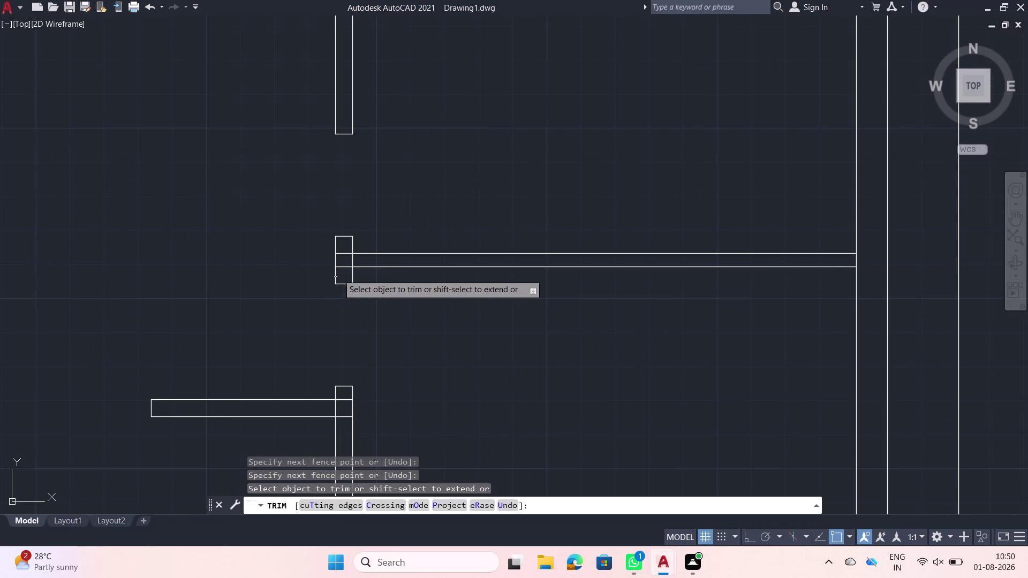
Trim the leftover stub and the line ends at the wall junction.
click(345, 246)
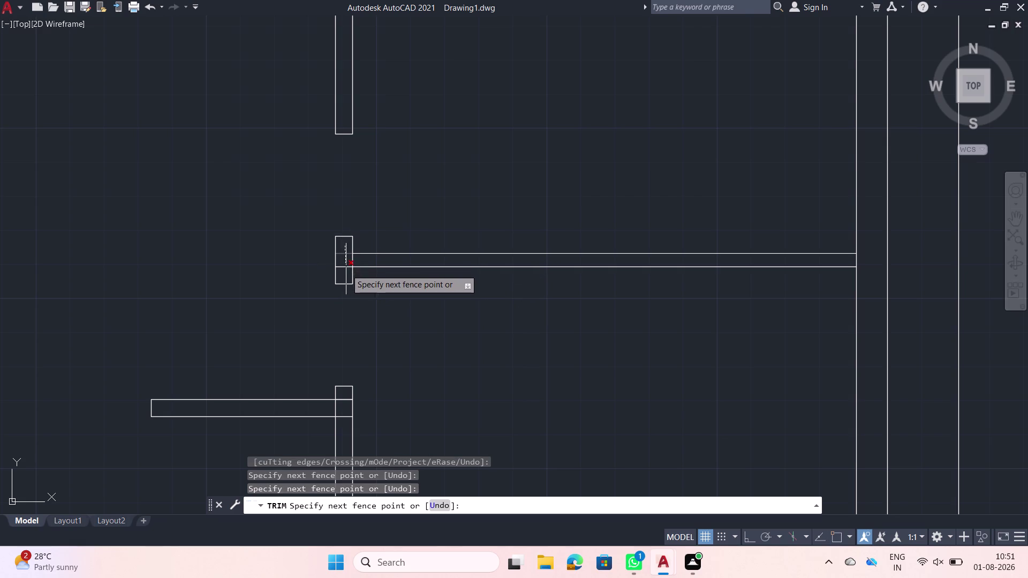
click(345, 270)
scroll(down, 3)
scroll(up, 3)
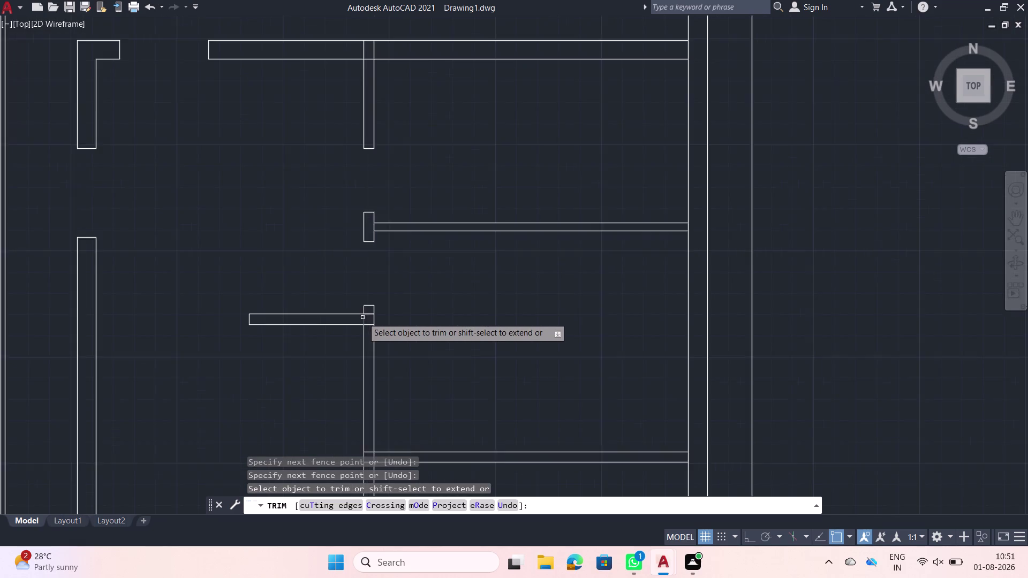
scroll(up, 3)
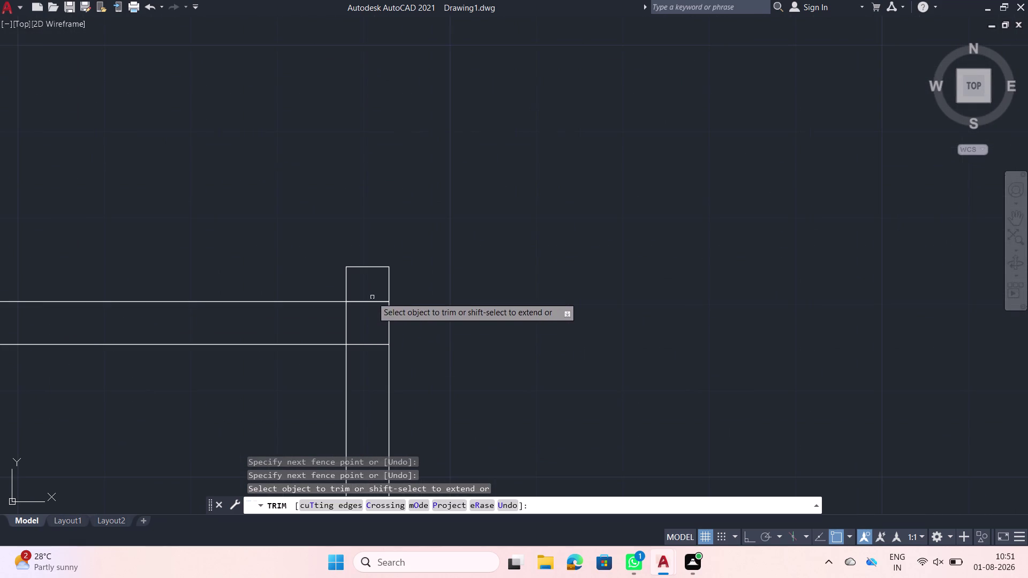
click(373, 296)
click(364, 347)
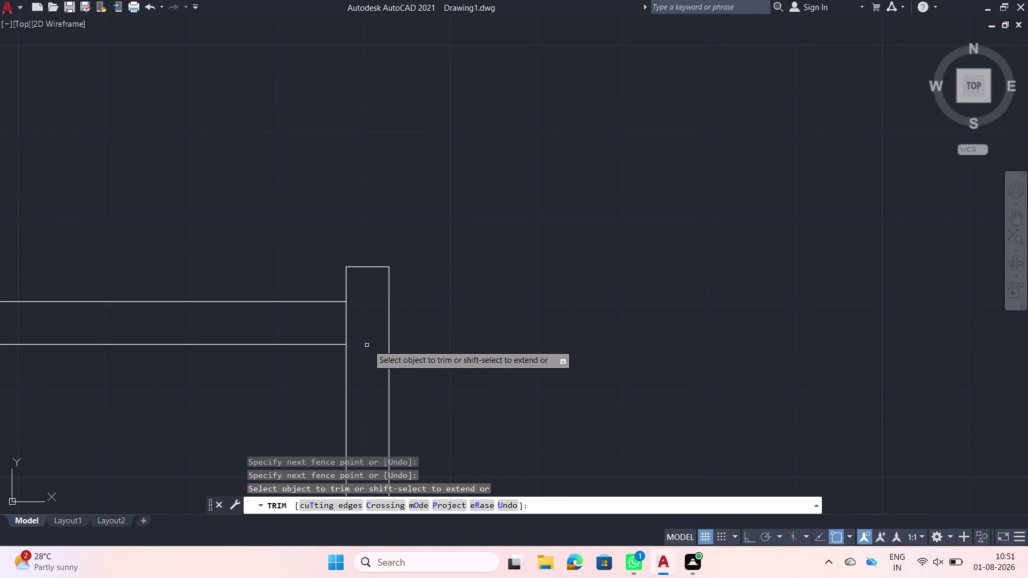
Pan across the lower wall junctions to check them and end the trim.
scroll(down, 3)
middle_drag(424, 315, 363, 135)
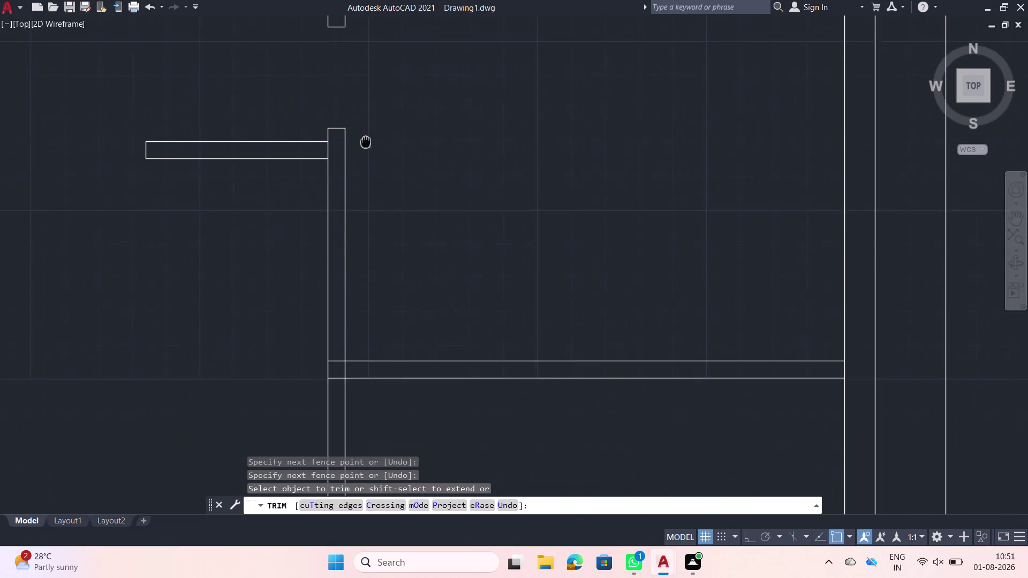
middle_drag(363, 134, 362, 129)
middle_drag(345, 276, 325, 226)
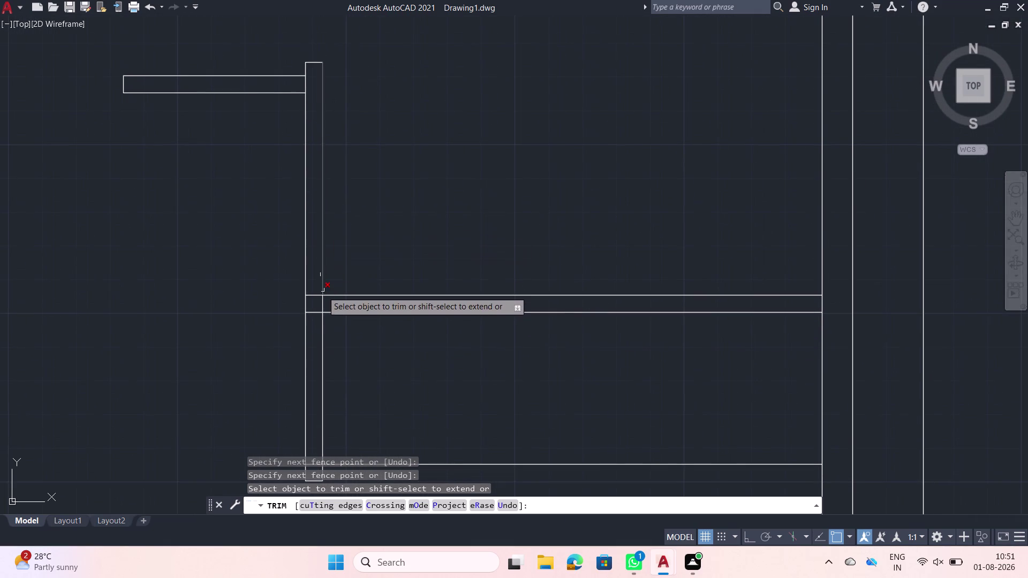
scroll(up, 3)
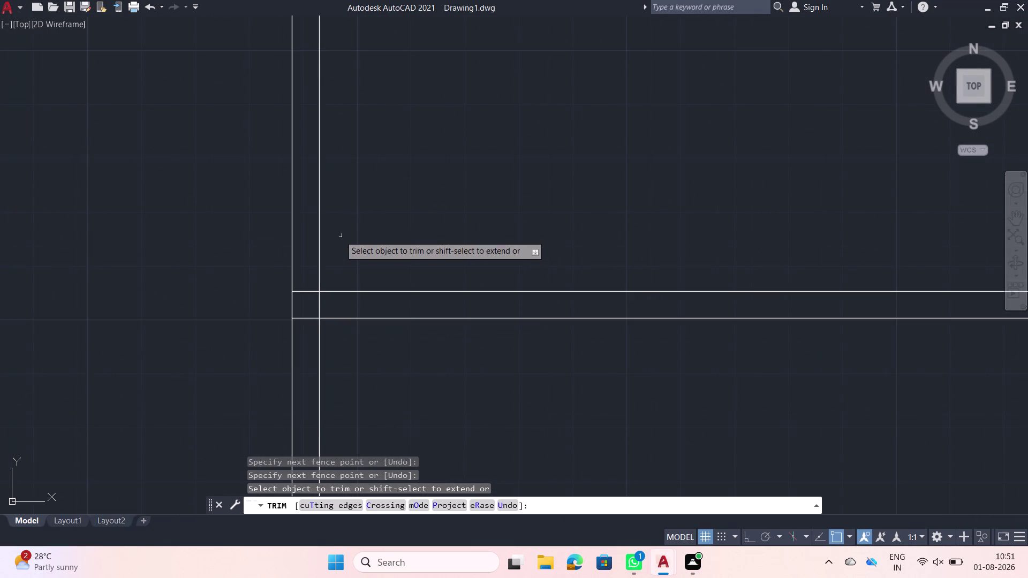
key(Escape)
click(340, 235)
Offset the inner vertical wall line 9 inches to the right with OFF.
click(309, 236)
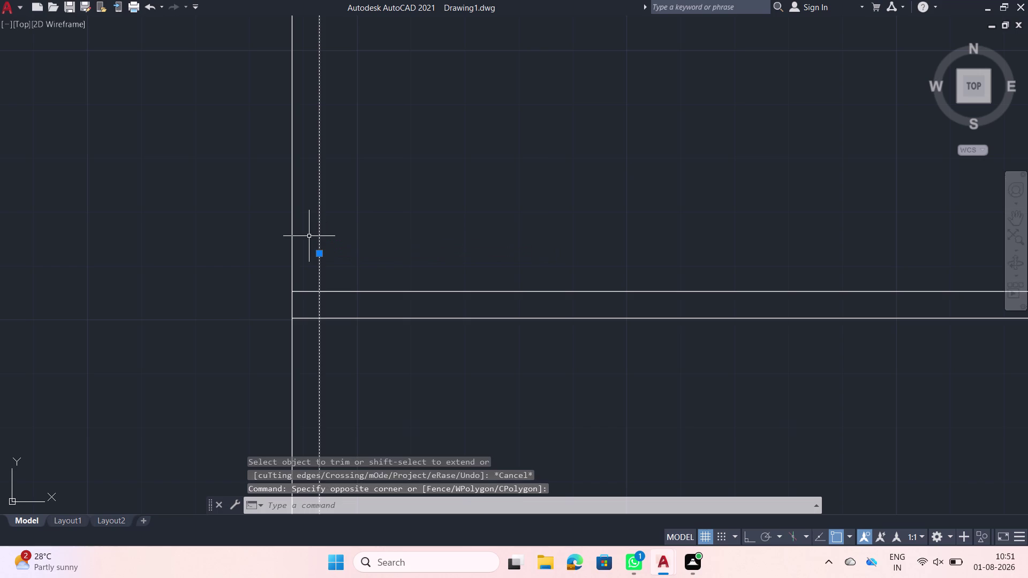
text(off)
key(space)
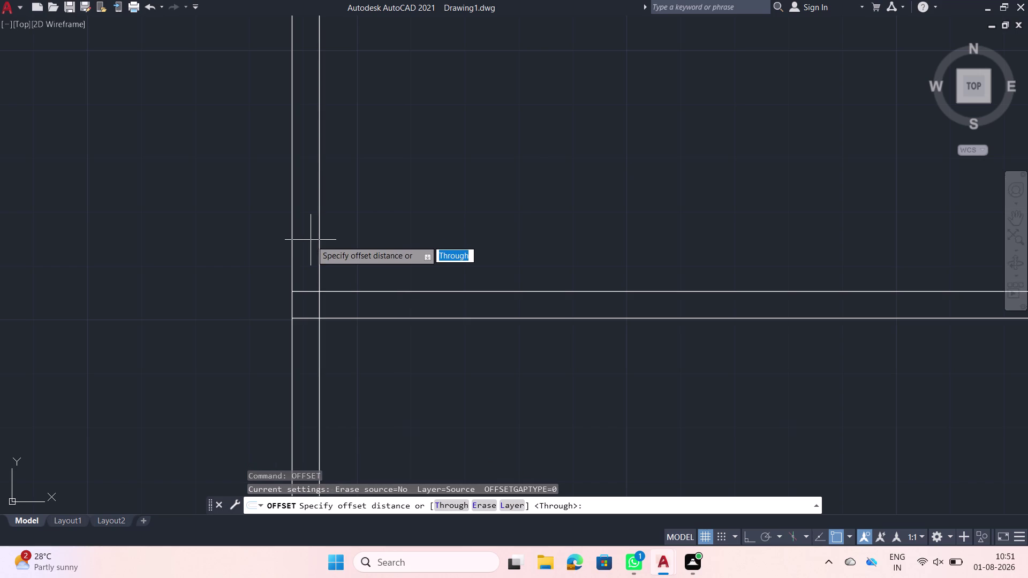
click(320, 249)
key(9)
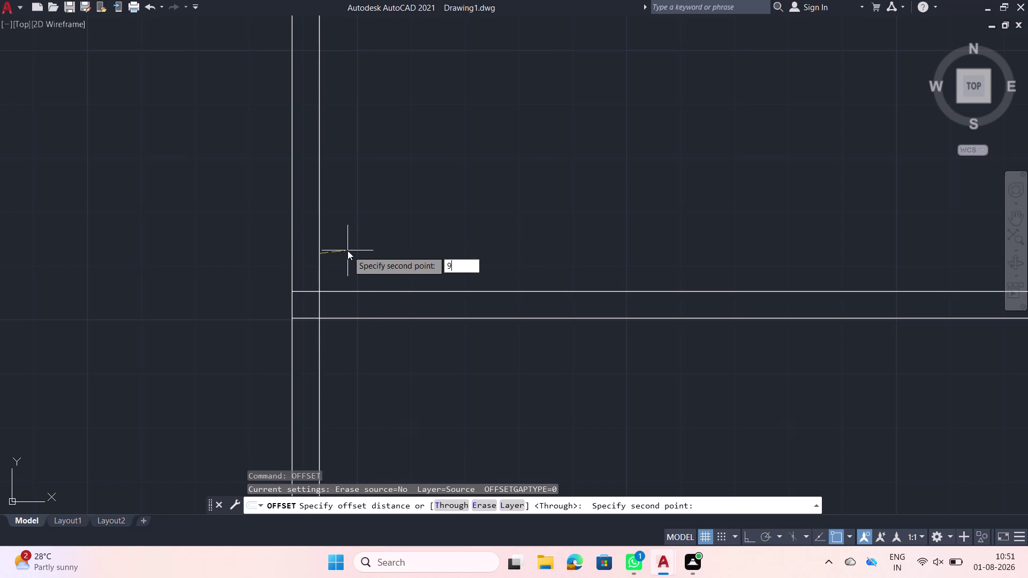
key(Return)
click(347, 252)
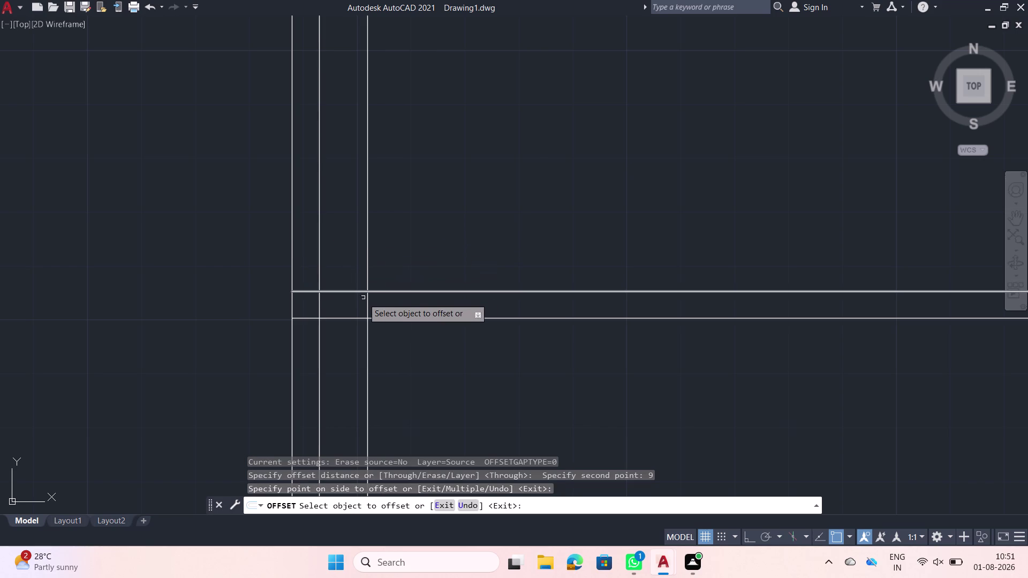
key(Escape)
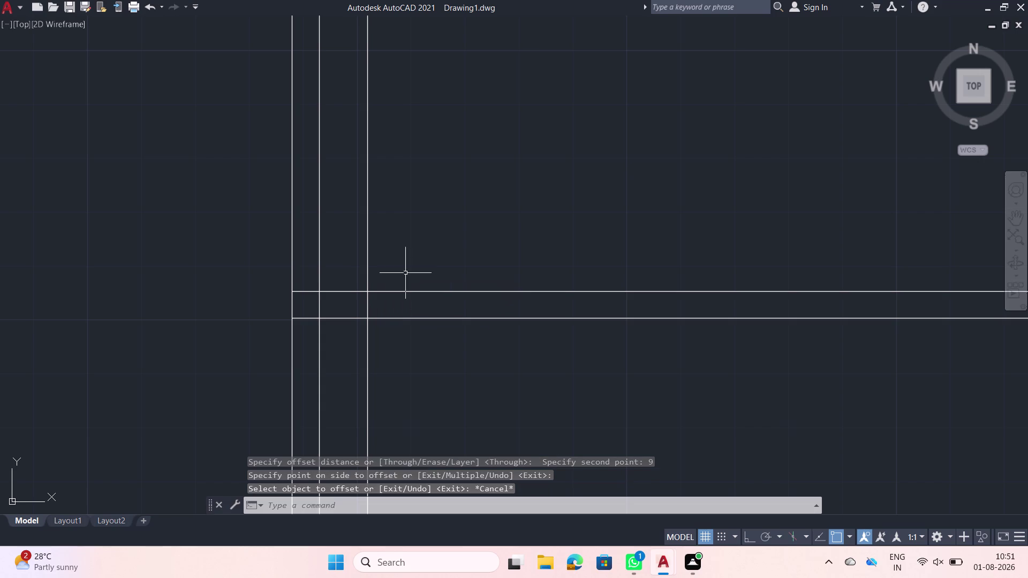
Trim the new jamb line back to the horizontal wall's thickness.
key(t)
text(r)
key(space)
click(401, 269)
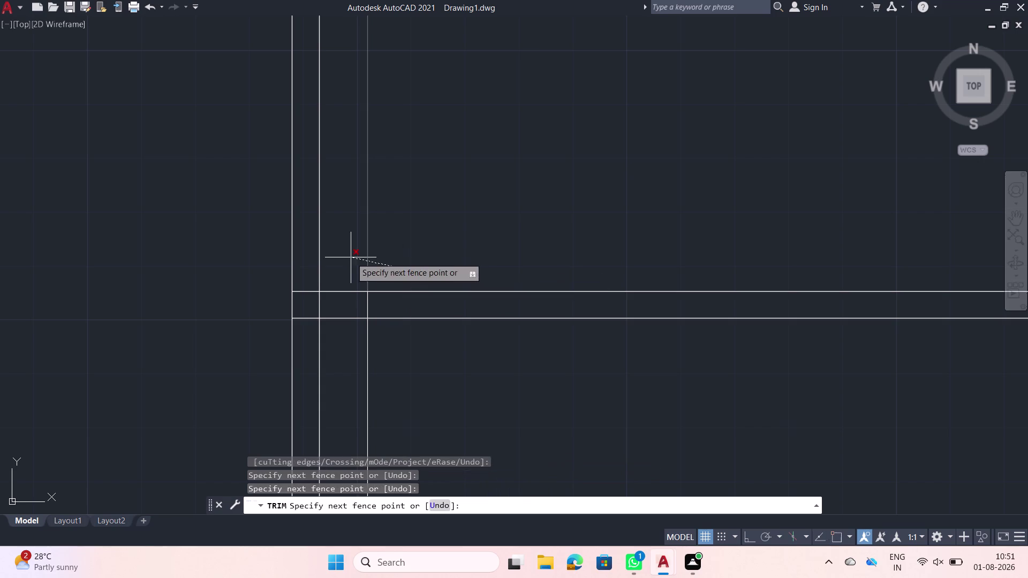
click(351, 258)
click(385, 340)
click(354, 345)
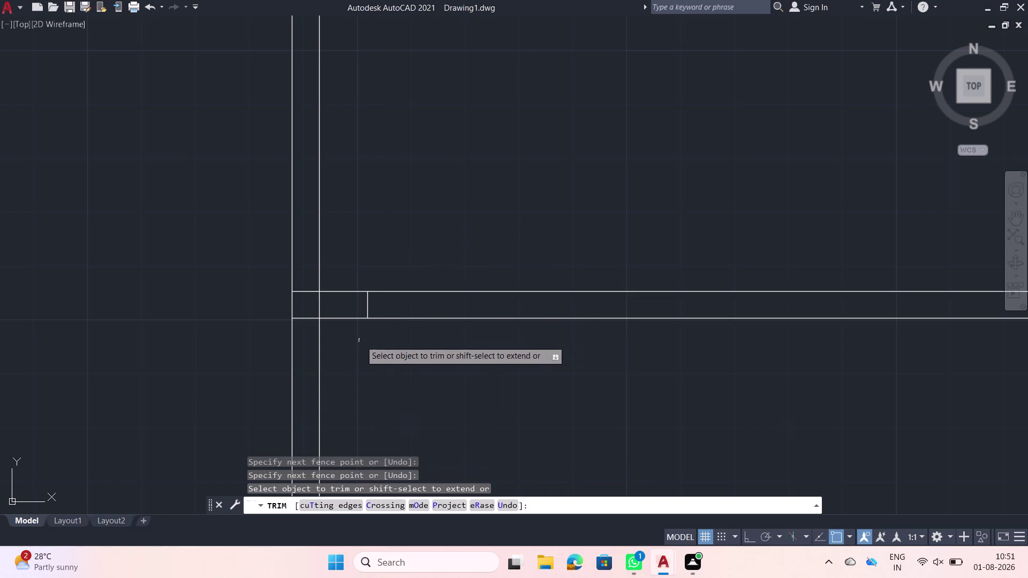
scroll(down, 3)
key(Escape)
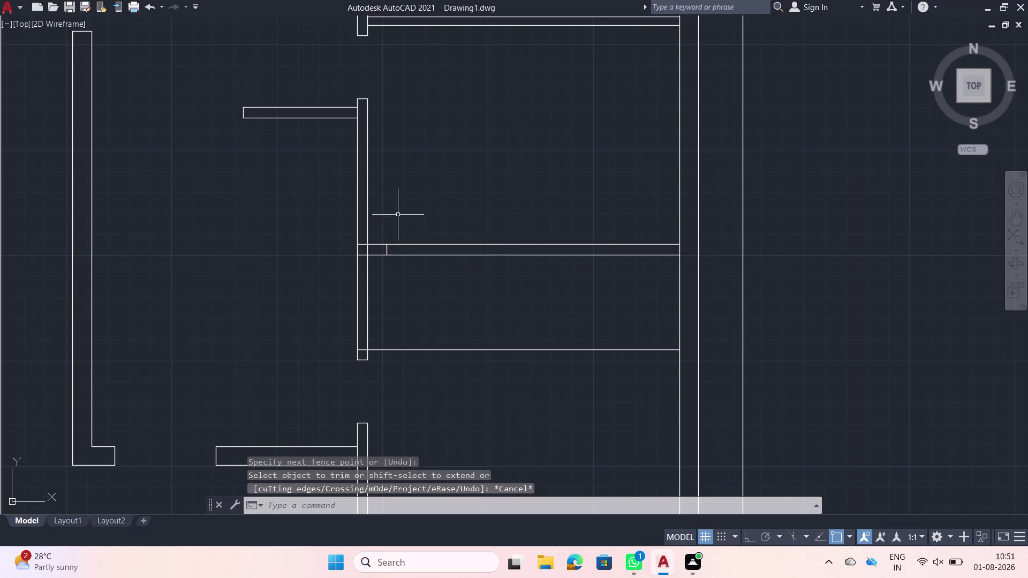
scroll(up, 3)
Offset the jamb line 2'6" to the right to form the second jamb.
click(350, 292)
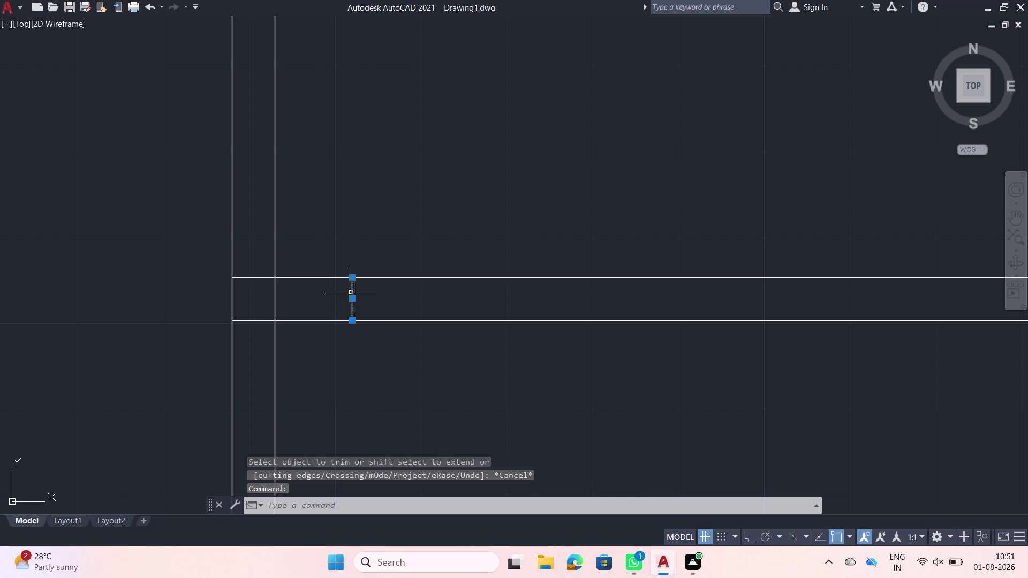
text(off)
key(space)
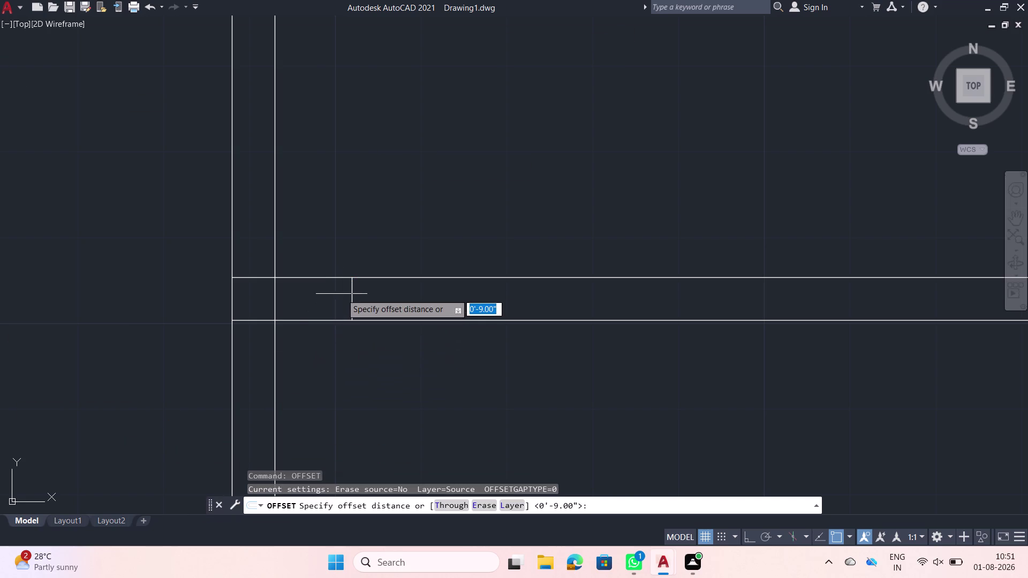
click(355, 300)
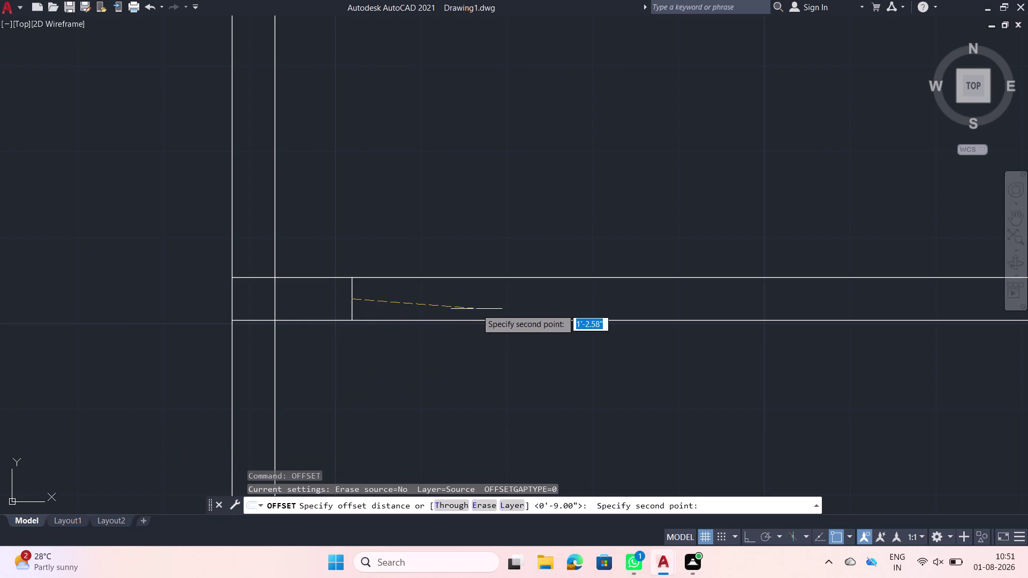
text(2'6)
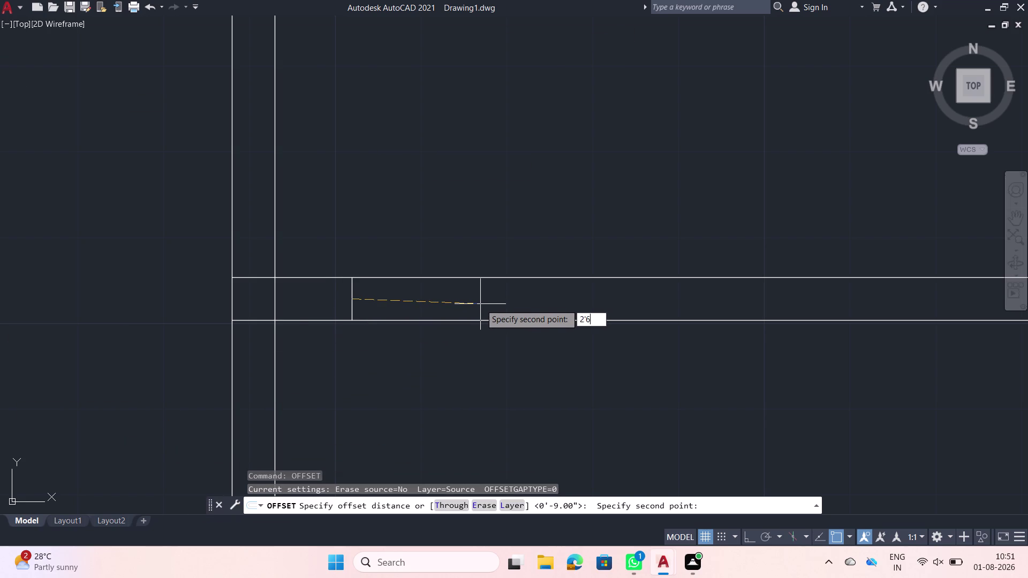
text(")
key(Return)
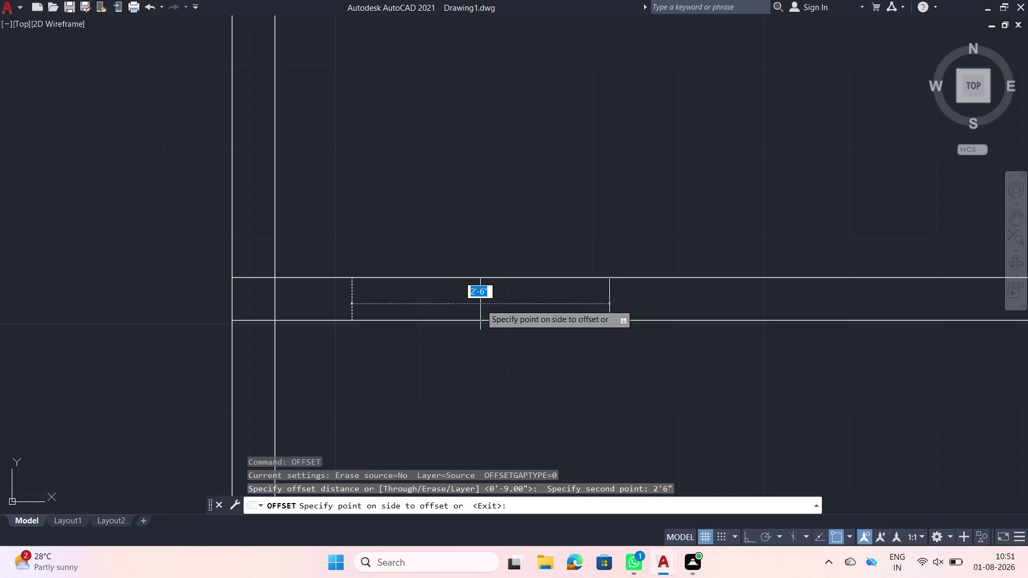
click(480, 304)
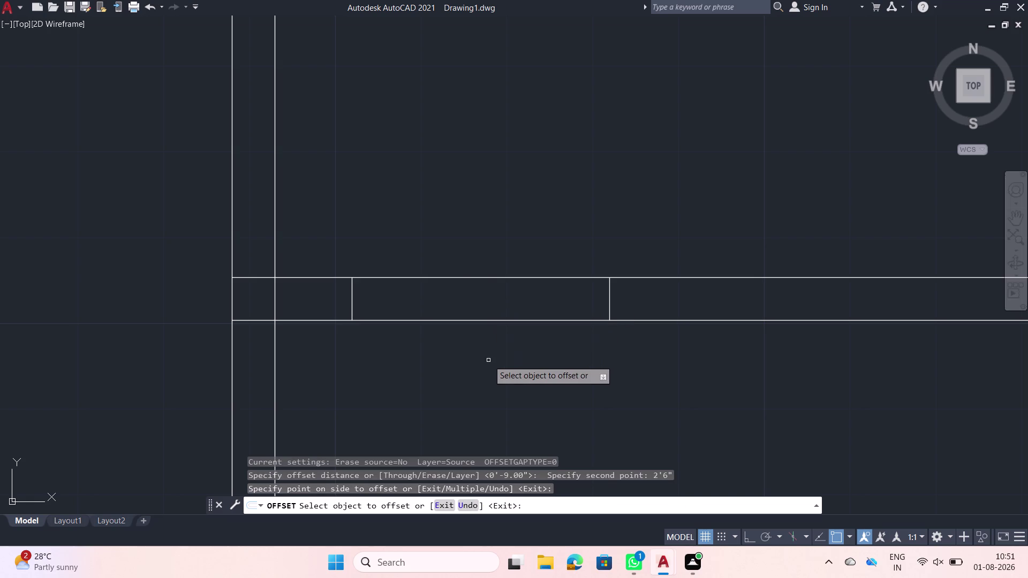
scroll(down, 3)
key(Escape)
click(488, 361)
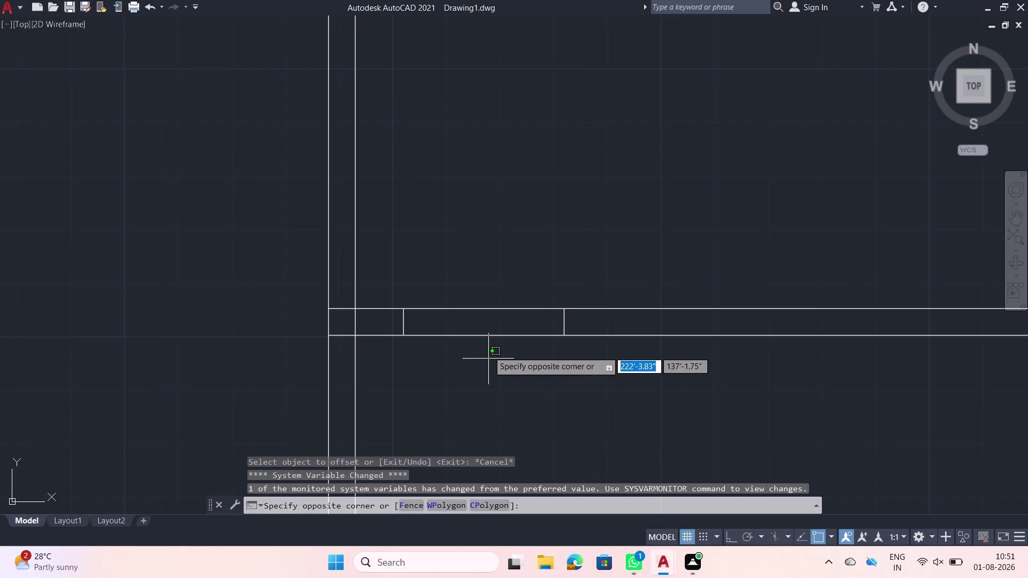
key(Escape)
Fence-trim the wall lines between the two jambs to open the 2'6" gap.
text(t)
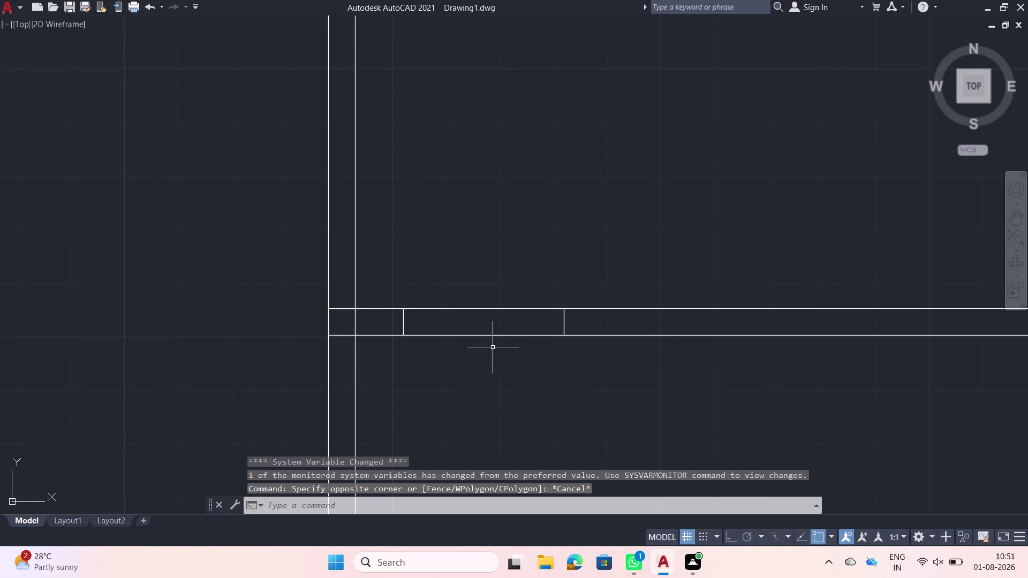
text(r)
key(space)
click(492, 348)
click(483, 288)
scroll(down, 3)
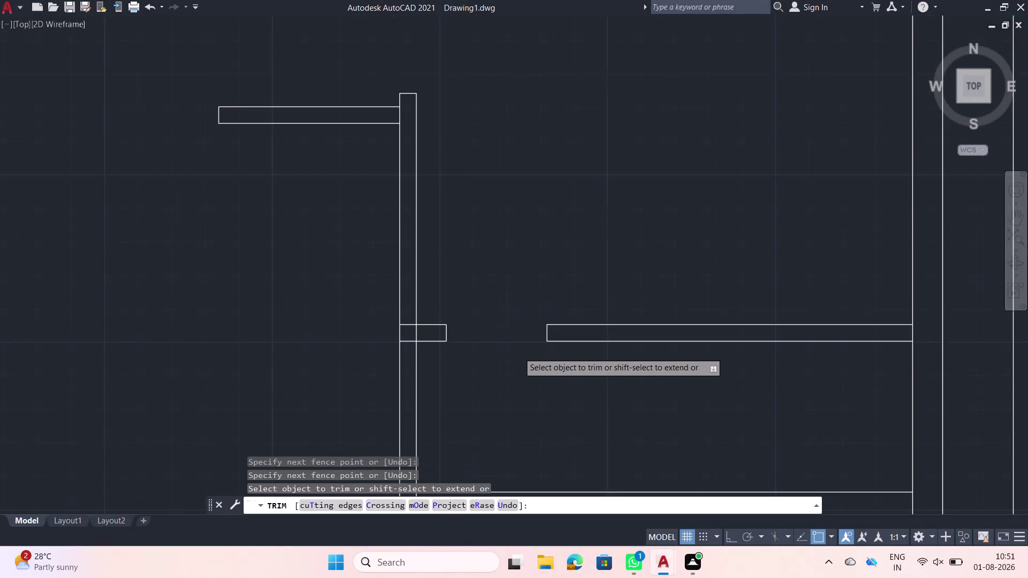
middle_drag(534, 364, 467, 333)
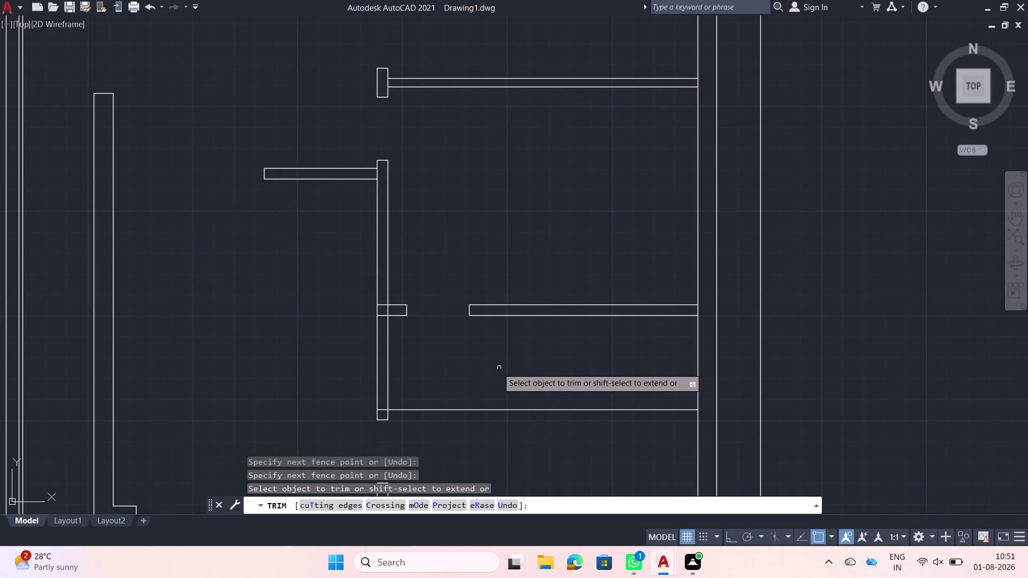
key(Escape)
click(388, 367)
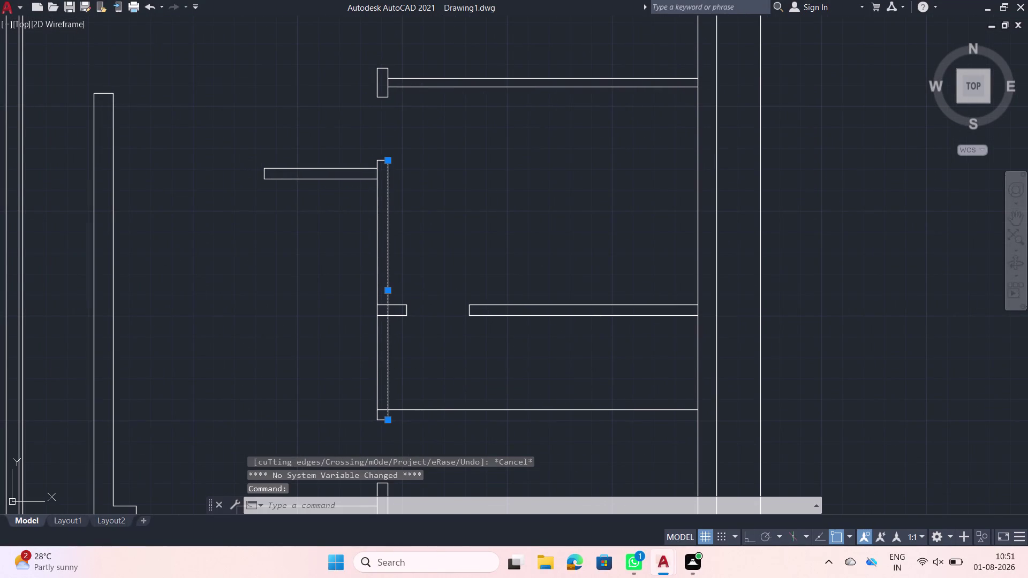
Offset the vertical partition's inner line 6' to the right.
text(off)
key(space)
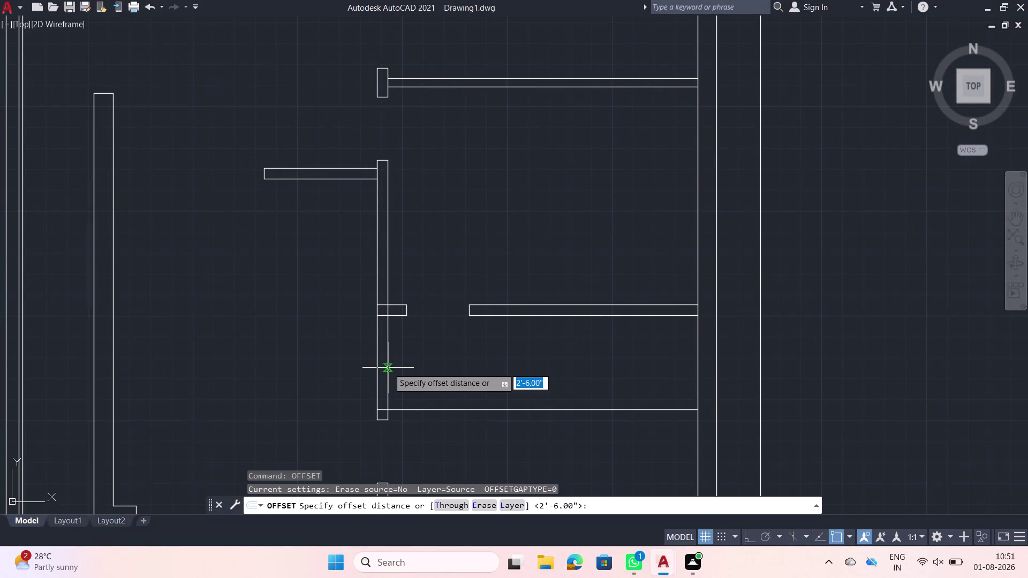
click(388, 368)
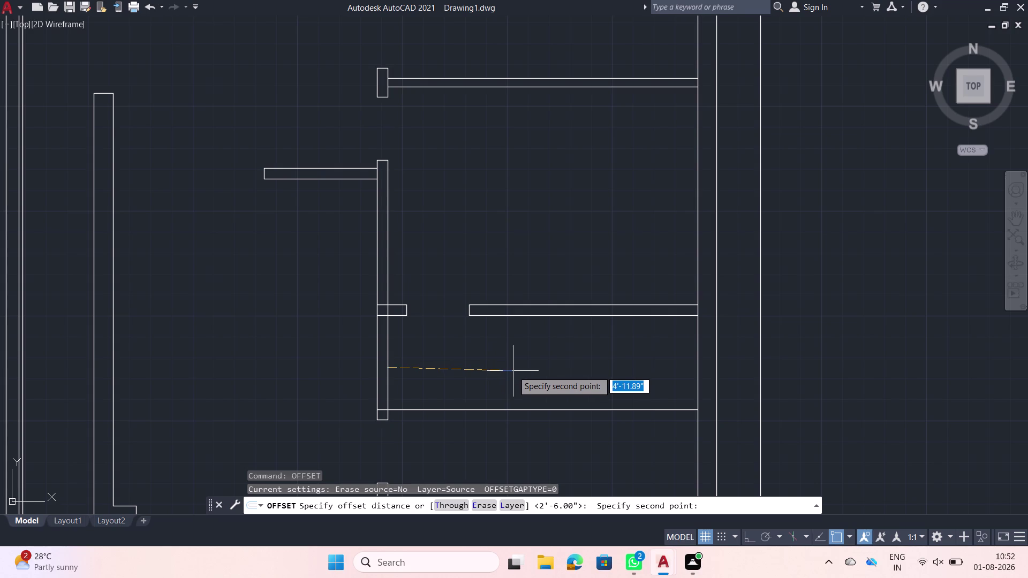
text(6')
key(Return)
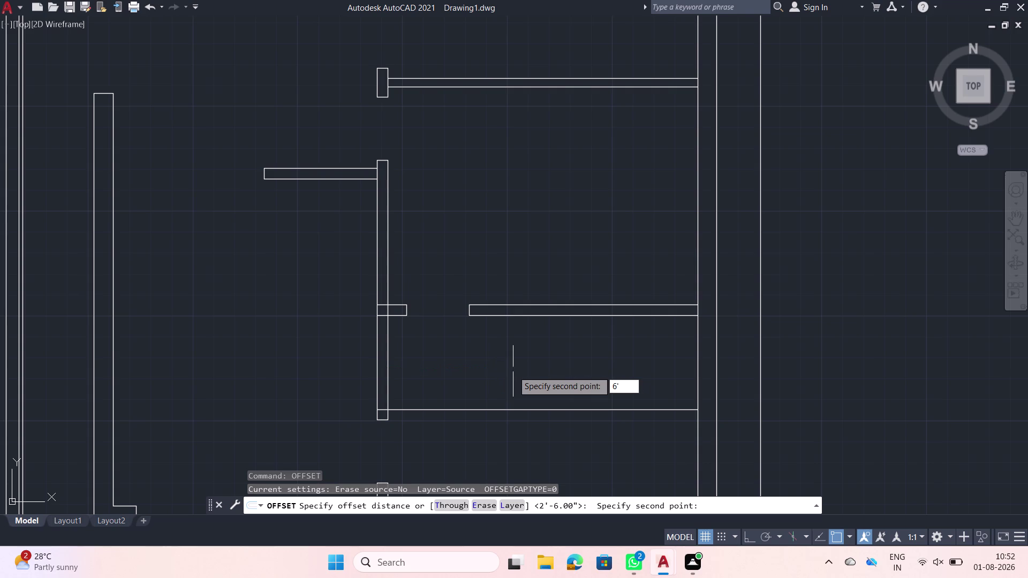
click(518, 372)
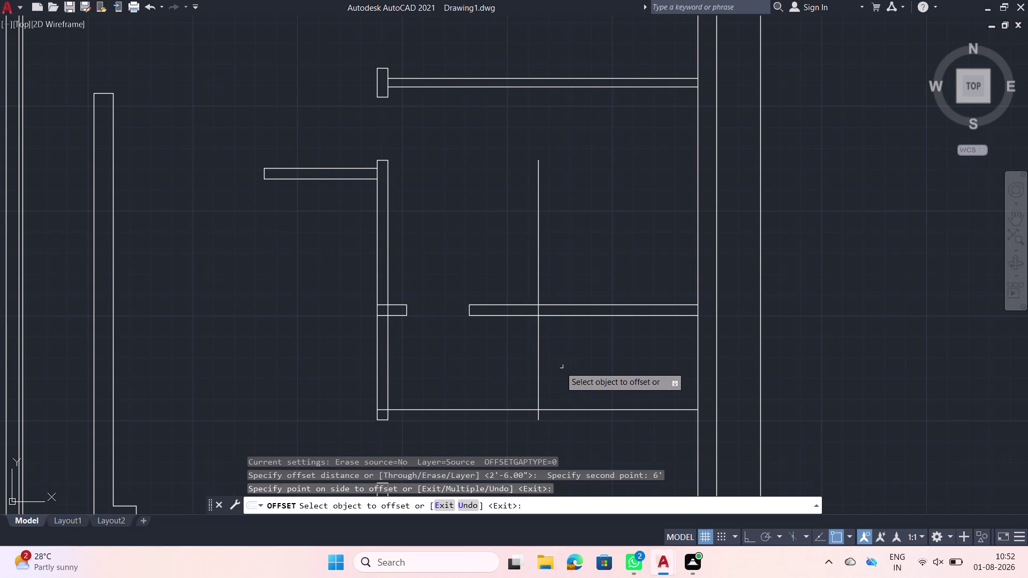
Offset that new line 5" further right to form the thin partition.
click(537, 374)
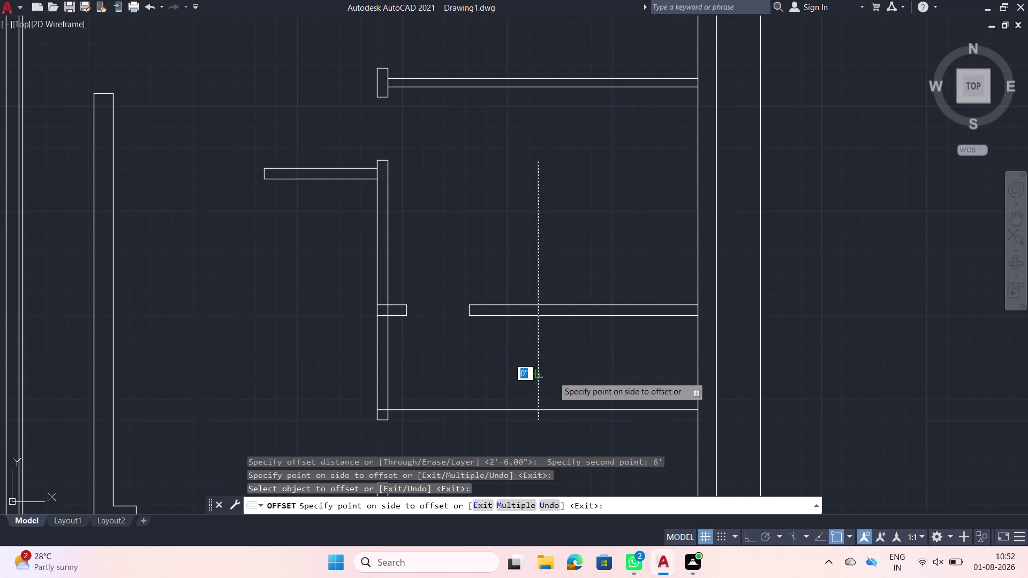
key(5)
key(Return)
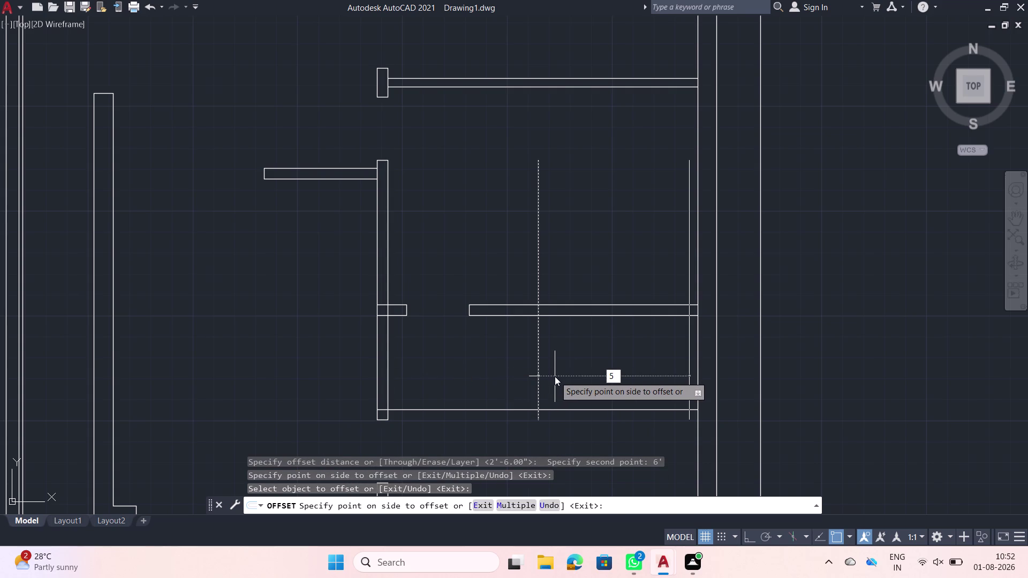
click(562, 374)
key(Escape)
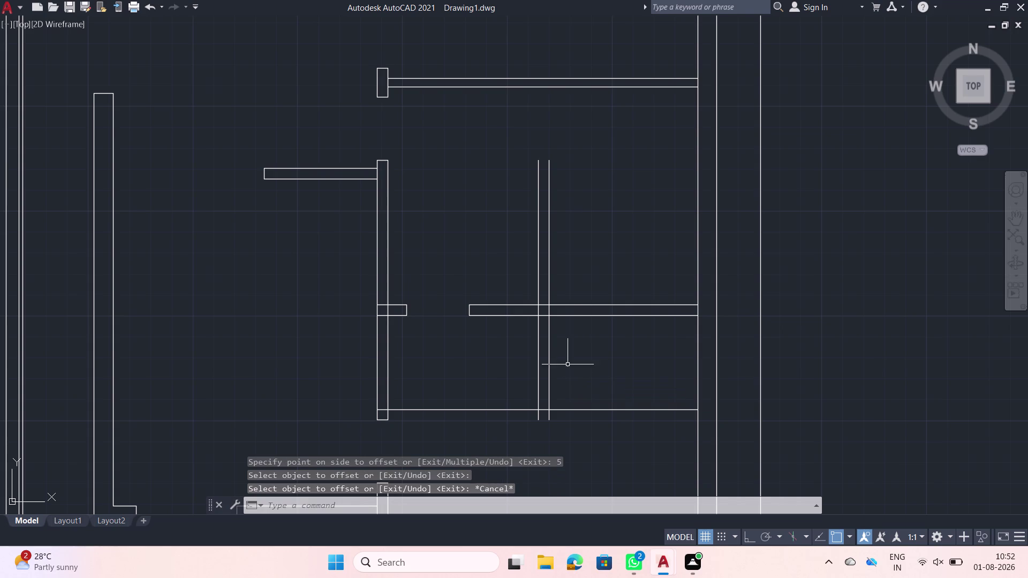
key(r)
Fence-trim both new partition lines above the horizontal partition.
key(BackSpace)
text(t)
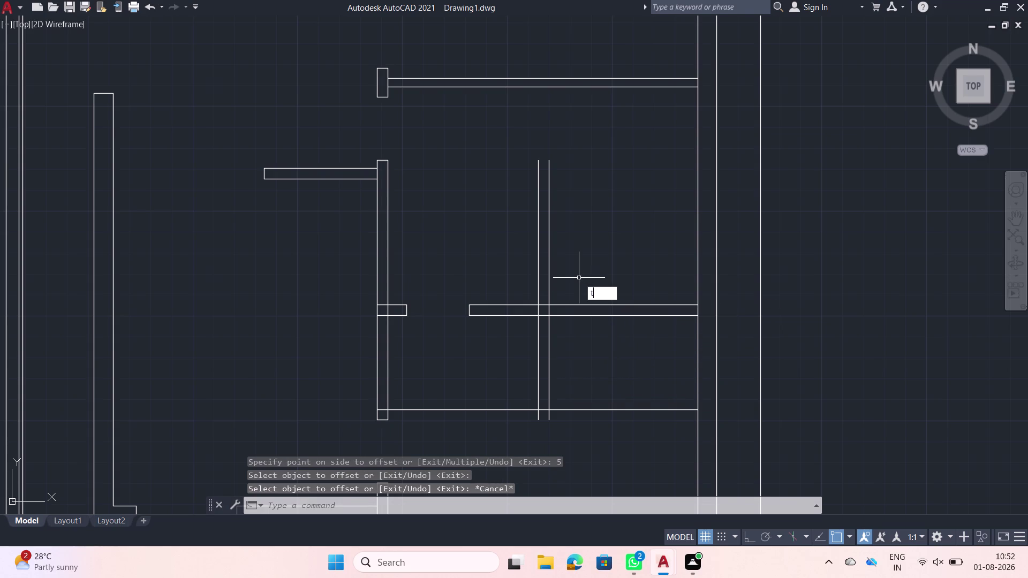
text(r v)
click(578, 277)
click(506, 262)
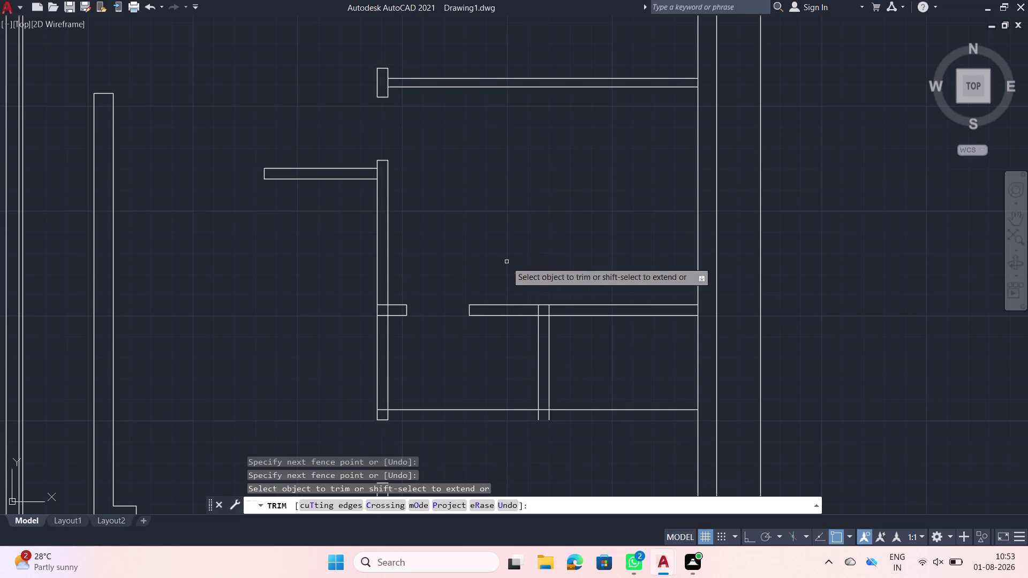
Trim the new partition's ends past the bottom wall.
scroll(up, 3)
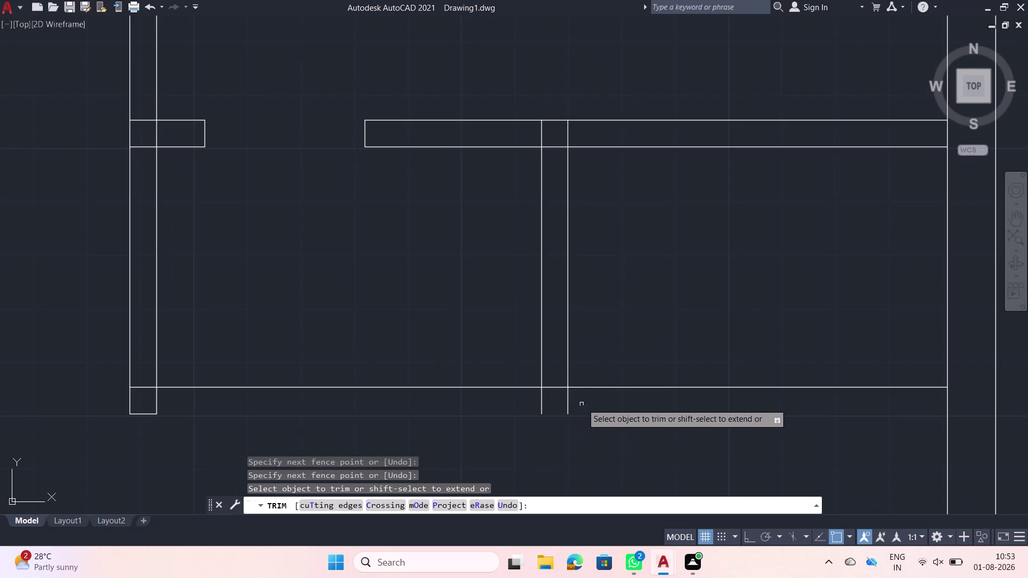
click(583, 402)
click(529, 400)
scroll(down, 3)
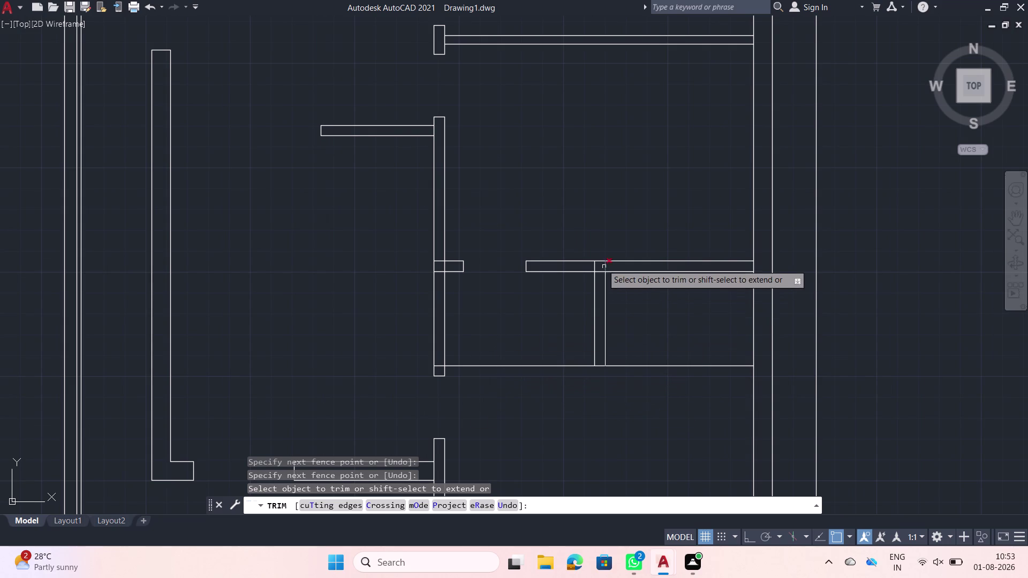
key(Escape)
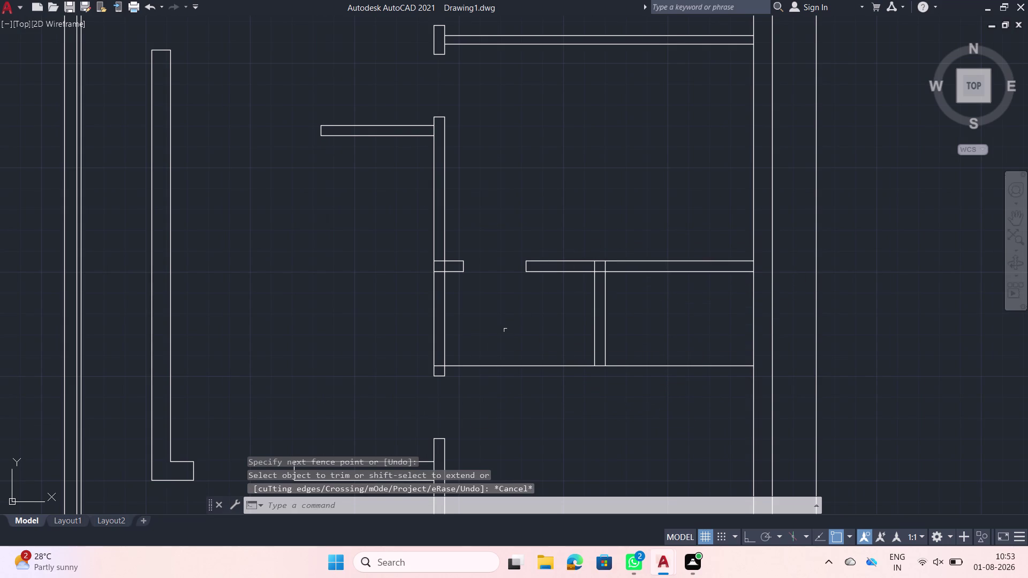
Offset the lower partition line 5" downward.
click(477, 365)
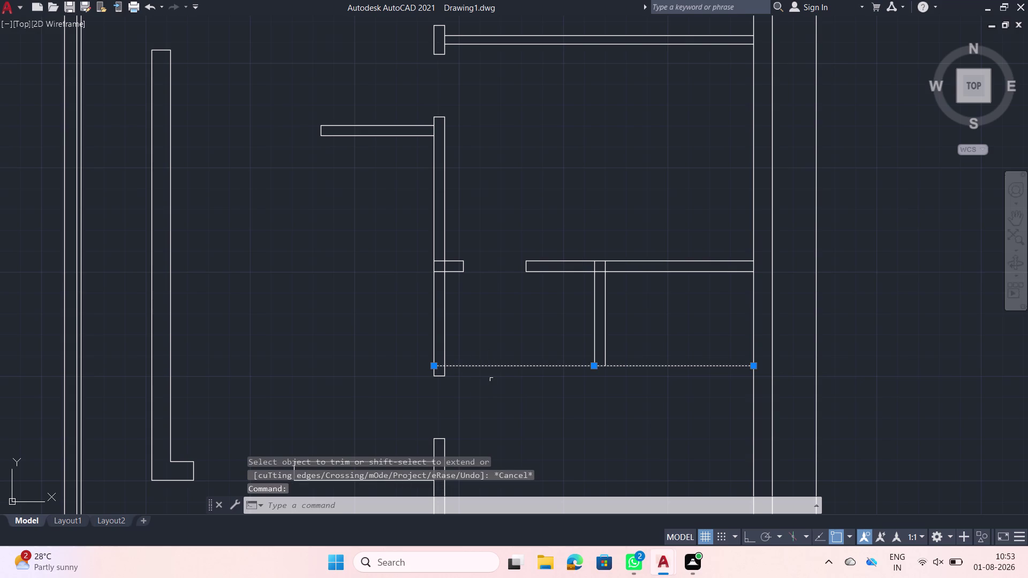
text(off)
key(space)
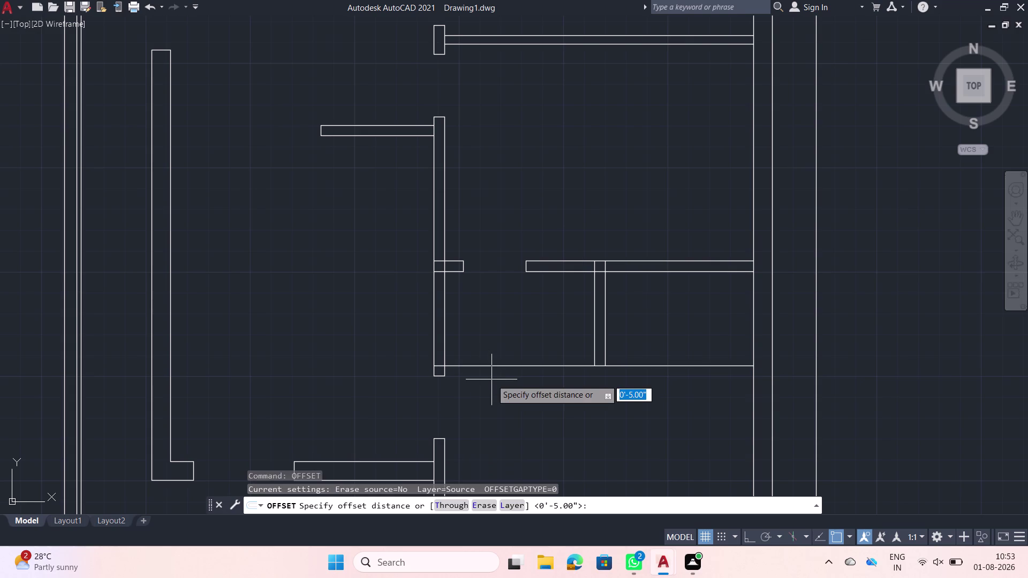
click(502, 365)
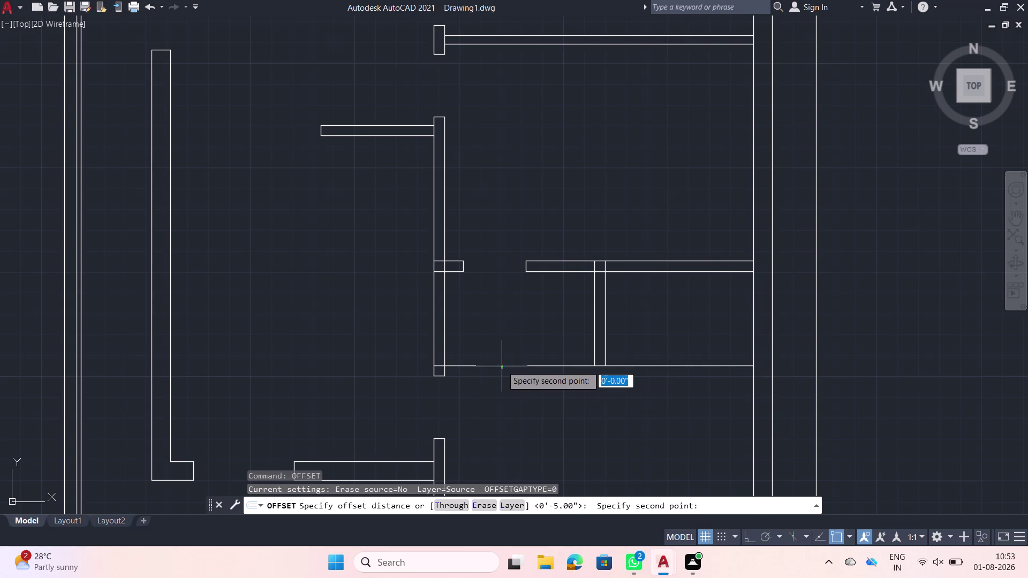
key(5)
key(Return)
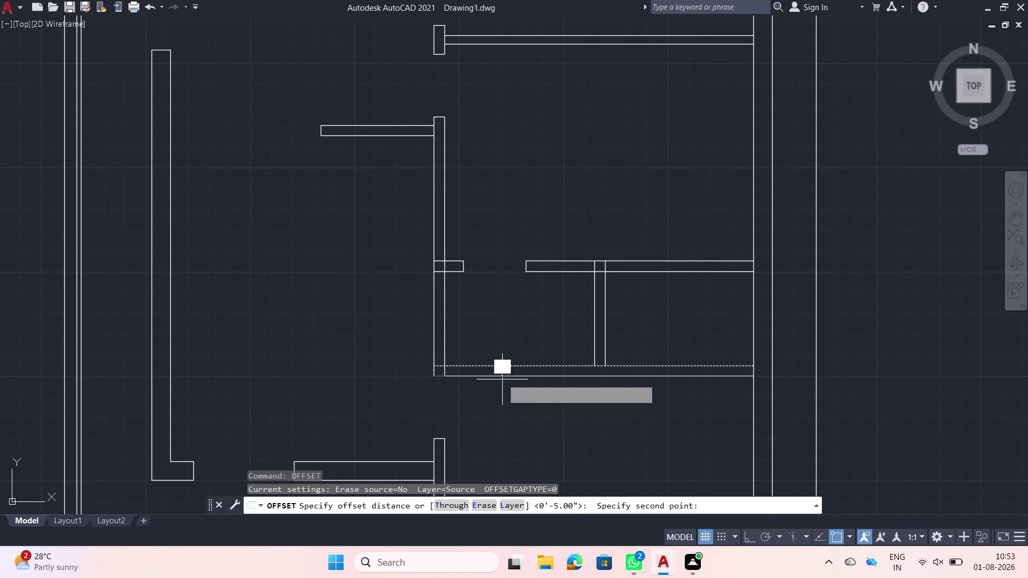
click(504, 383)
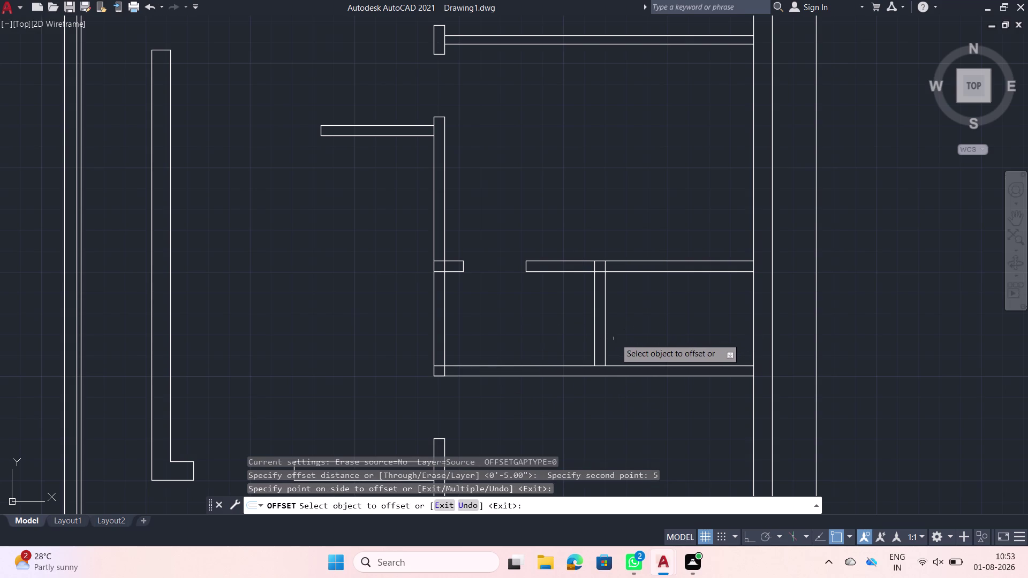
key(Escape)
Fence-extend the vertical partition lines down to the new 5" wall line.
text(ex)
key(space)
click(614, 337)
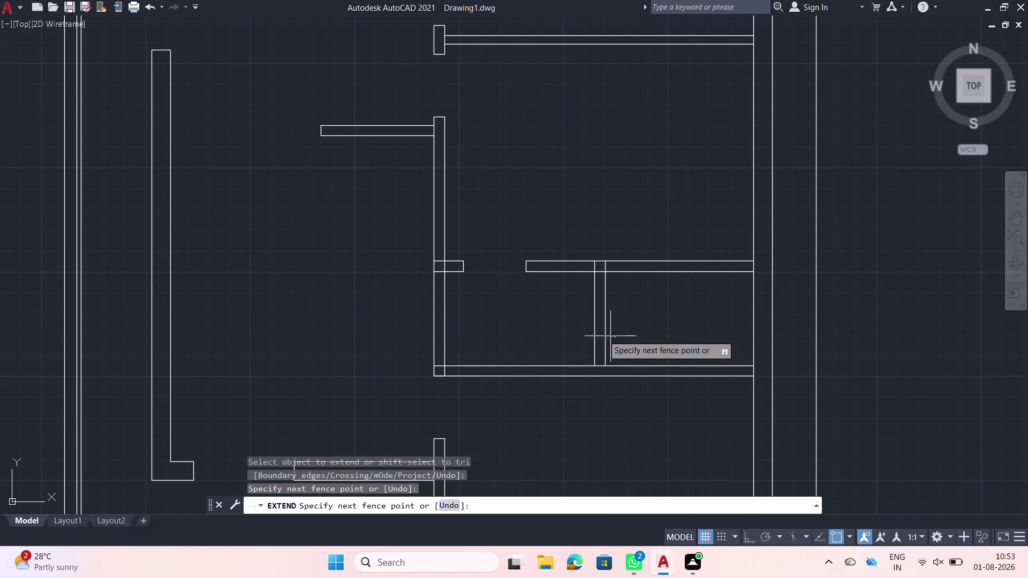
click(571, 329)
key(Escape)
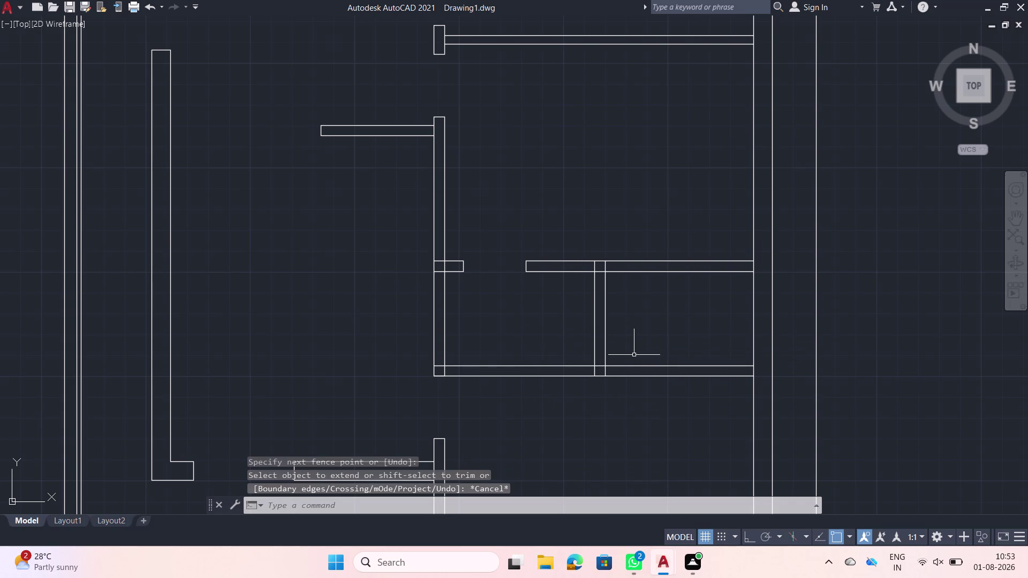
scroll(up, 3)
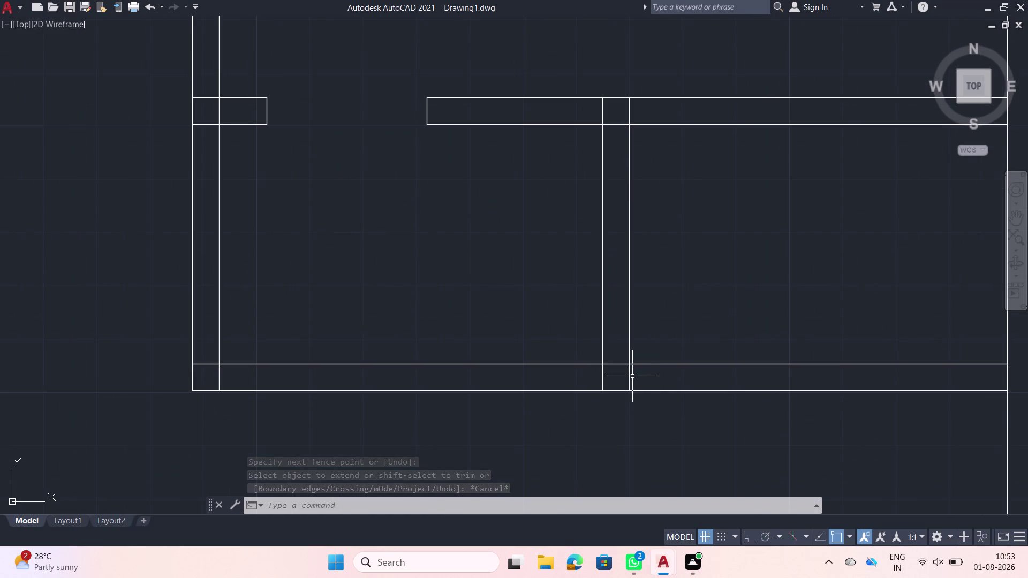
Start a 9' offset of the right partition line, then undo it.
click(629, 375)
key(o)
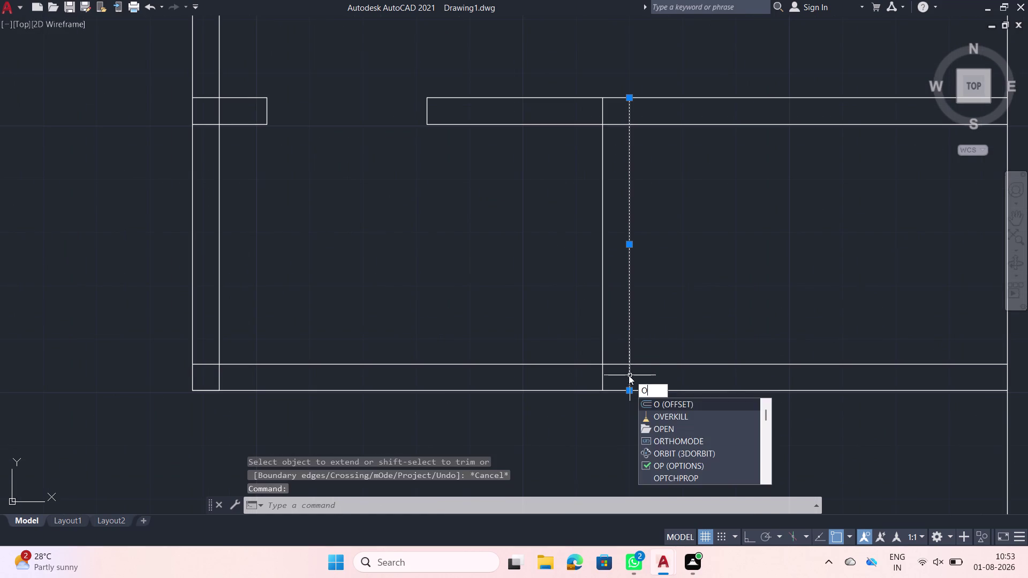
text(ff)
key(space)
click(628, 375)
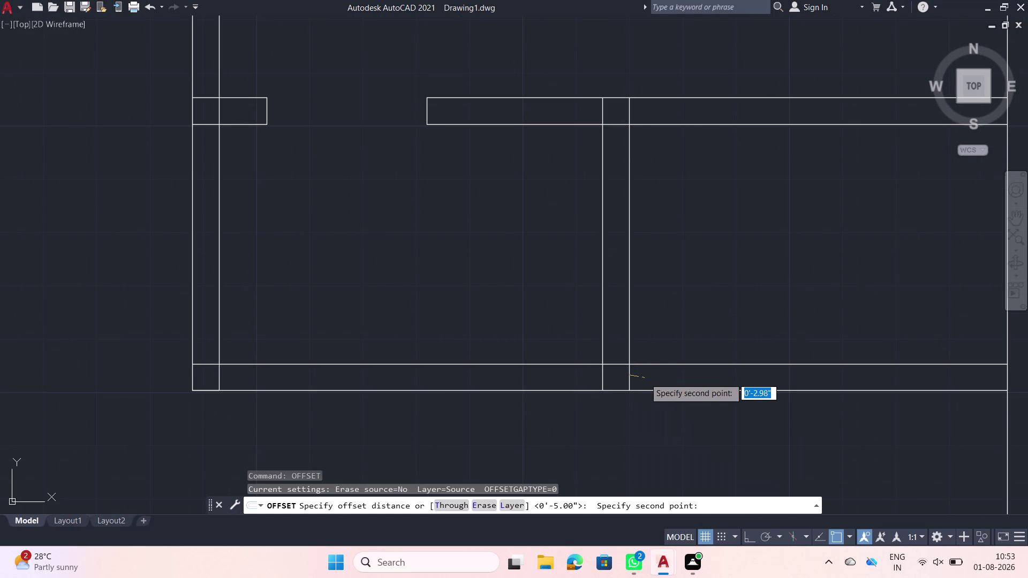
text(9')
key(Return)
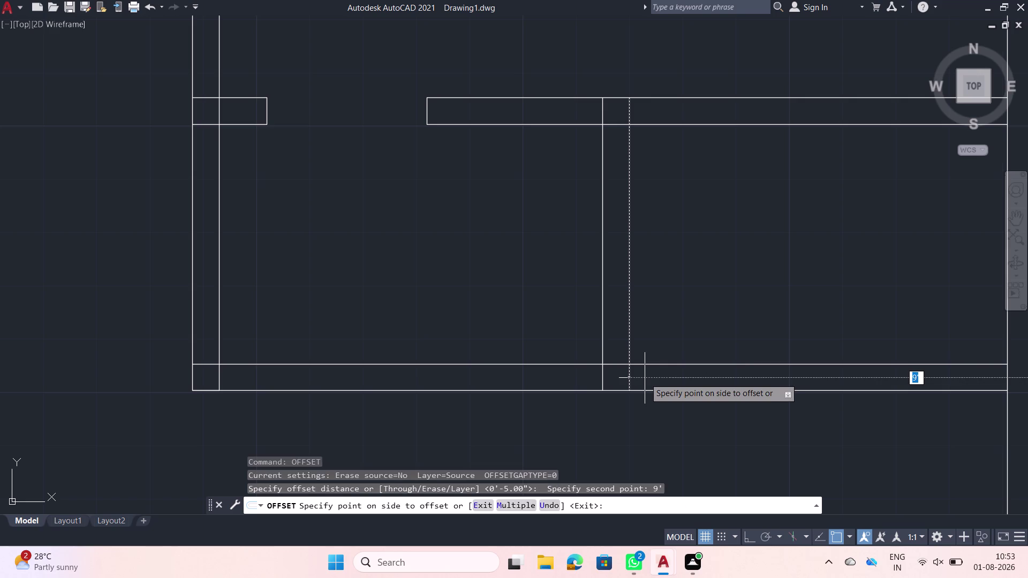
key(ctrl+z)
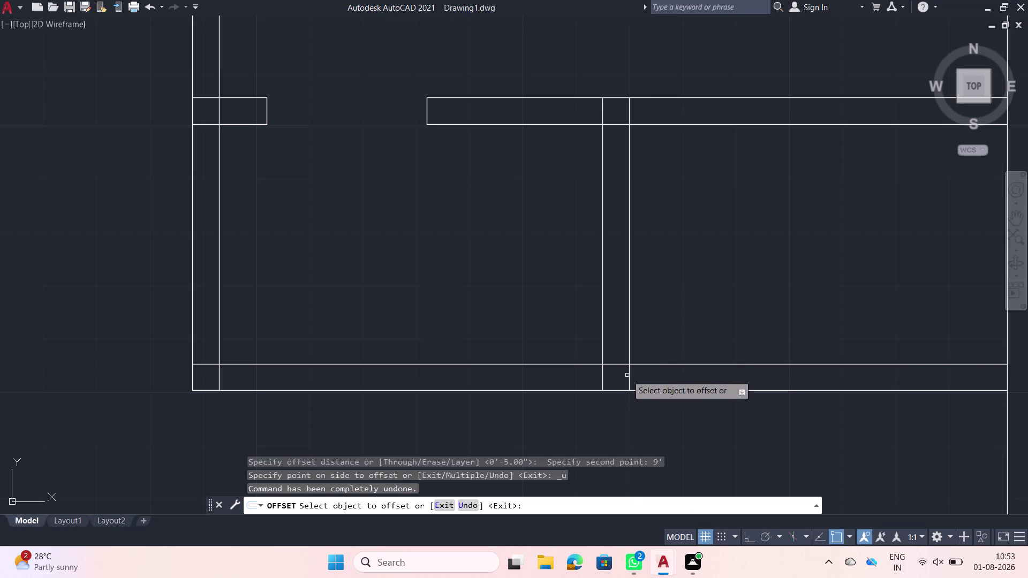
Offset the partition line 9, then 2'6" further, to mark a door opening.
click(629, 377)
key(9)
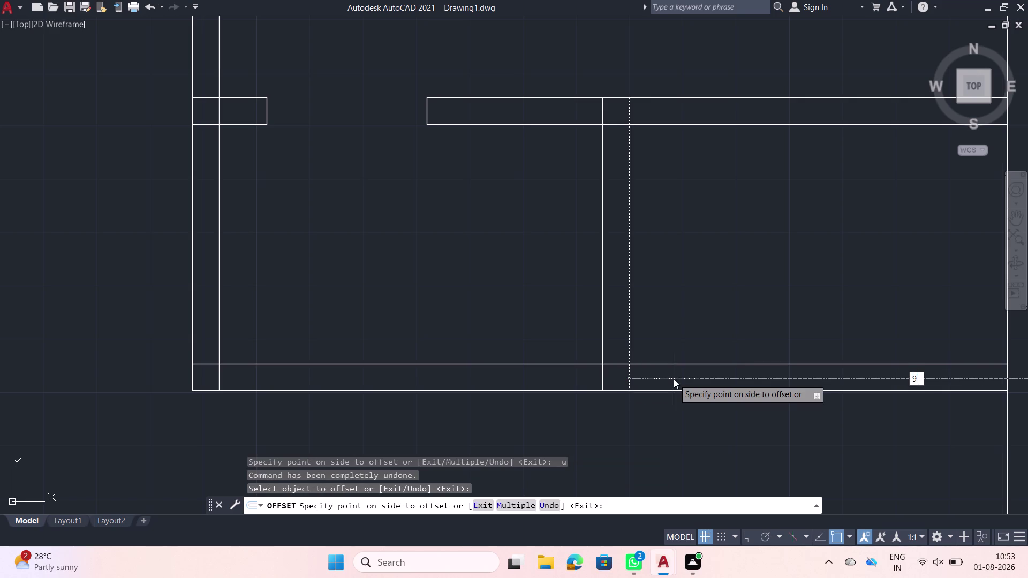
key(Return)
click(679, 378)
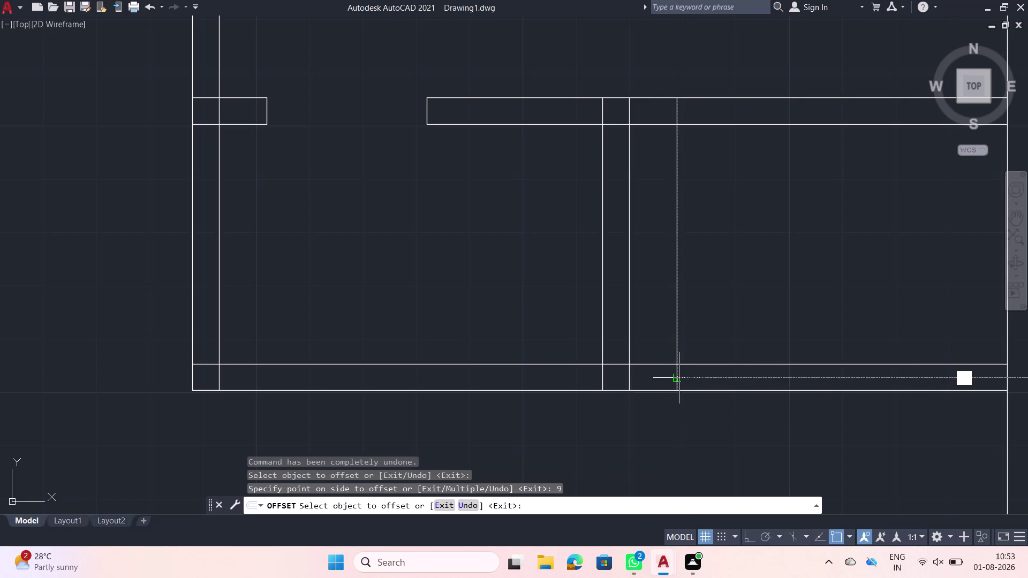
text(2'6")
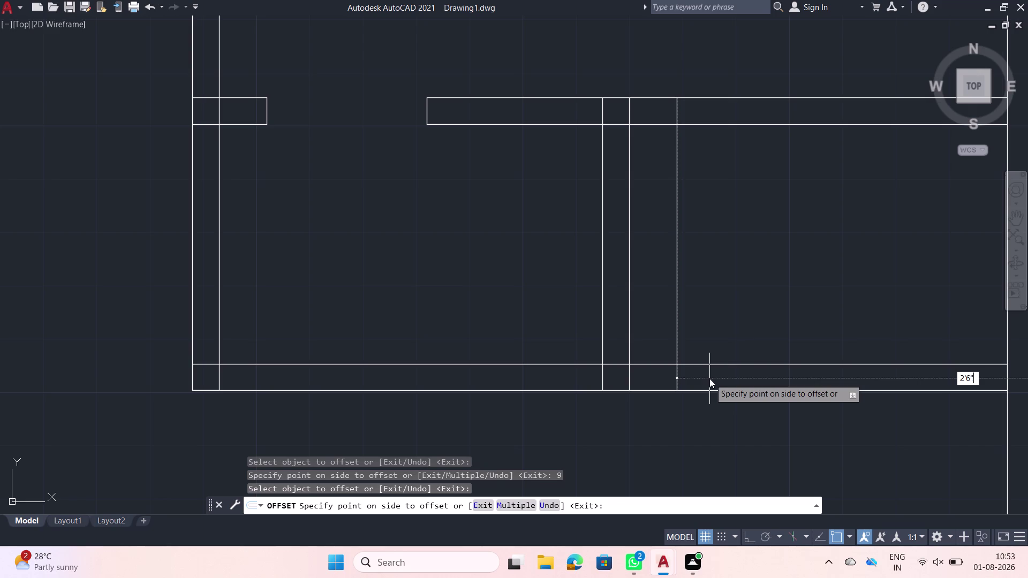
key(Return)
key(Escape)
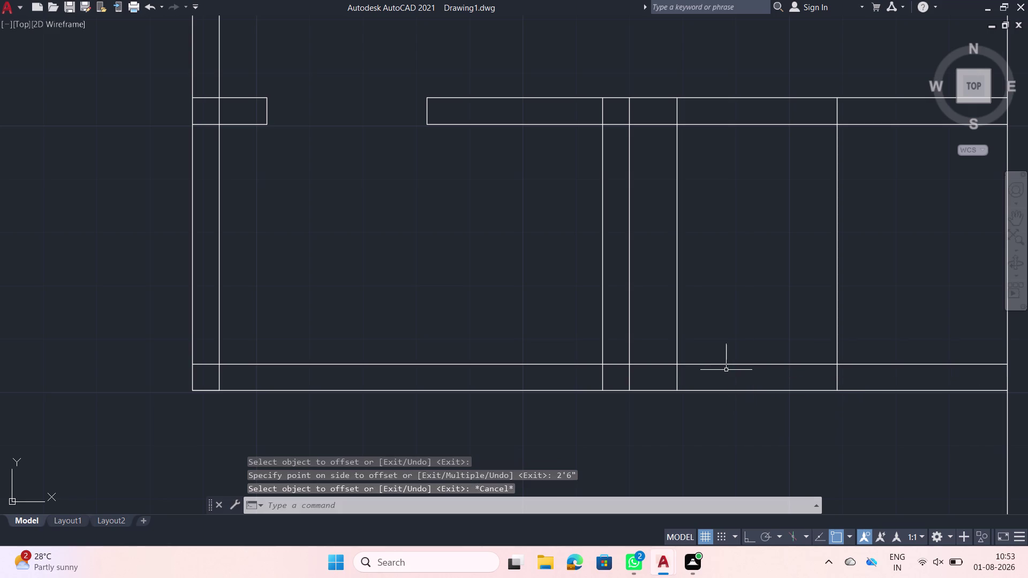
Fence-trim the wall lines inside the new 2'6" door opening.
text(tr)
key(space)
click(663, 318)
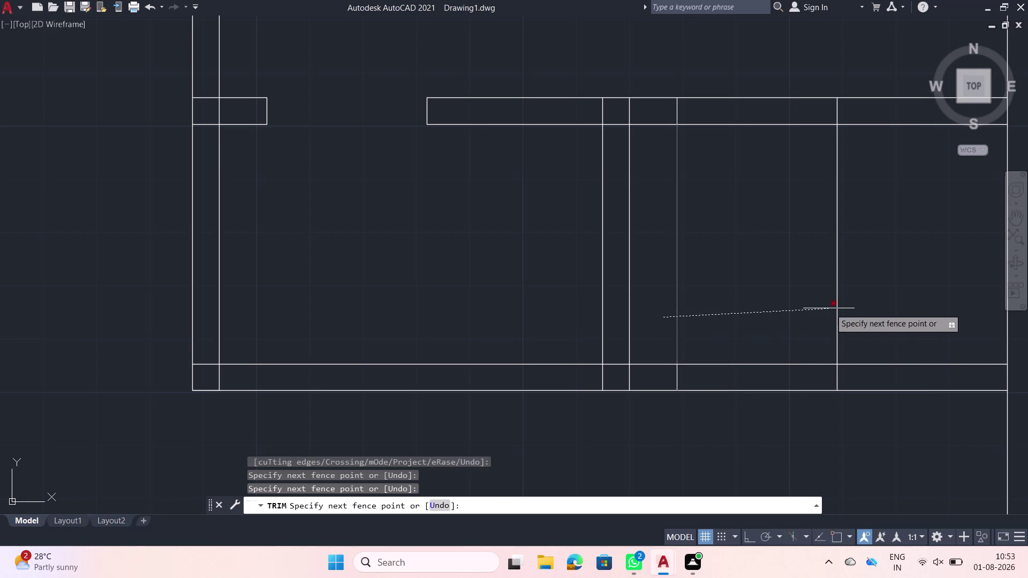
click(854, 301)
click(850, 116)
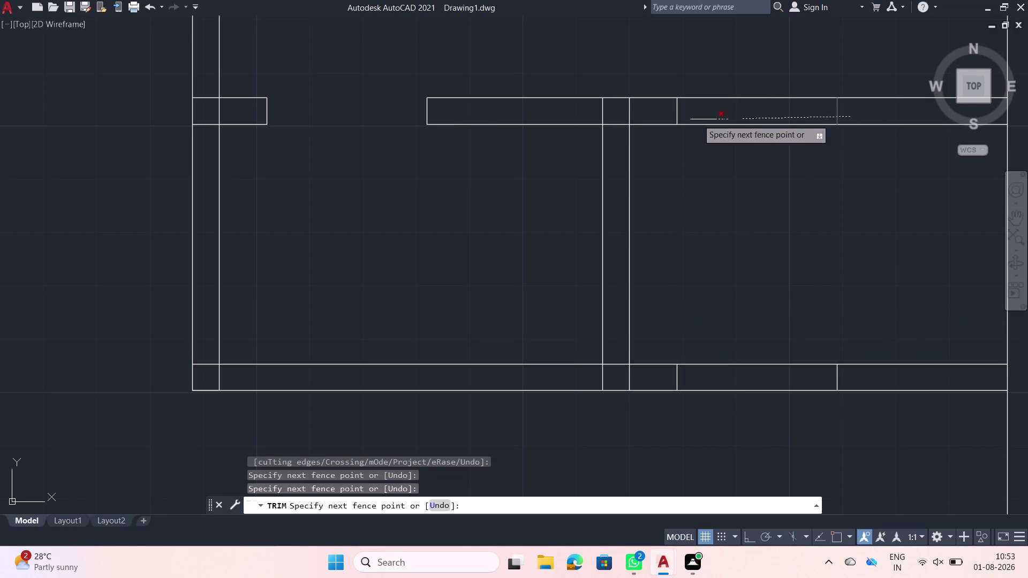
click(659, 120)
scroll(down, 3)
click(710, 254)
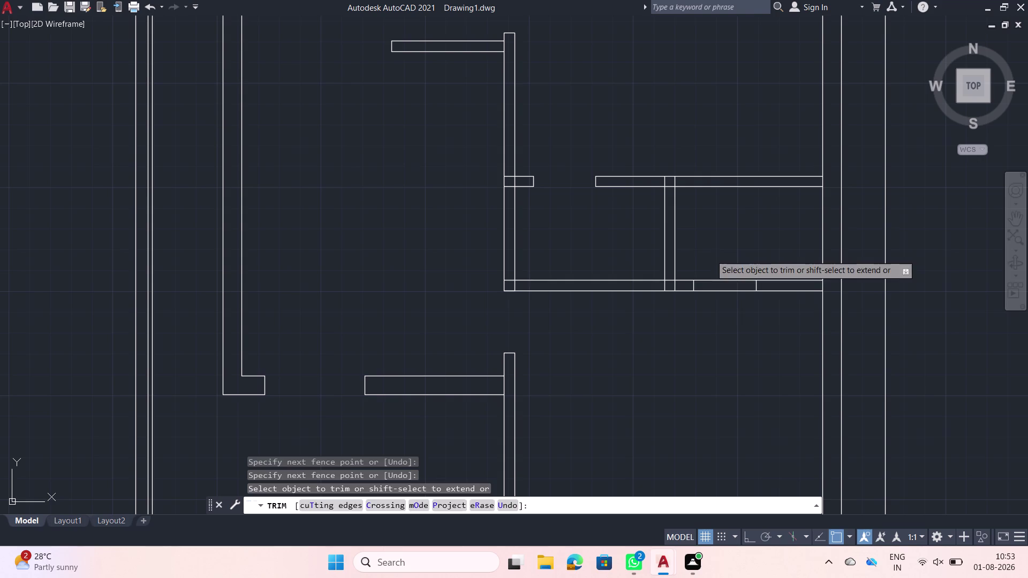
click(715, 299)
scroll(down, 3)
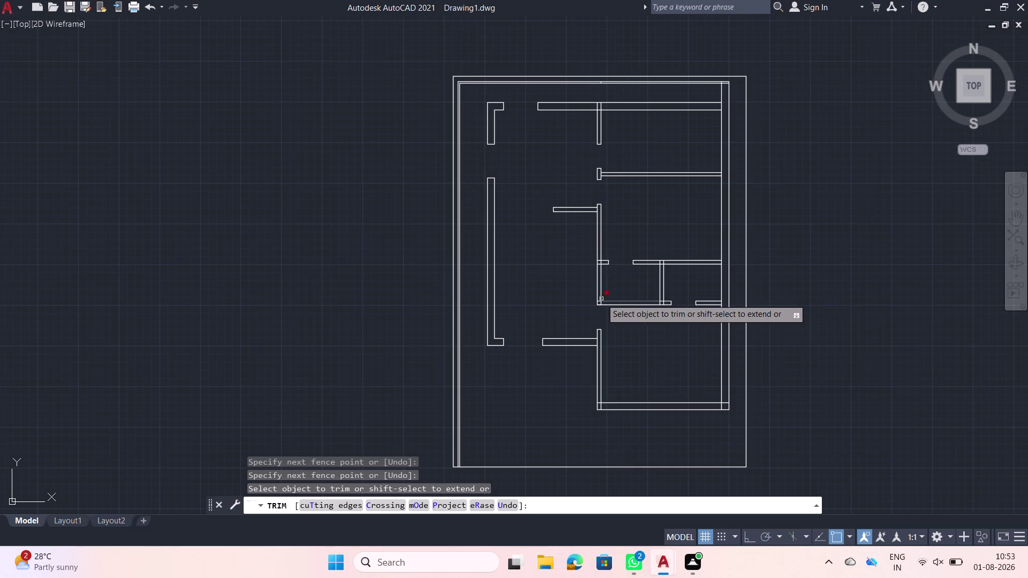
scroll(up, 3)
scroll(up, 3)
Trim the leftover lines at the wall corner and the partition end.
click(601, 326)
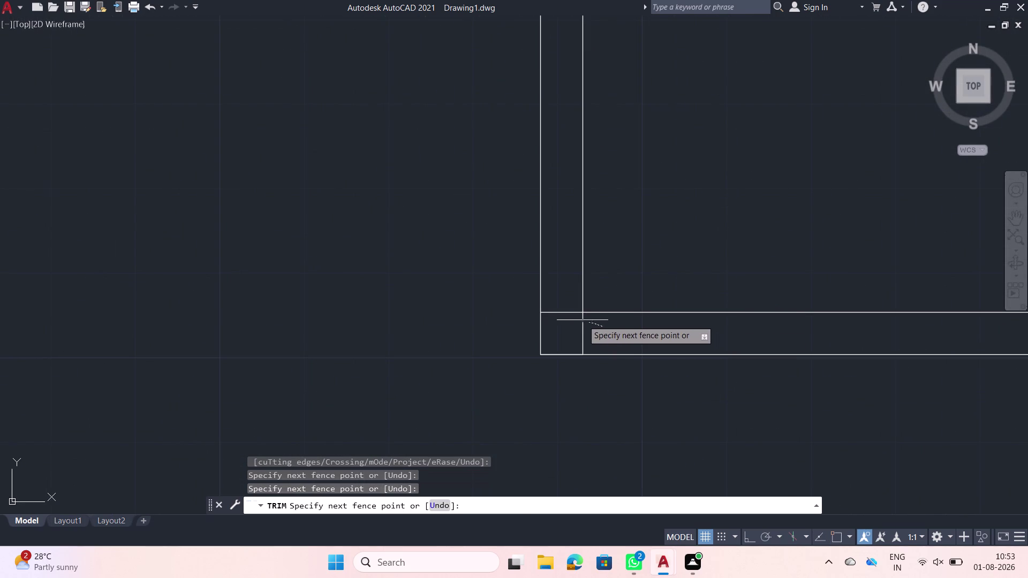
click(569, 311)
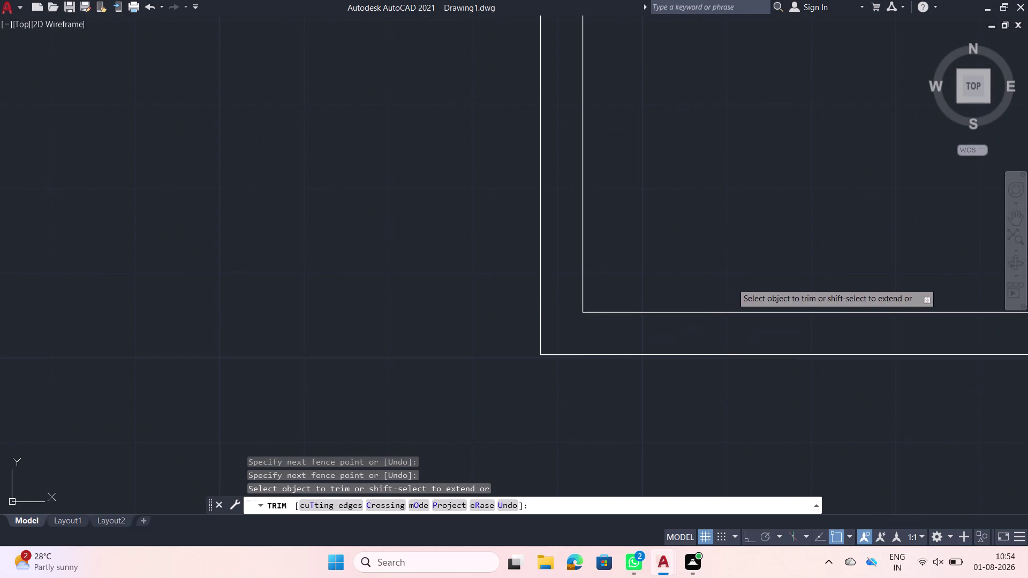
scroll(down, 3)
click(935, 301)
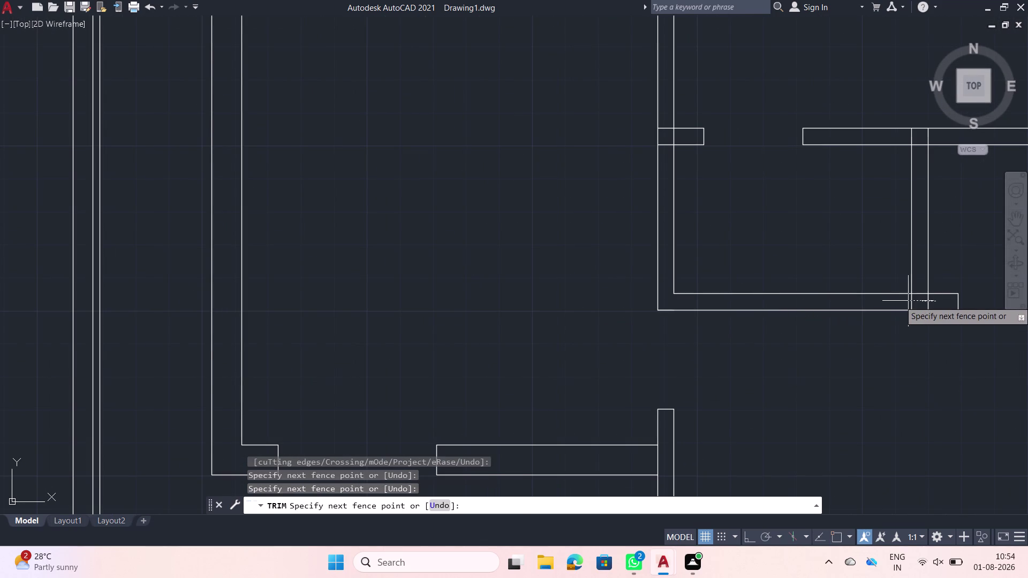
click(899, 301)
Trim the lines crossing the small stub, then the stub itself.
middle_drag(857, 238, 727, 284)
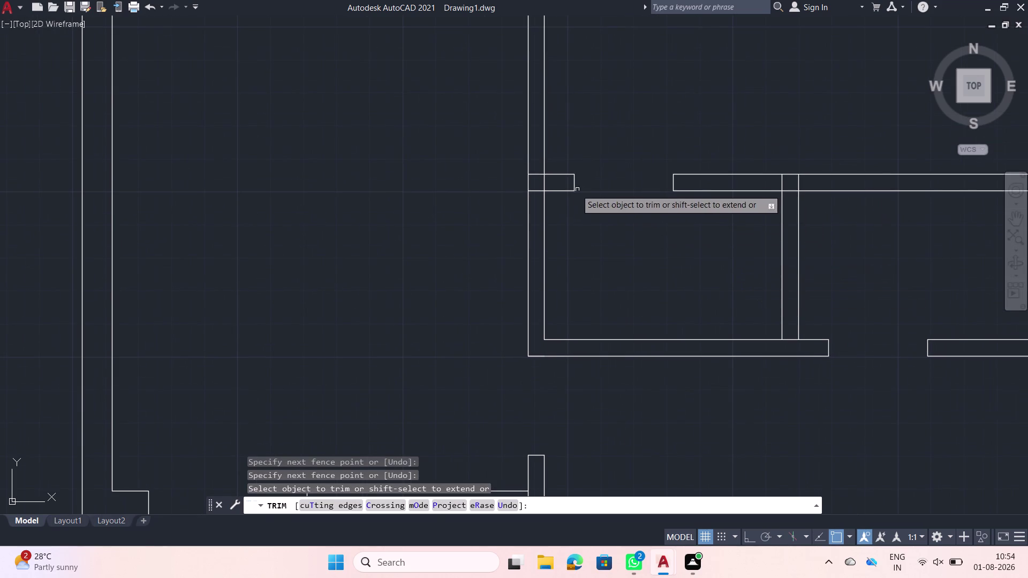
scroll(up, 3)
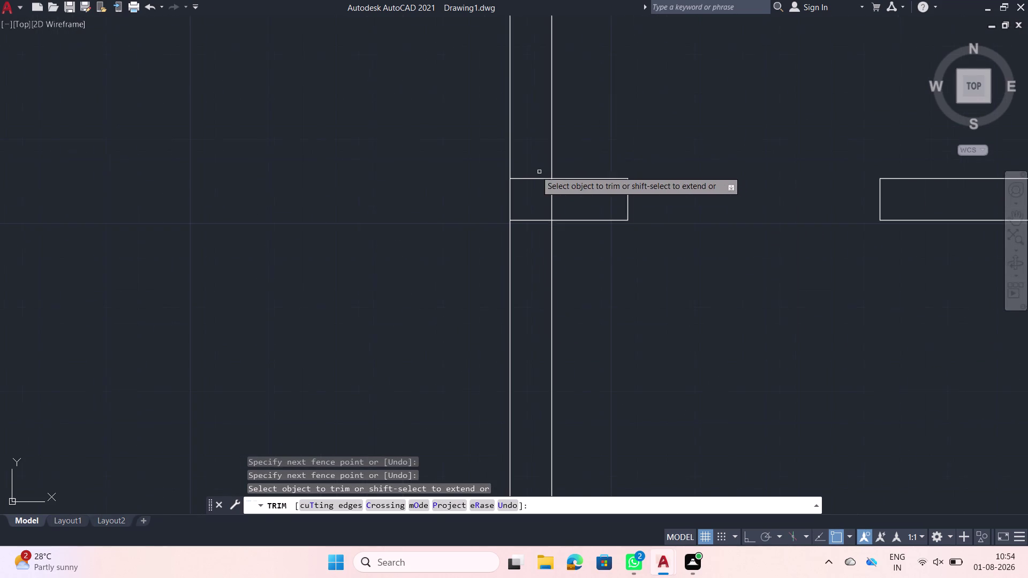
click(529, 164)
click(527, 230)
click(561, 194)
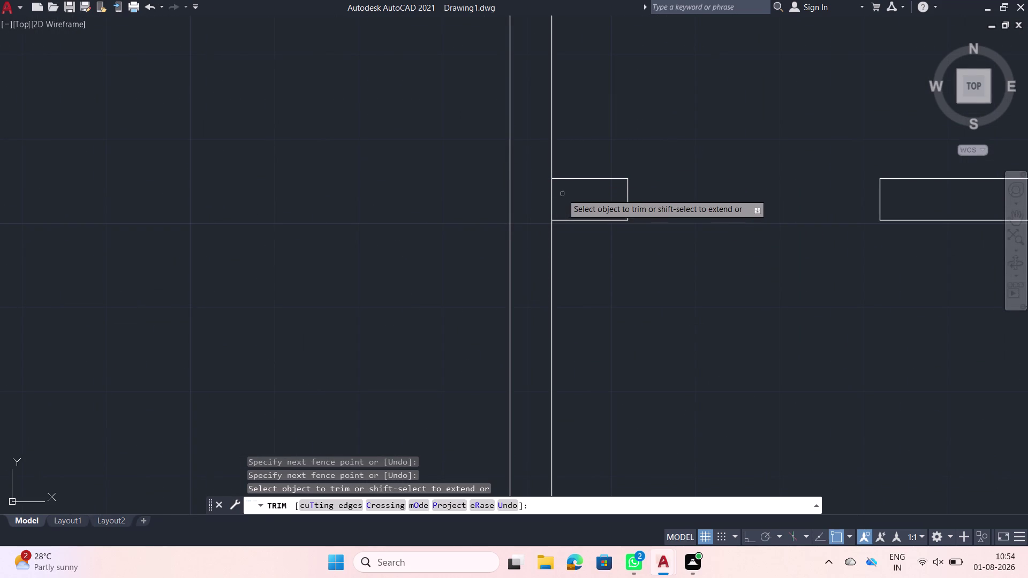
click(534, 192)
scroll(down, 3)
scroll(down, 3)
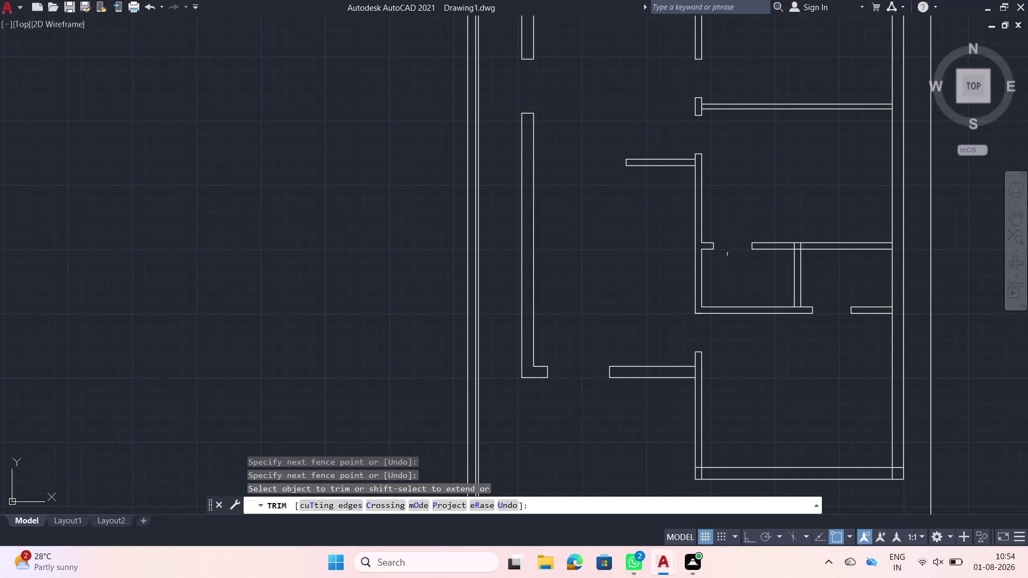
middle_drag(767, 272, 587, 239)
scroll(up, 3)
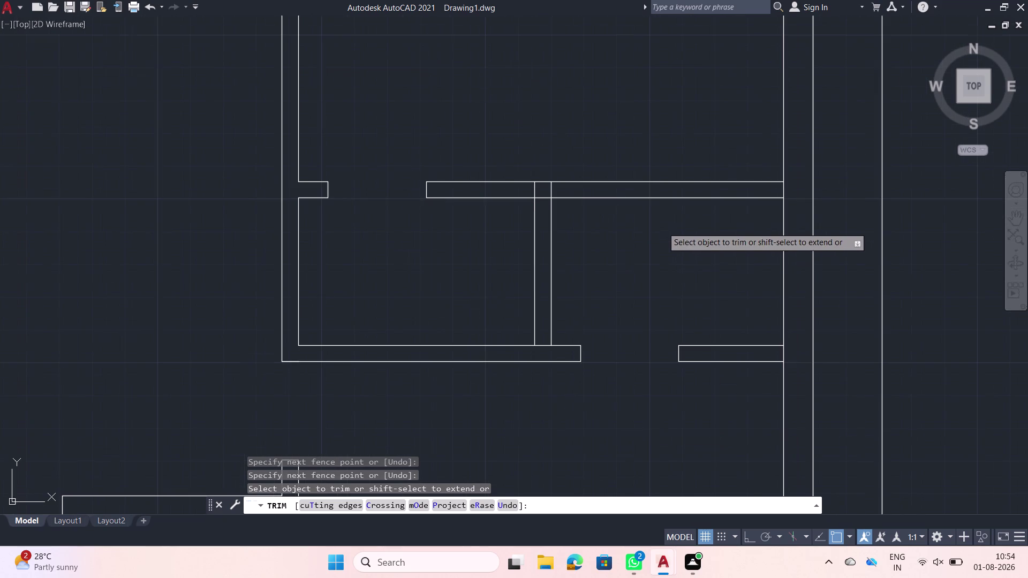
Trim the upper partition line back at its junction.
click(556, 191)
click(506, 186)
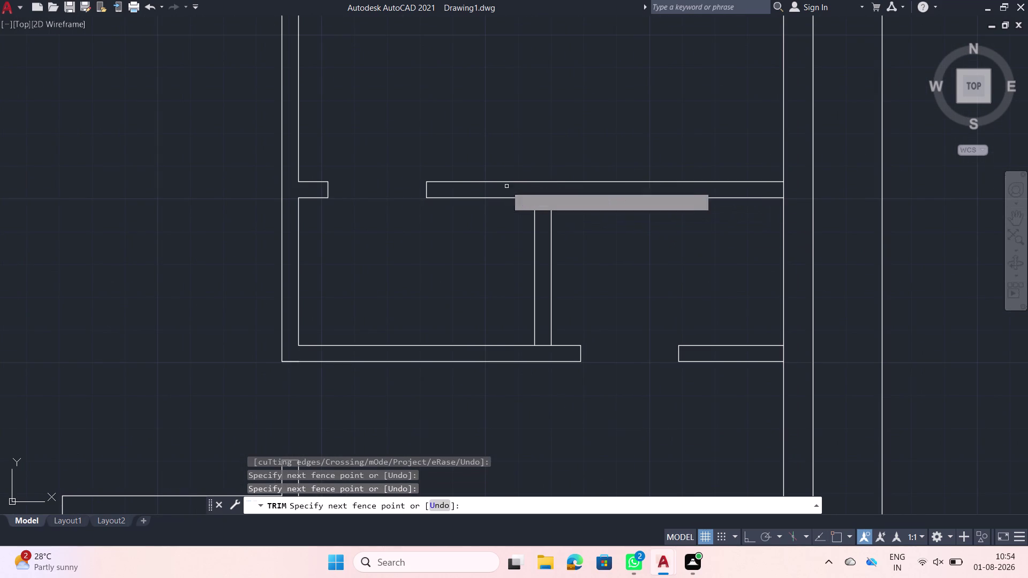
scroll(down, 3)
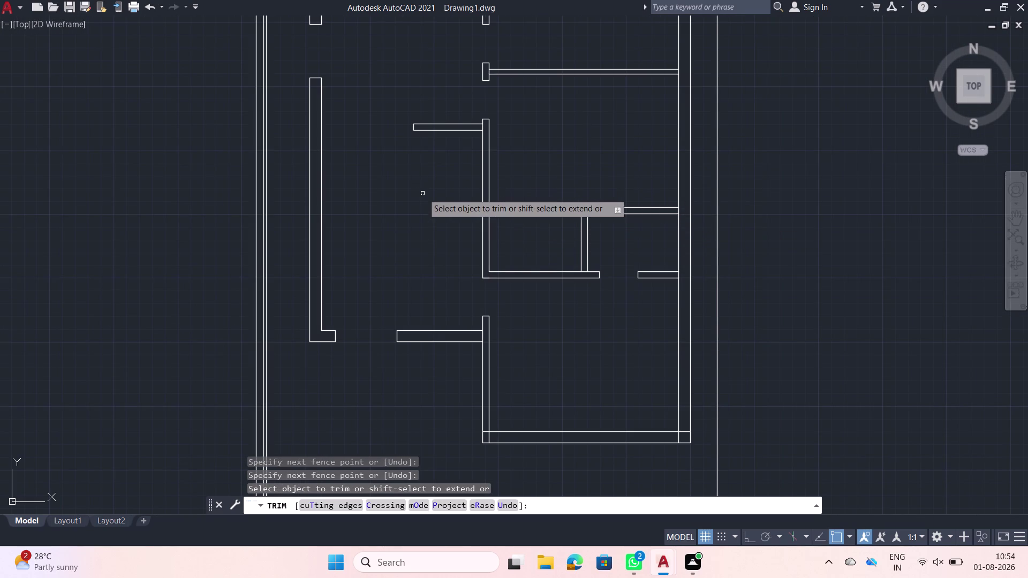
middle_drag(503, 317, 407, 195)
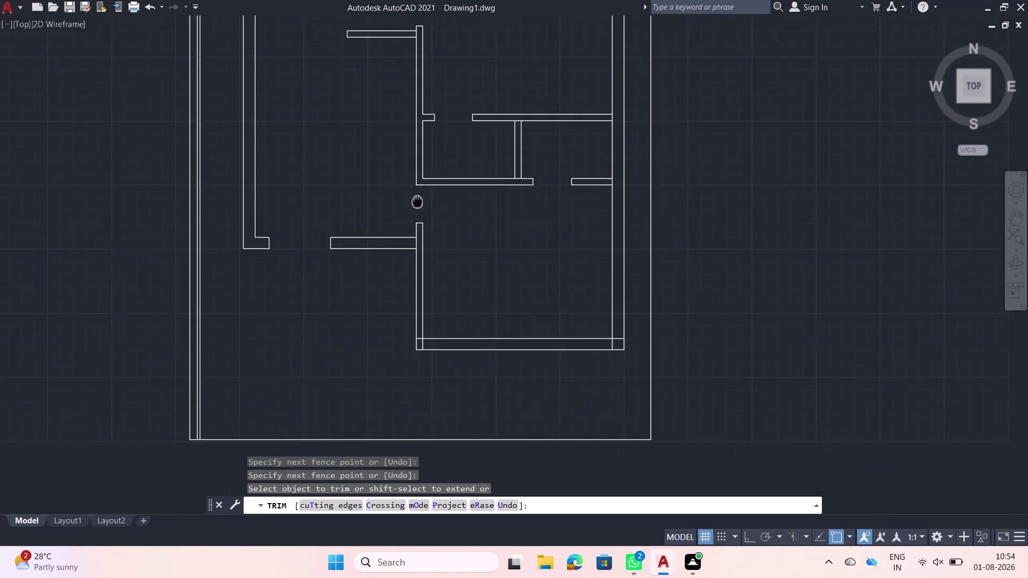
middle_drag(408, 195, 315, 142)
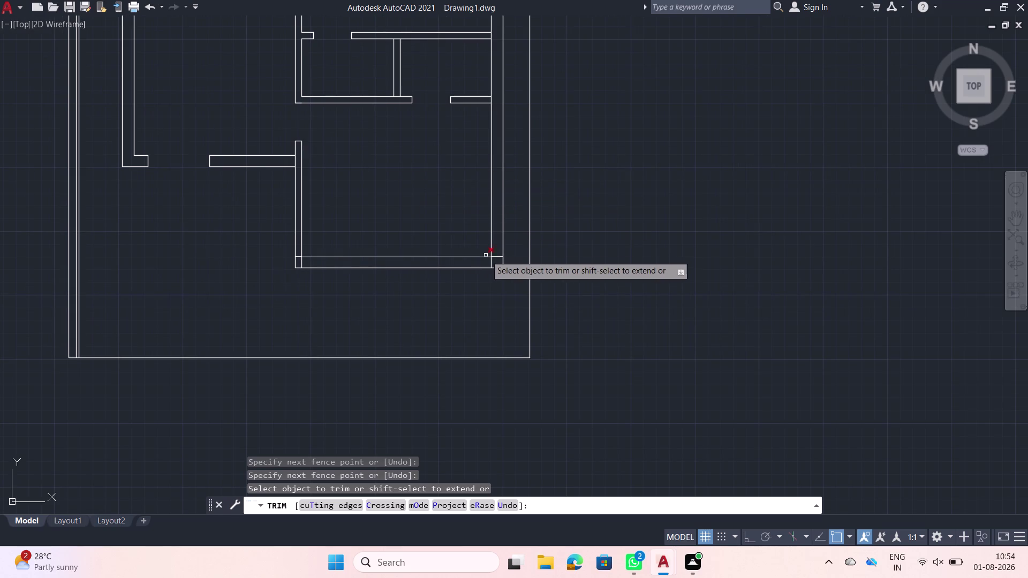
scroll(up, 3)
Fence-trim the overlaps at the lower room's bottom-right and bottom-left corners.
click(502, 253)
click(485, 283)
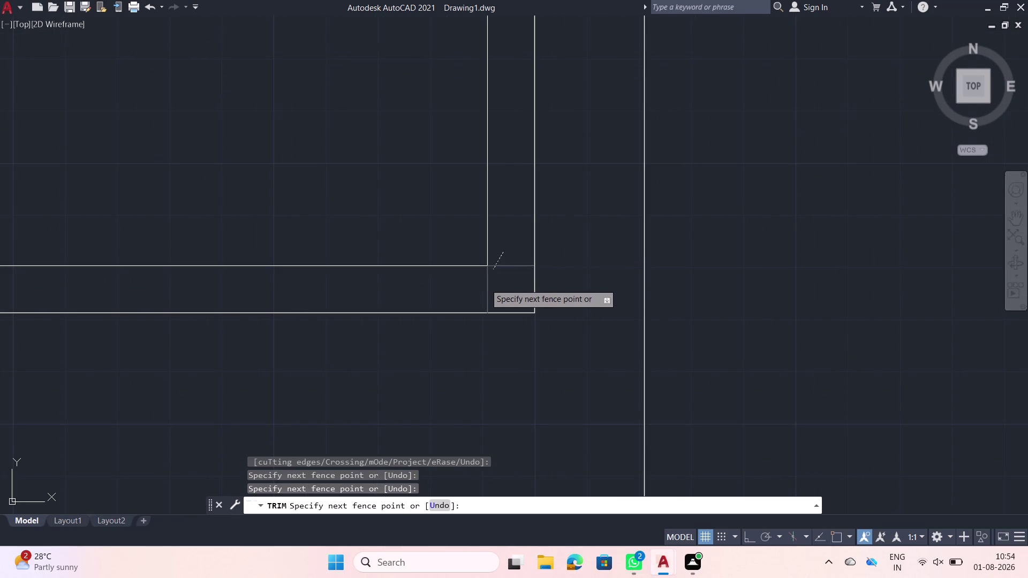
scroll(down, 3)
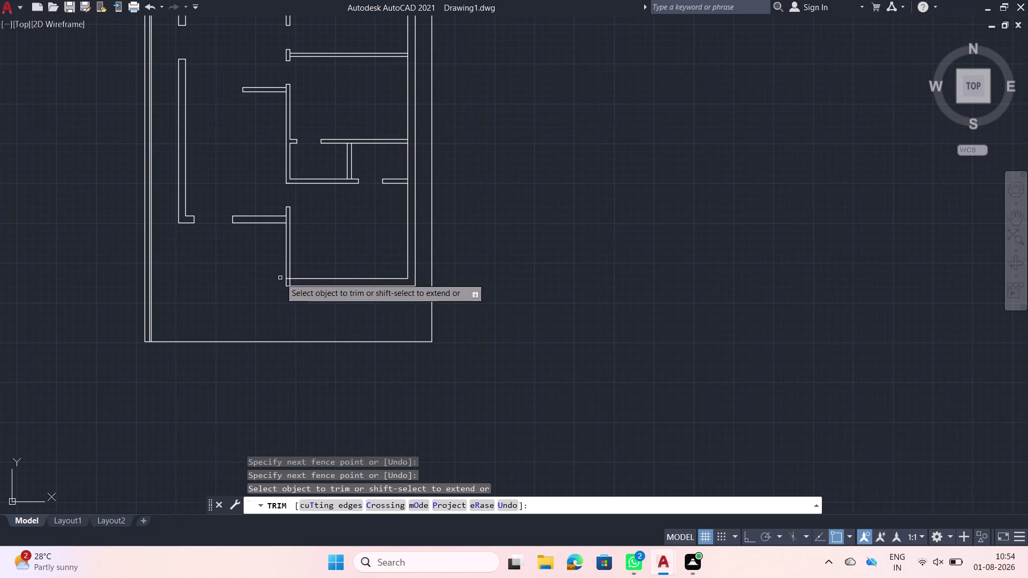
middle_drag(277, 277, 445, 246)
scroll(up, 3)
scroll(up, 3)
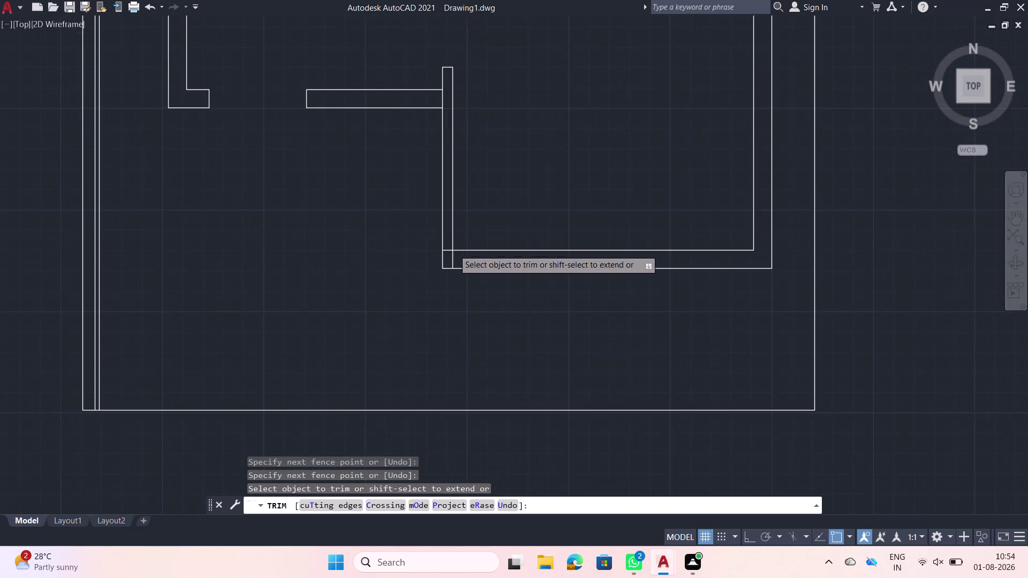
scroll(up, 3)
click(450, 274)
click(432, 249)
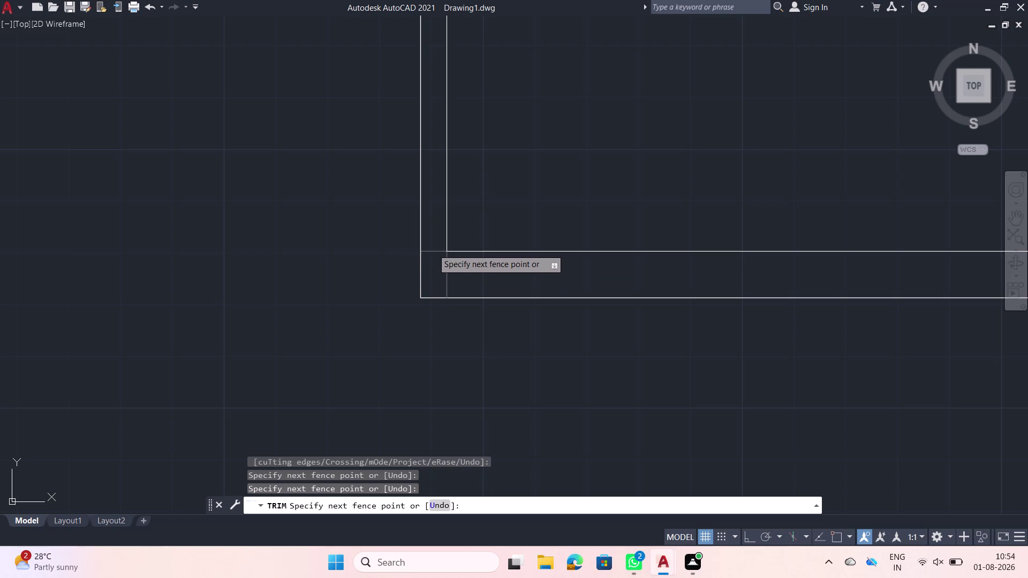
scroll(down, 3)
middle_drag(521, 224, 358, 282)
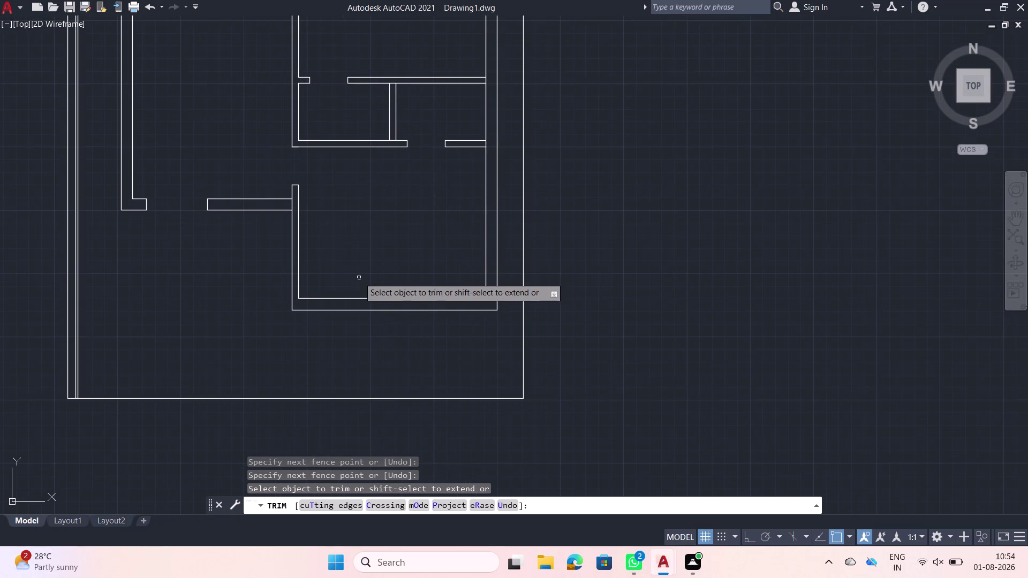
key(Escape)
scroll(down, 3)
middle_drag(404, 205, 400, 225)
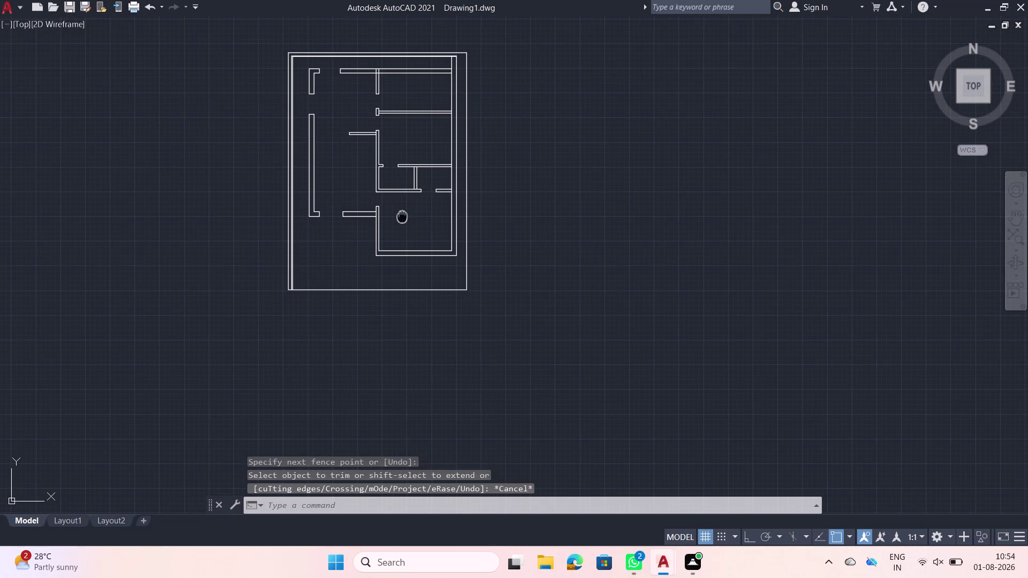
middle_drag(400, 225, 392, 261)
Pan and zoom across the whole plan, including the upper rooms, then press Ctrl+0 twice.
scroll(up, 3)
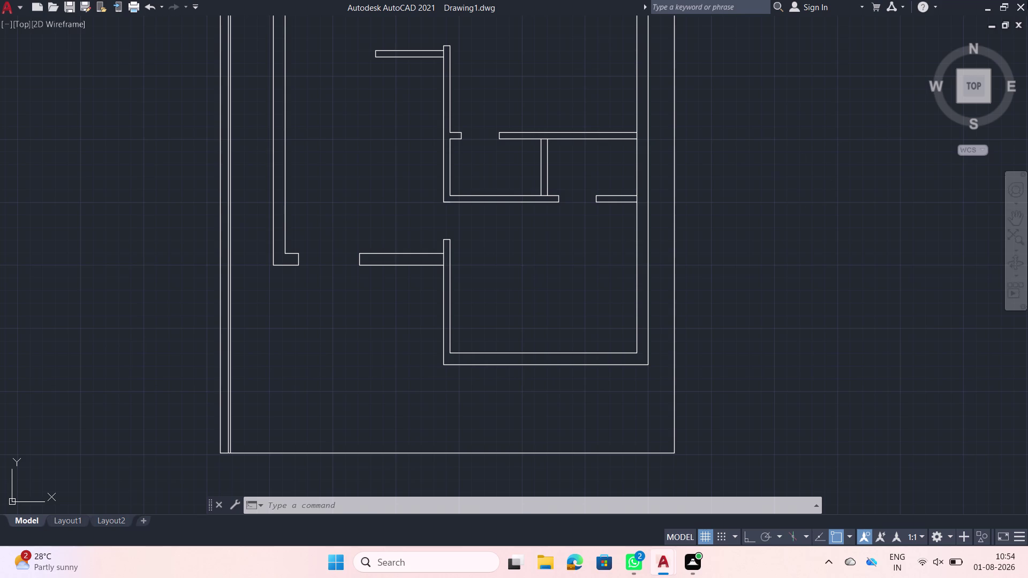
scroll(down, 3)
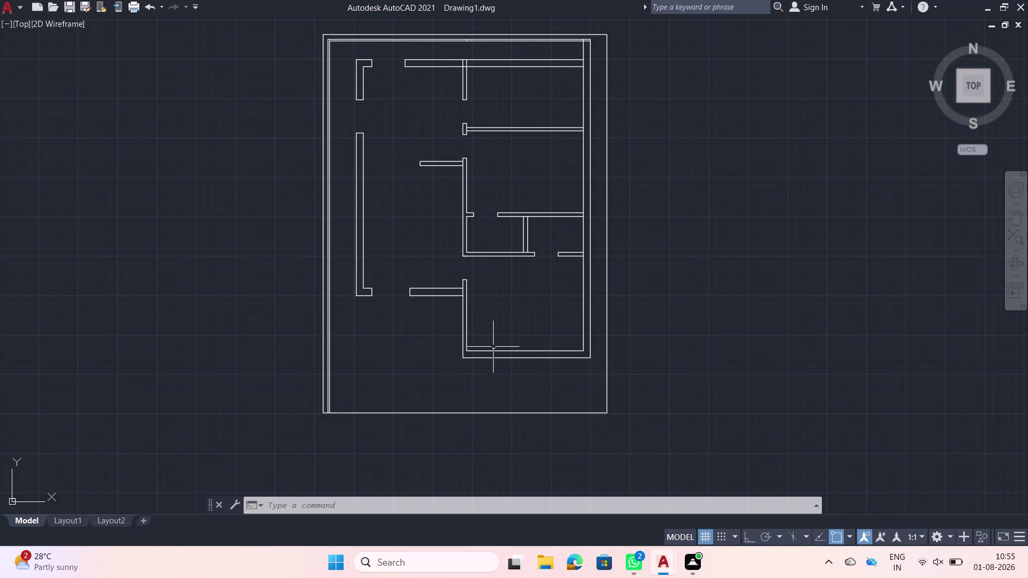
middle_drag(460, 224, 407, 354)
scroll(up, 3)
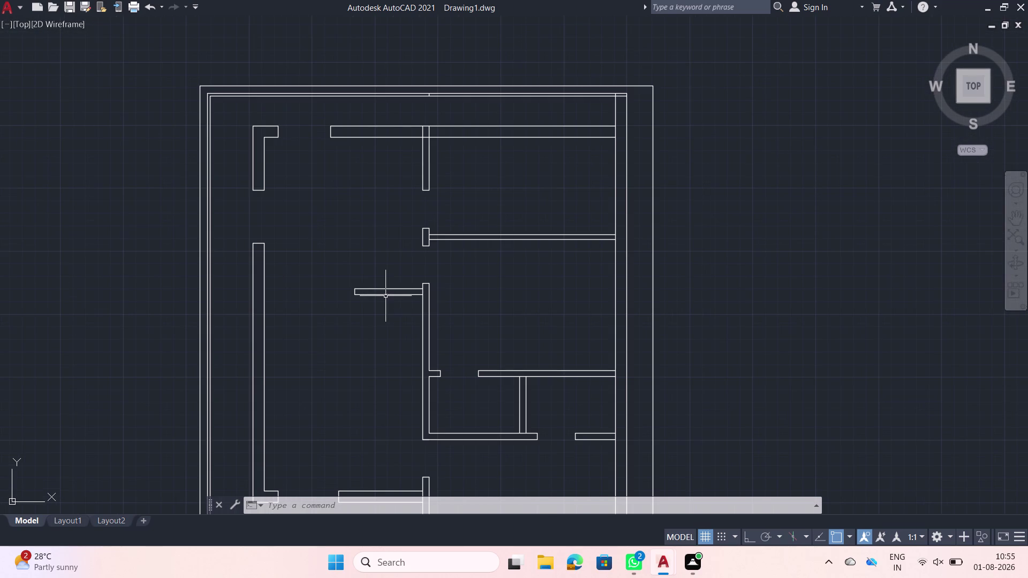
middle_drag(741, 332, 654, 349)
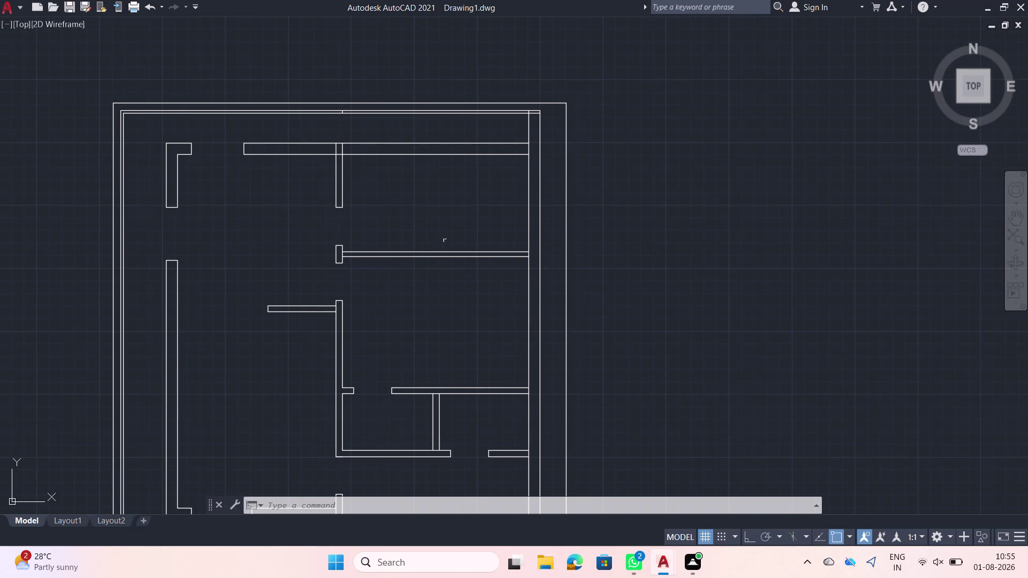
scroll(down, 3)
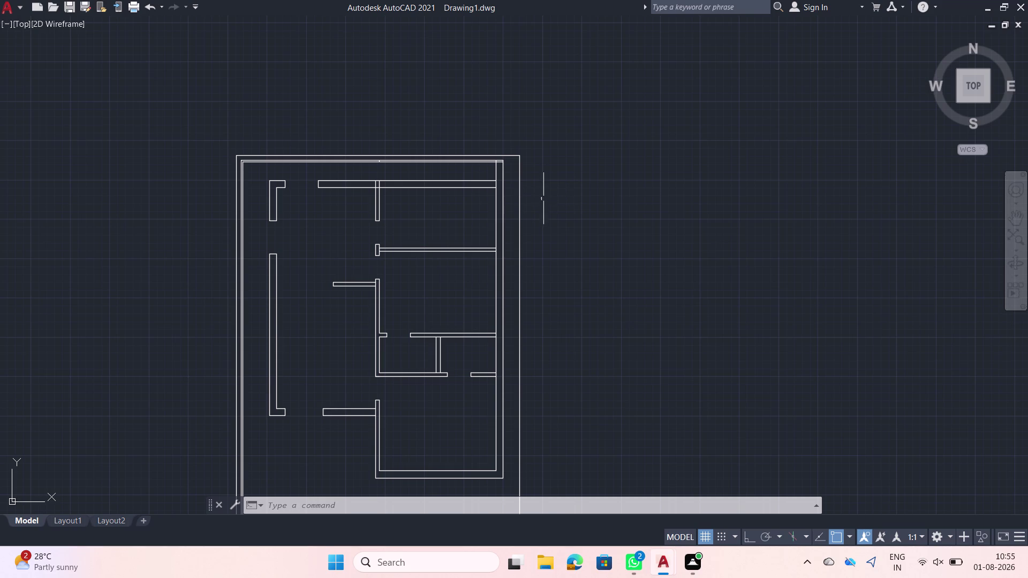
key(ctrl+0)
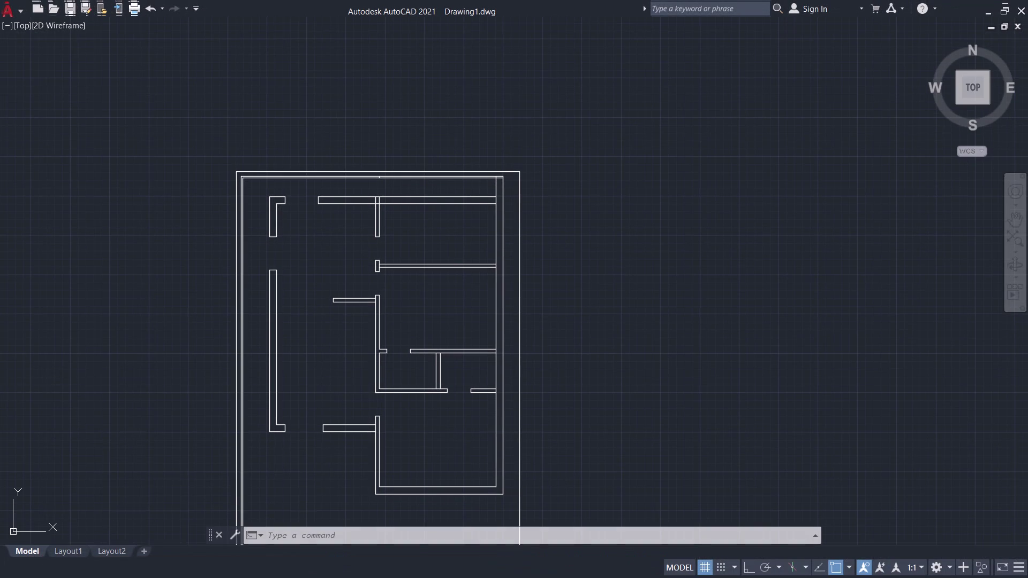
key(ctrl+0)
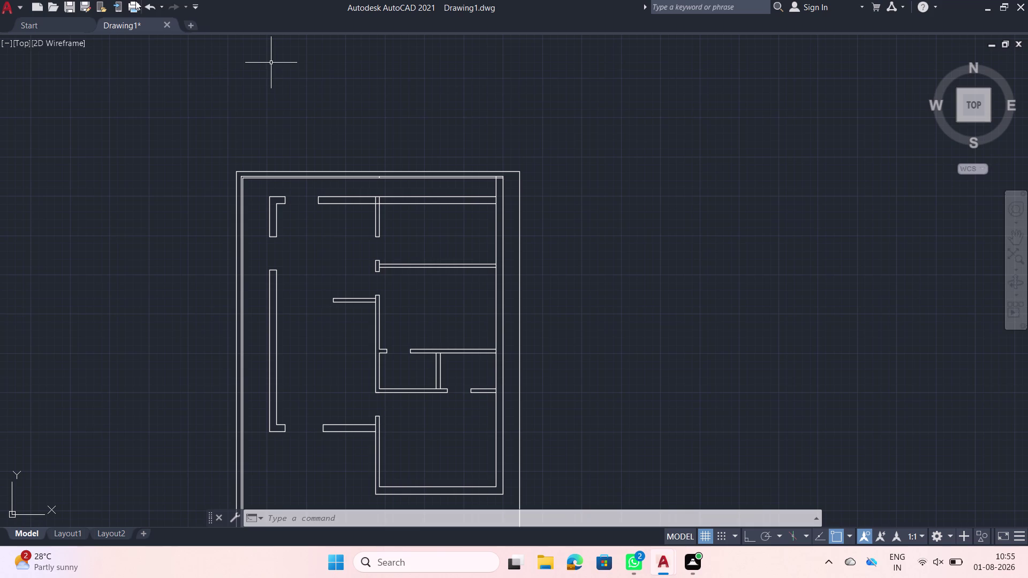
click(192, 7)
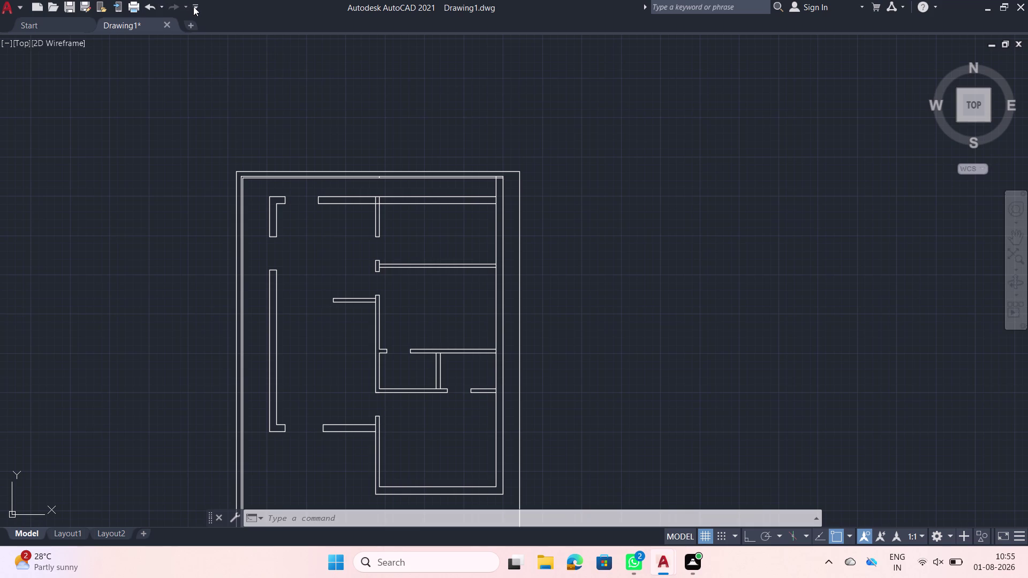
click(194, 6)
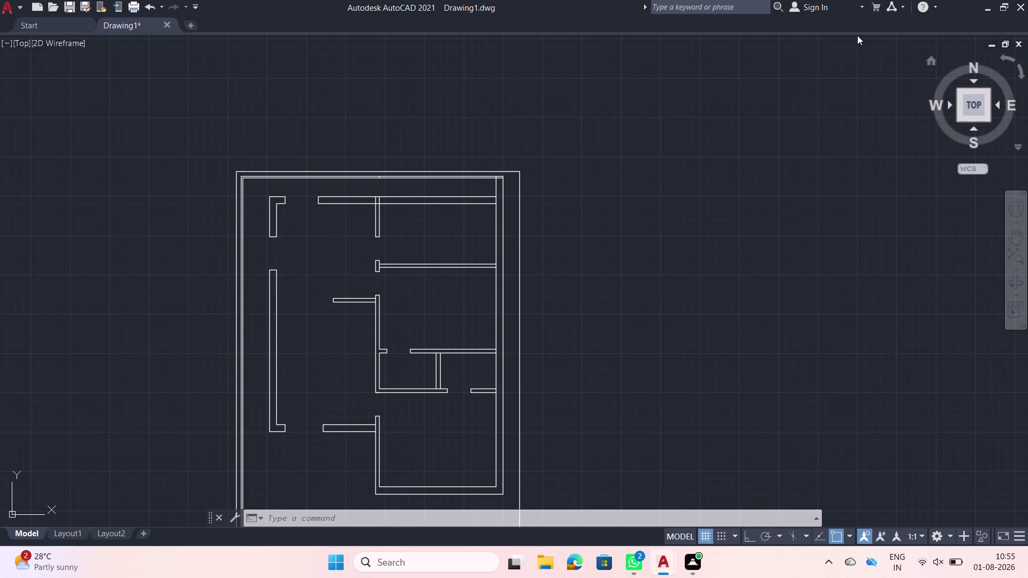
drag(857, 35, 852, 53)
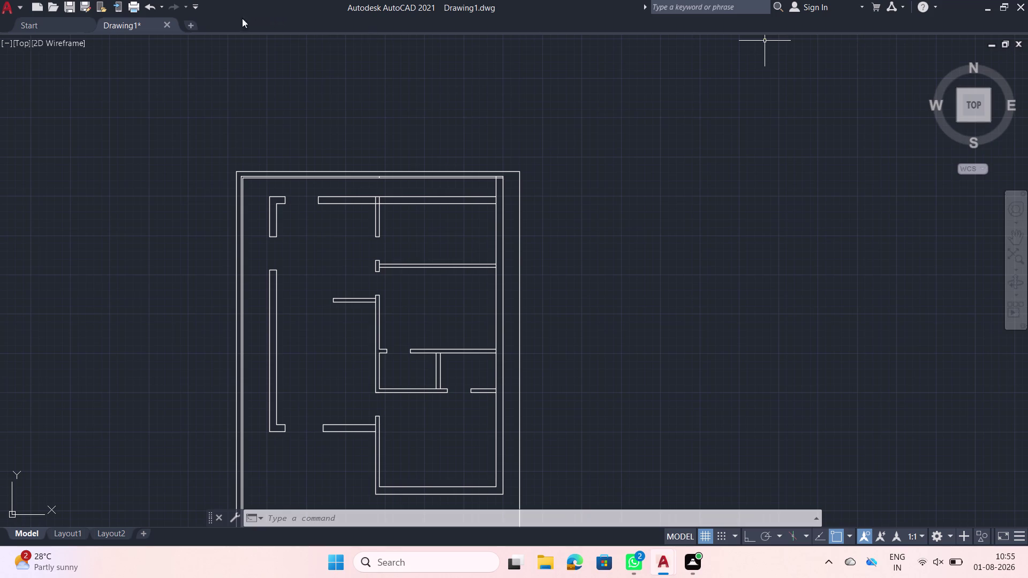
drag(200, 13, 199, 15)
drag(199, 14, 198, 23)
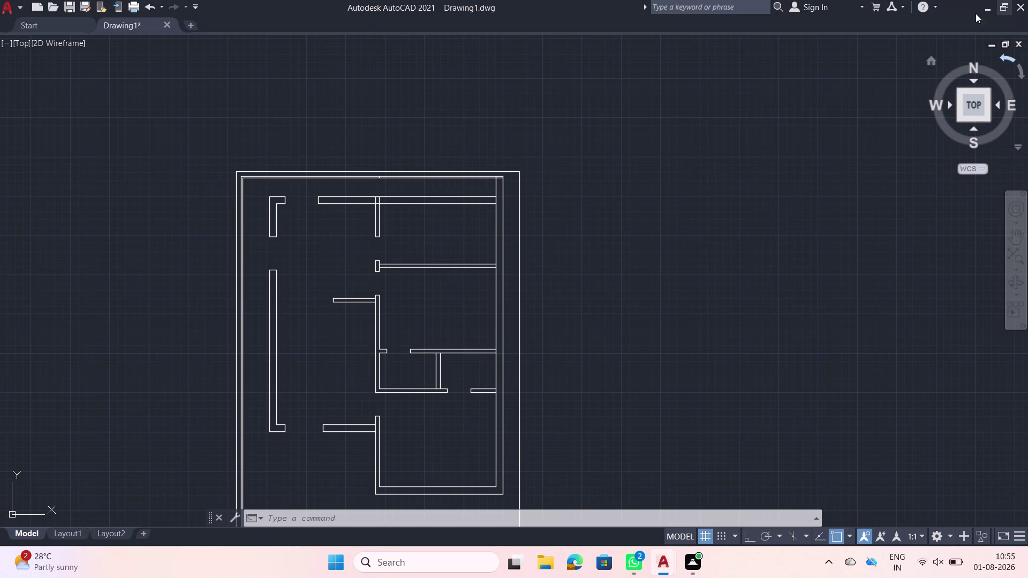
drag(918, 34, 911, 69)
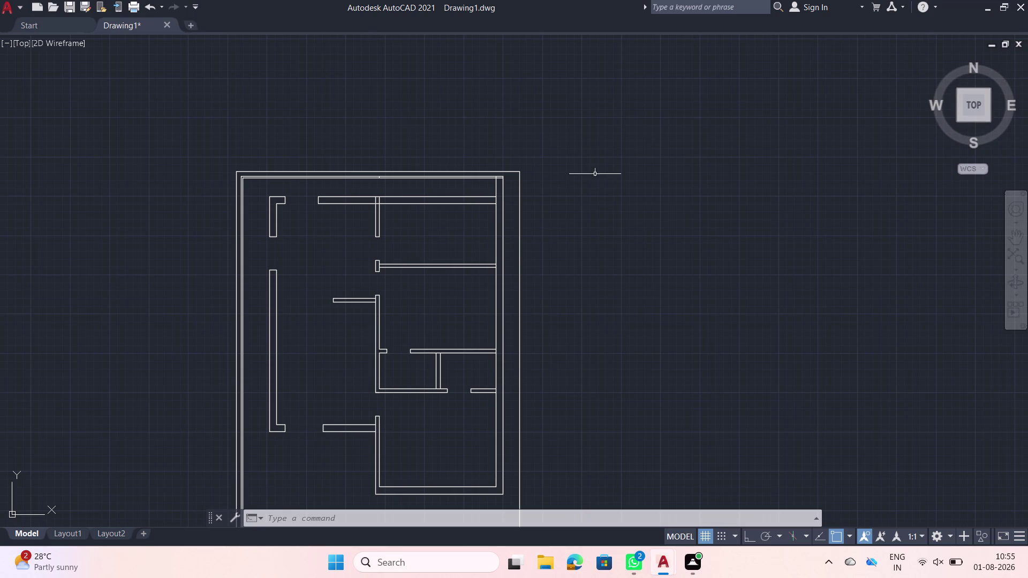
middle_drag(619, 168, 738, 186)
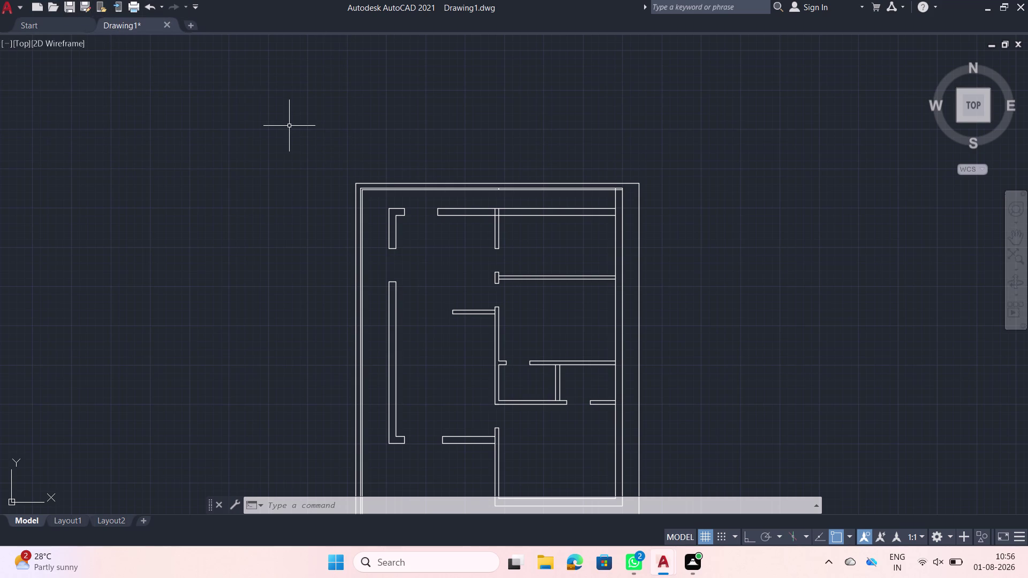
key(ctrl+3)
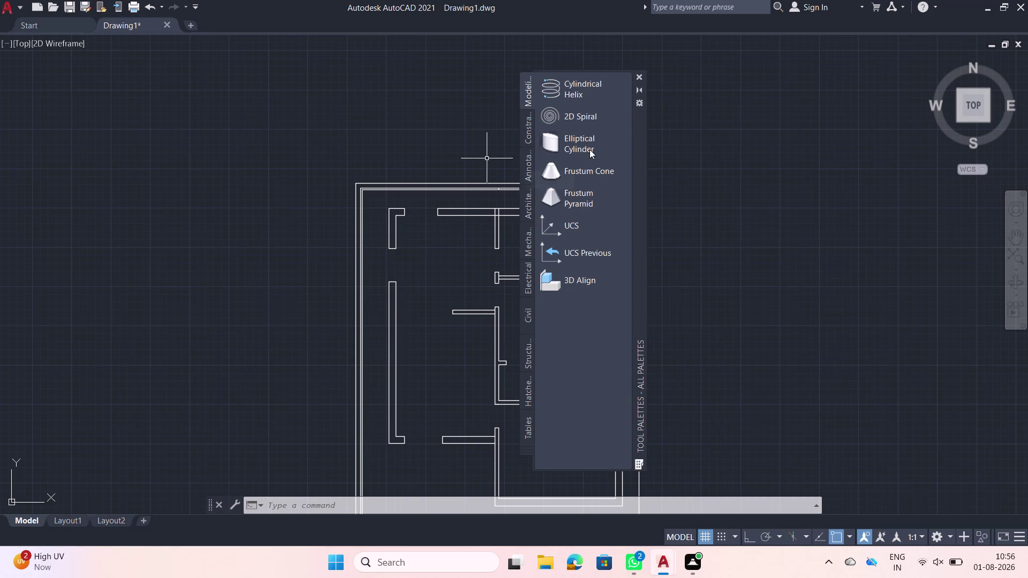
Insert the Door - Imperial sample block from the Architectural palette above the floor plan.
click(525, 212)
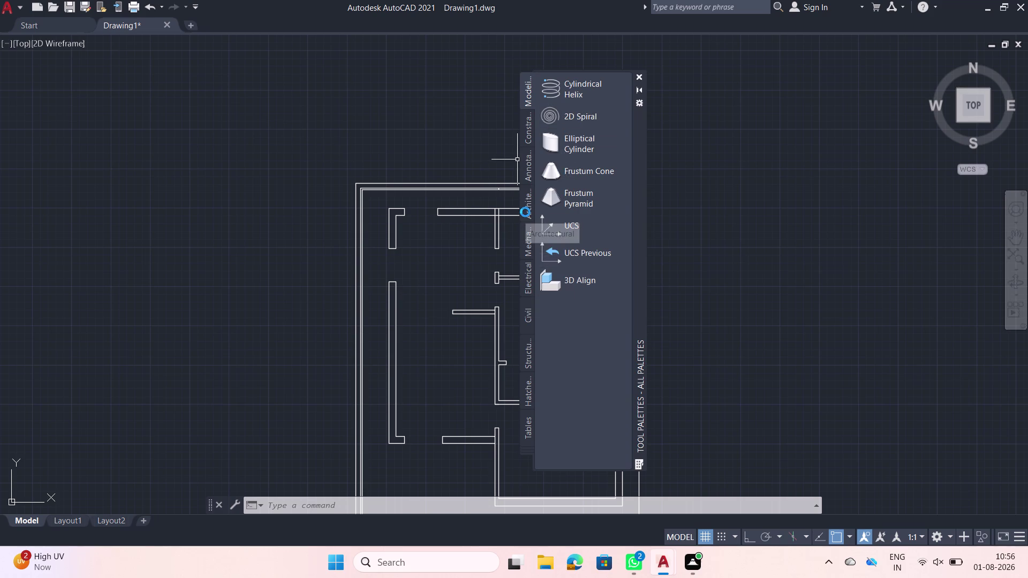
drag(572, 119, 338, 119)
click(339, 119)
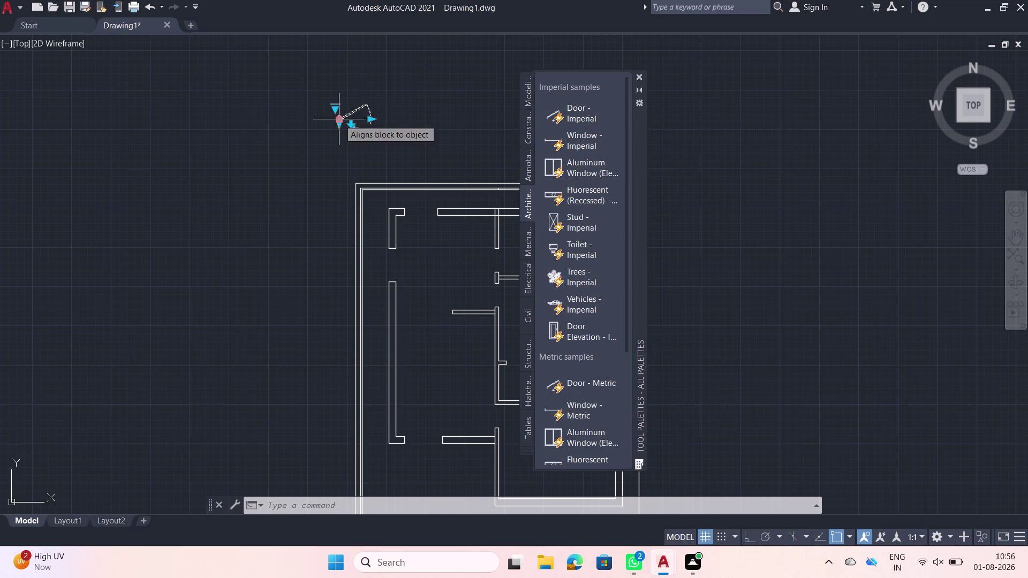
click(639, 73)
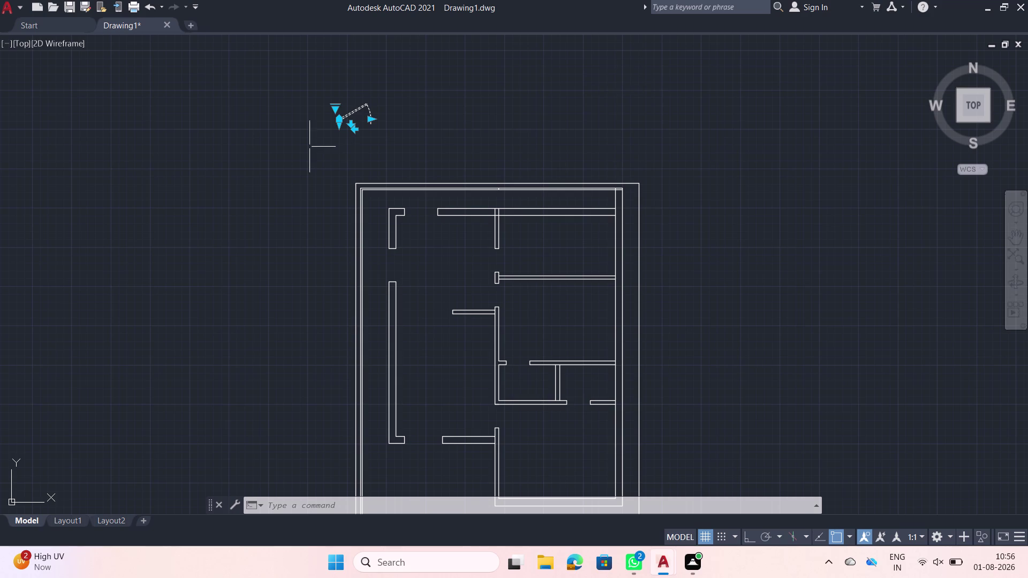
scroll(up, 3)
middle_drag(348, 123, 344, 160)
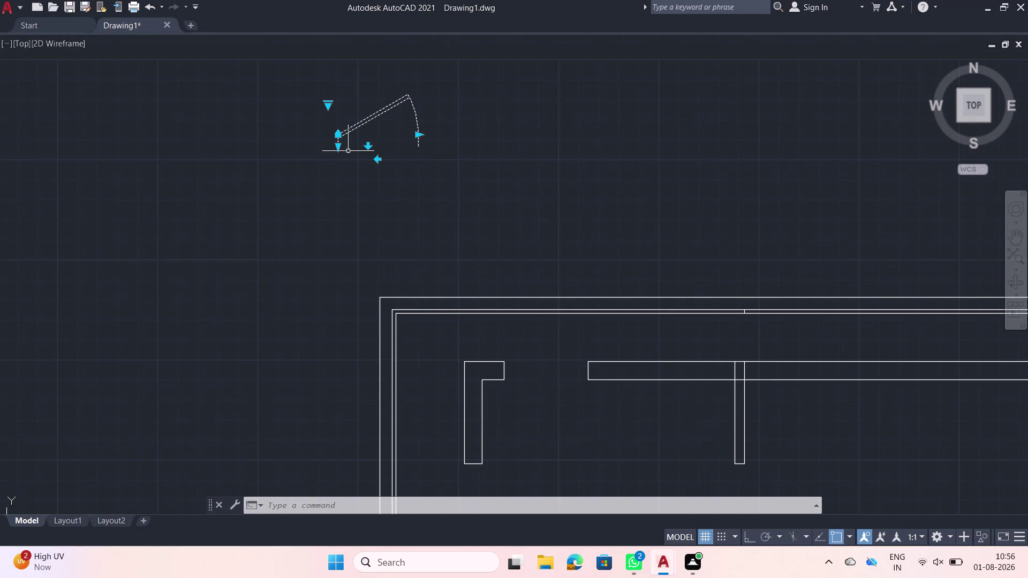
scroll(down, 3)
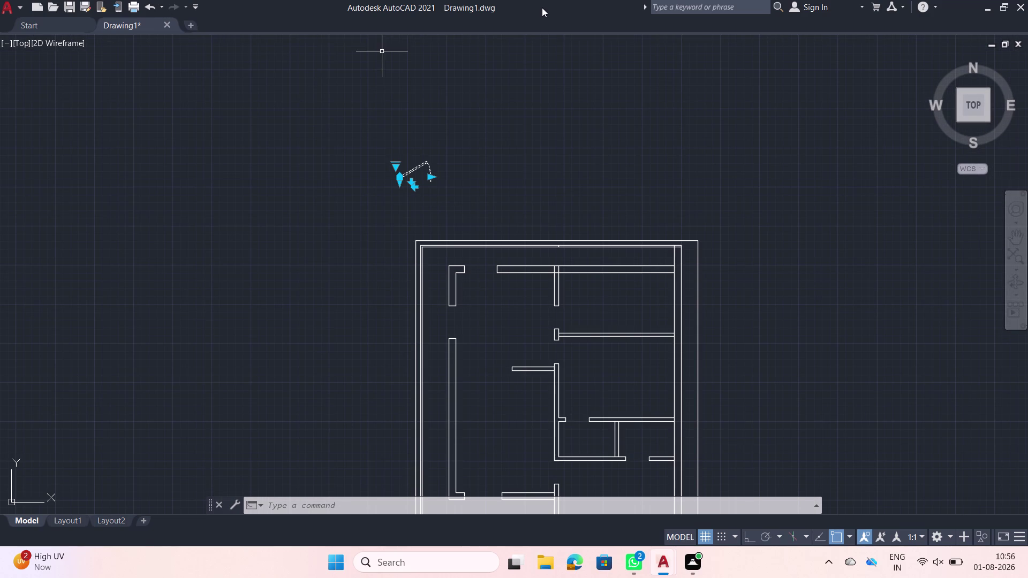
key(ctrl+z)
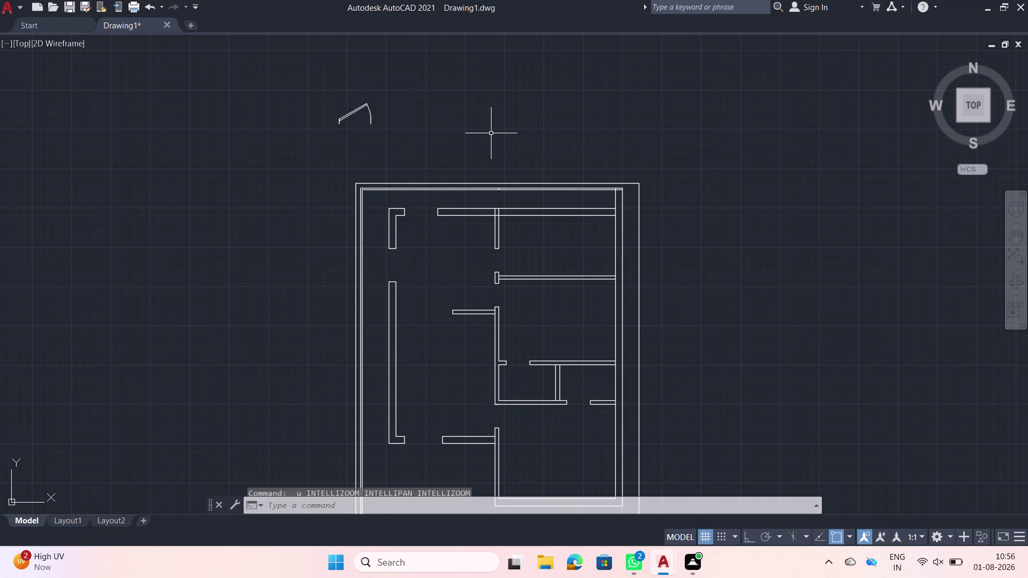
Undo back past the Door - Imperial insertion and recenter the floor plan in view.
key(ctrl+z)
key(ctrl+z)
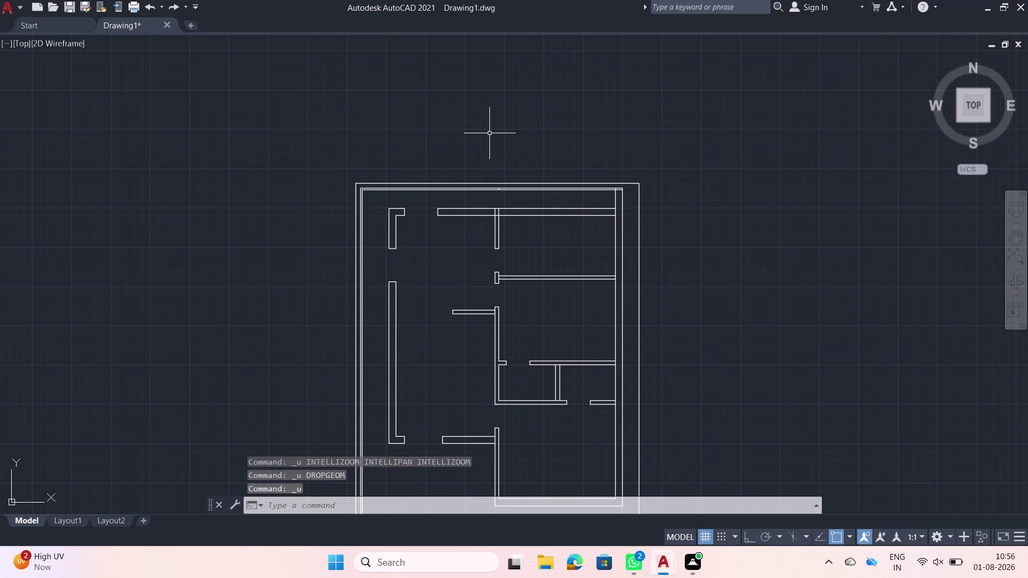
middle_drag(543, 270, 532, 248)
middle_drag(532, 249, 518, 226)
key(ctrl+z)
middle_drag(516, 226, 500, 189)
key(ctrl+z)
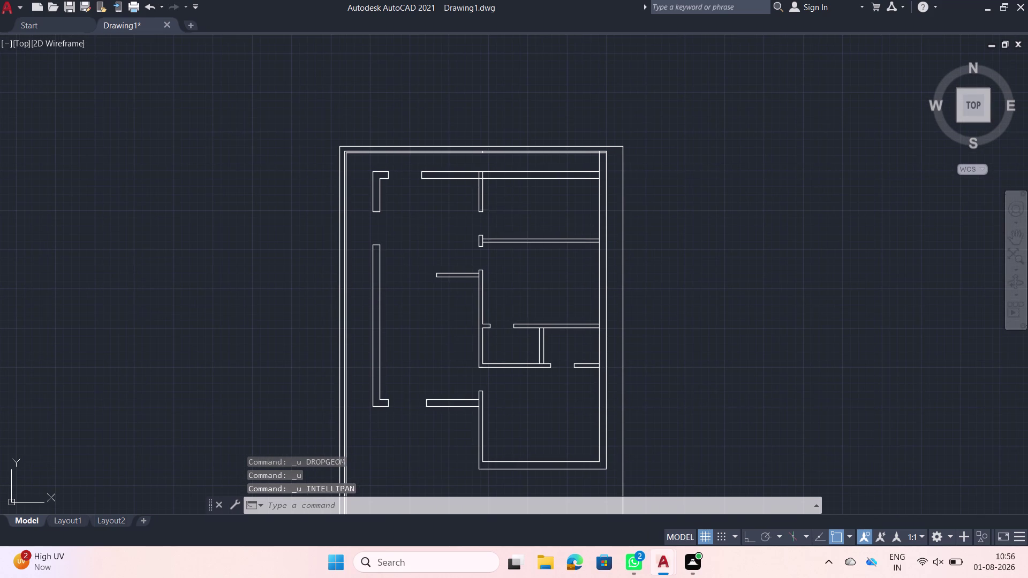
middle_drag(558, 263, 556, 260)
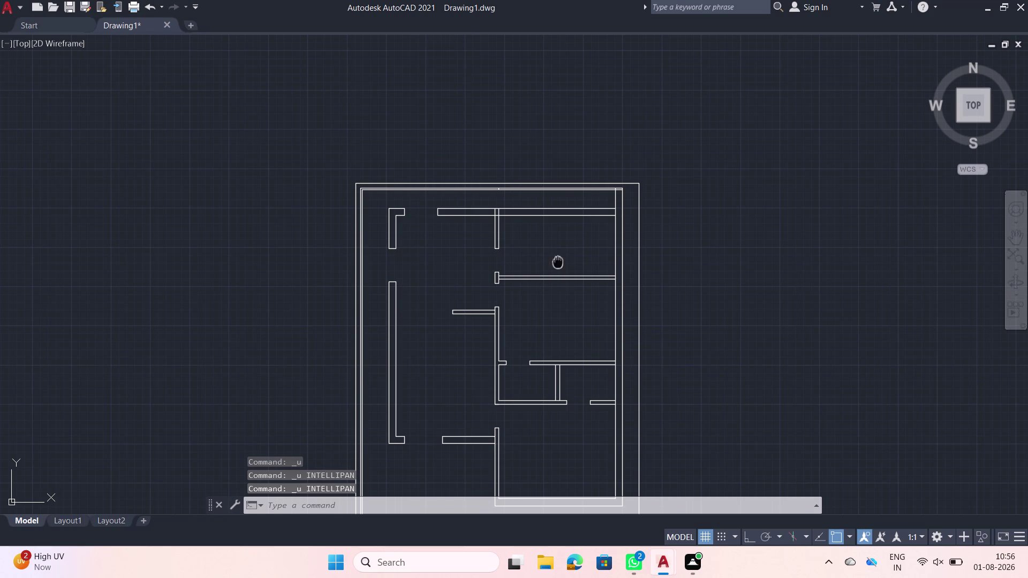
middle_drag(556, 259, 539, 226)
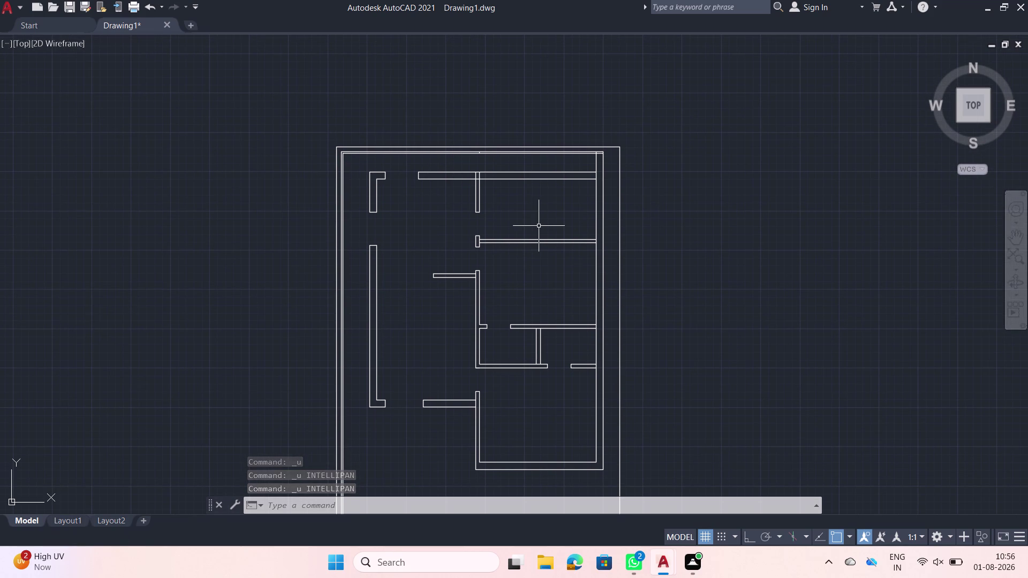